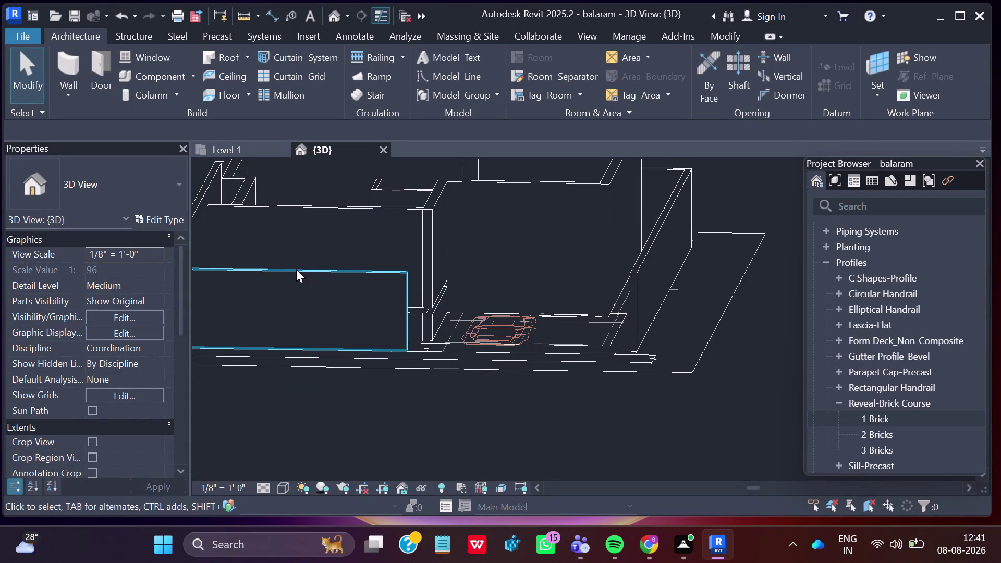
Place a horizontal Wall: Reveal on the back wall behind the car outline.
click(67, 90)
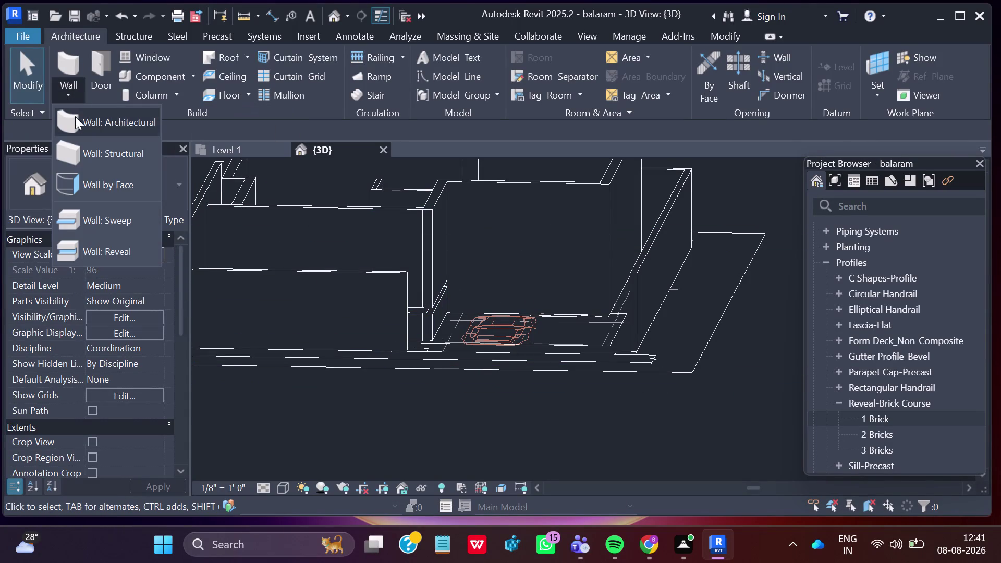
click(102, 252)
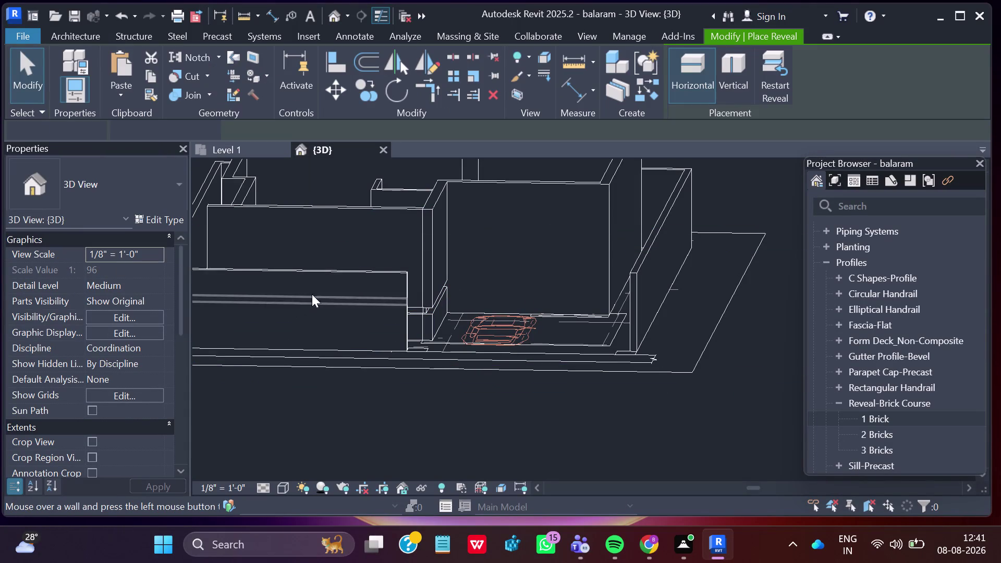
scroll(up, 3)
scroll(up, 3)
scroll(up, 3)
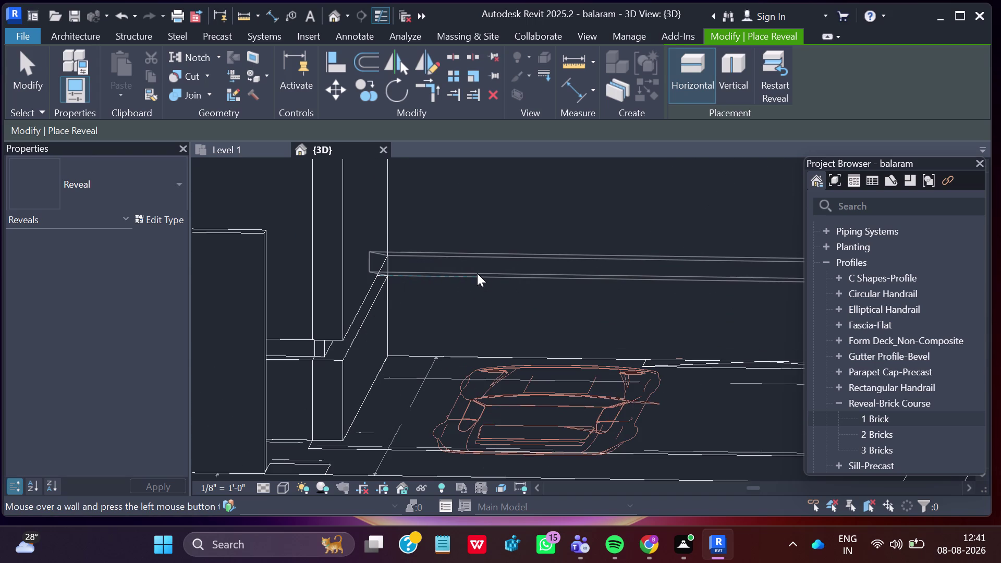
click(480, 281)
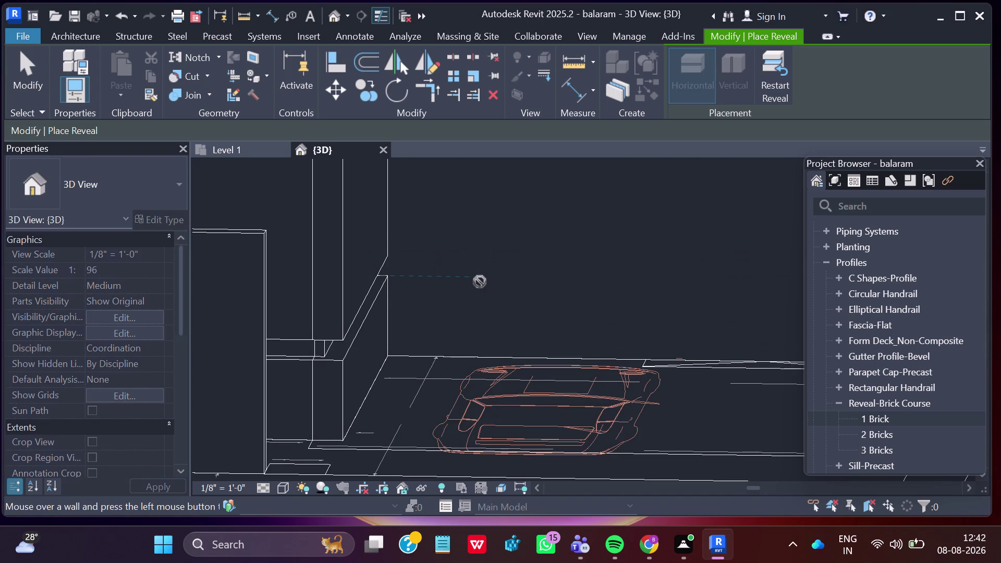
click(480, 282)
scroll(down, 3)
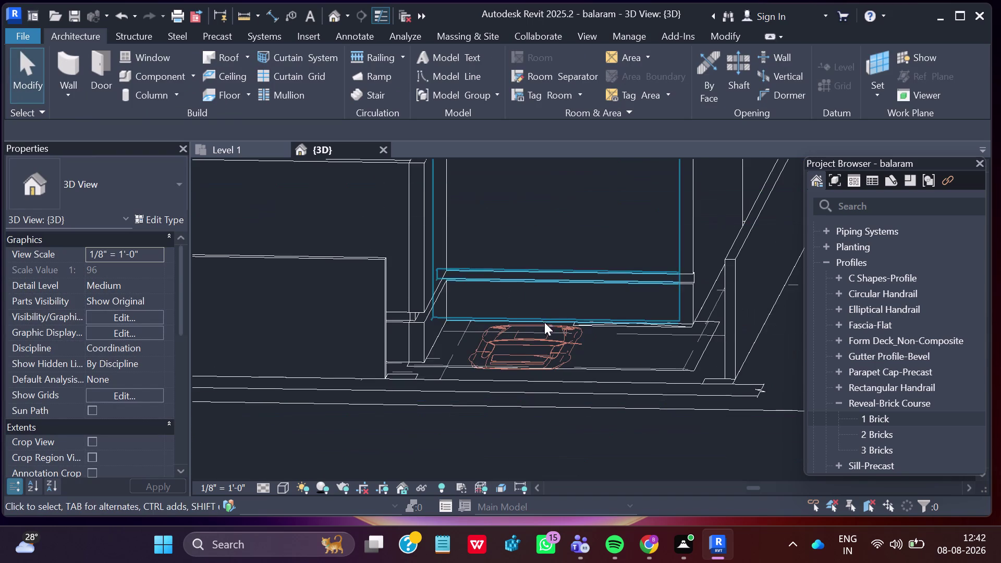
Select the reveal on the back wall.
scroll(down, 3)
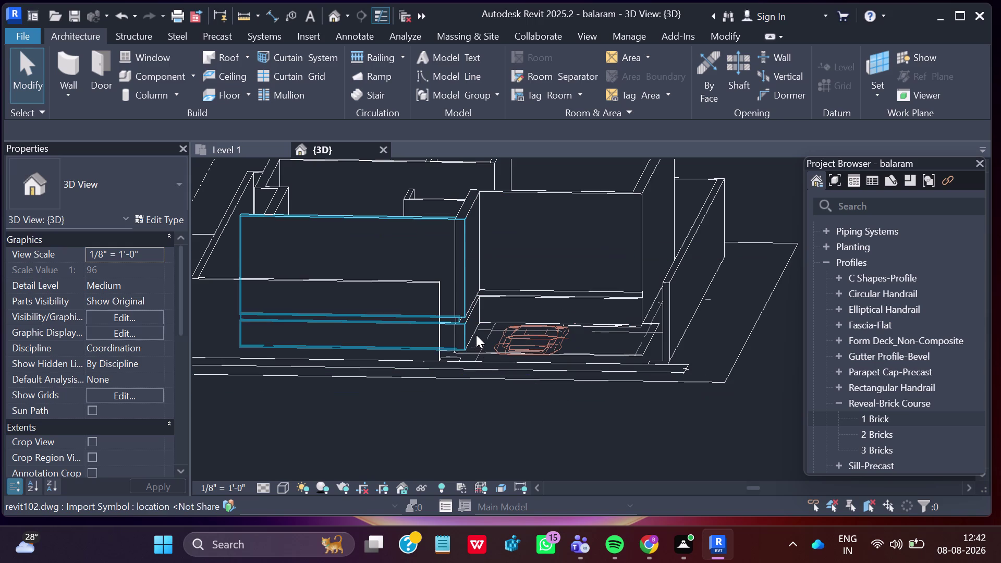
key(Escape)
scroll(down, 3)
scroll(down, 3)
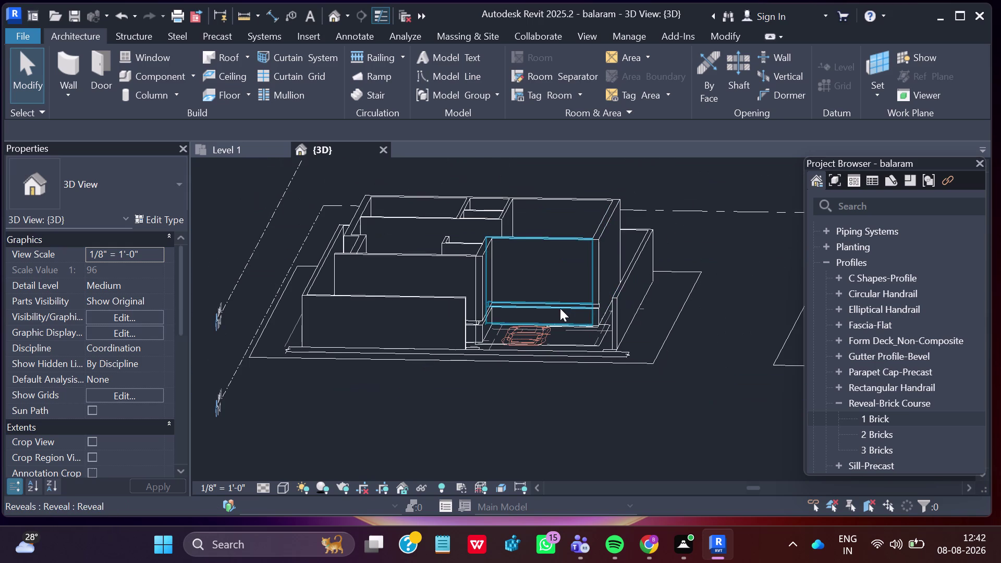
click(523, 304)
scroll(up, 3)
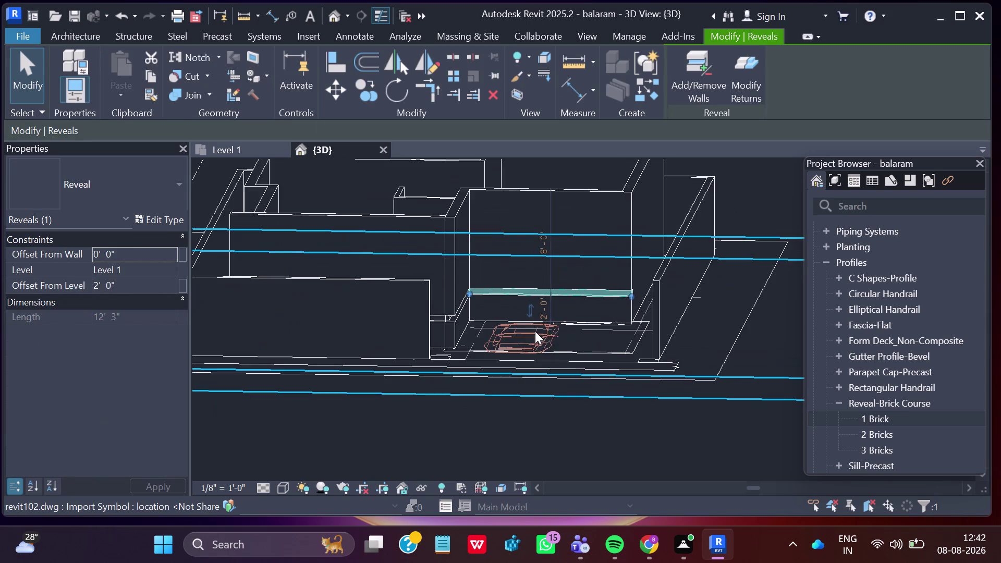
scroll(up, 3)
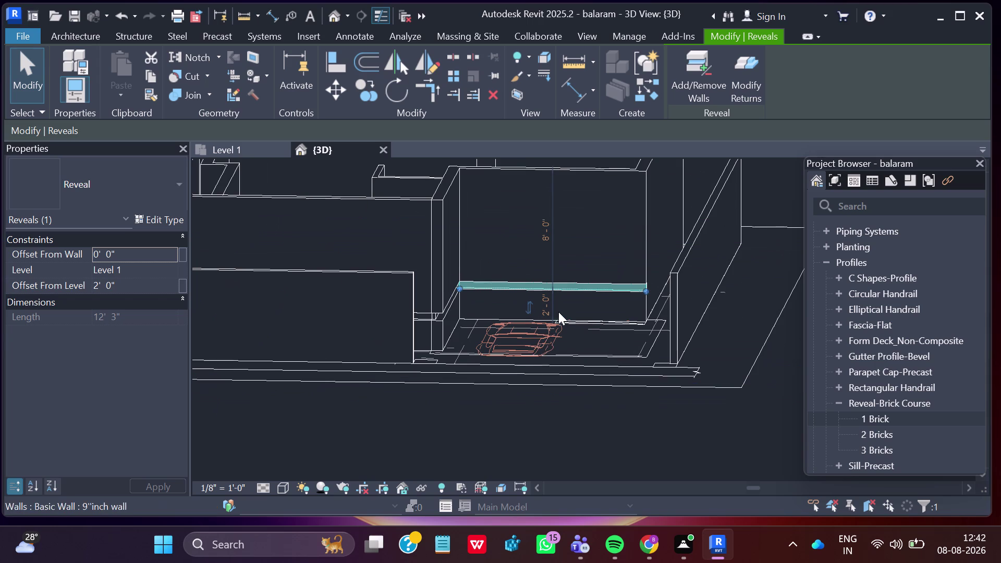
Change the reveal's height from 2'0" to 1'0" above Level 1.
click(547, 313)
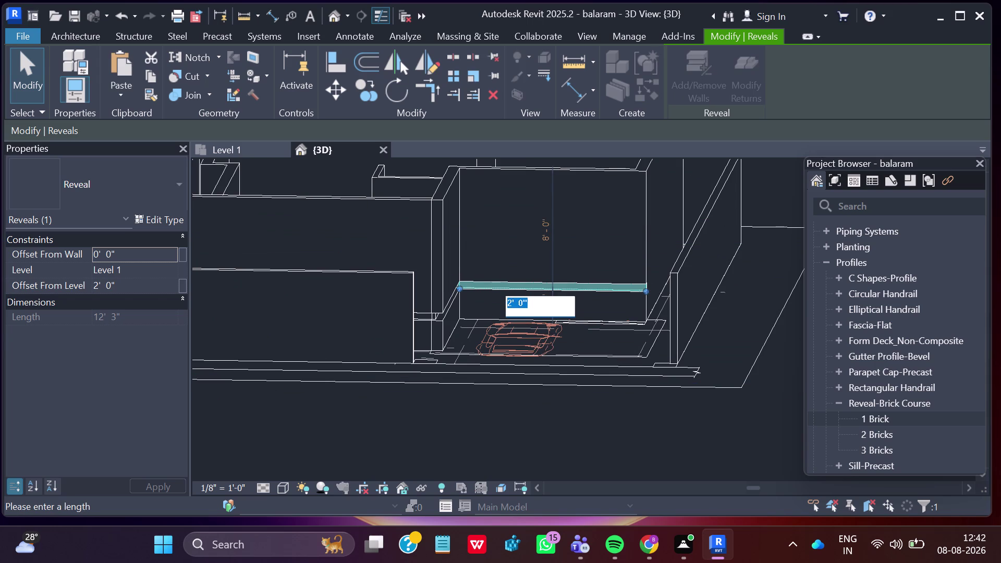
click(511, 304)
key(BackSpace)
key(1)
key(Return)
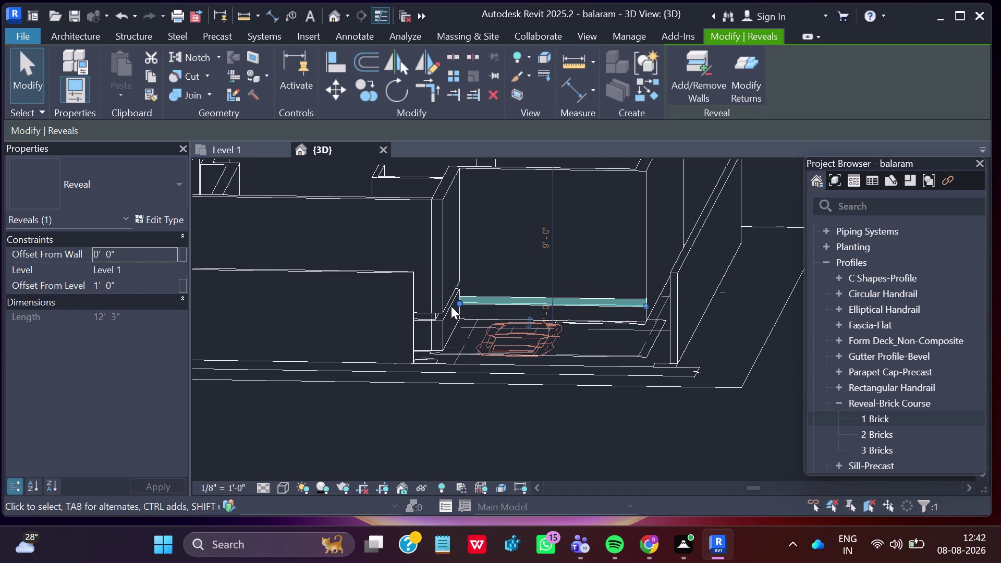
click(447, 303)
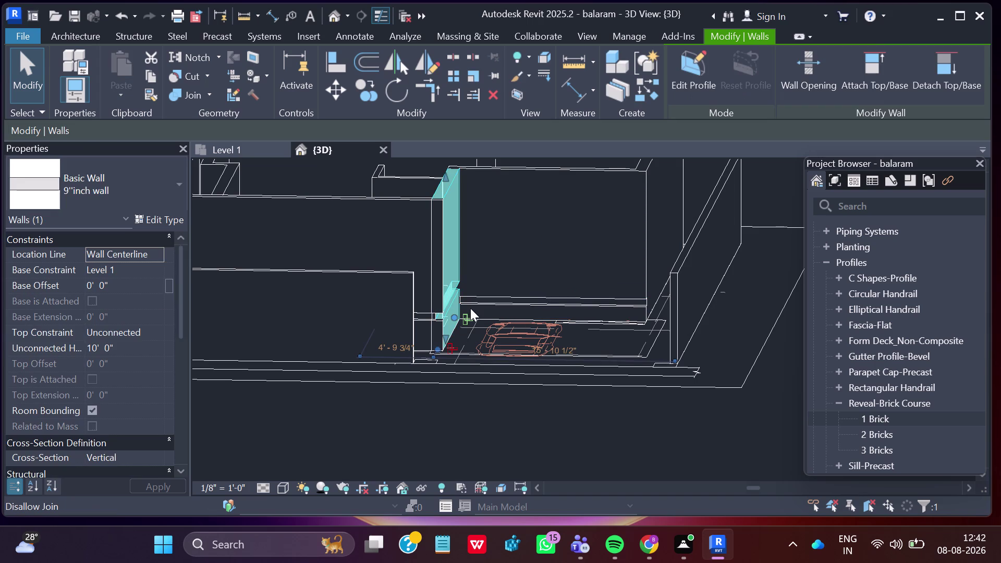
key(Escape)
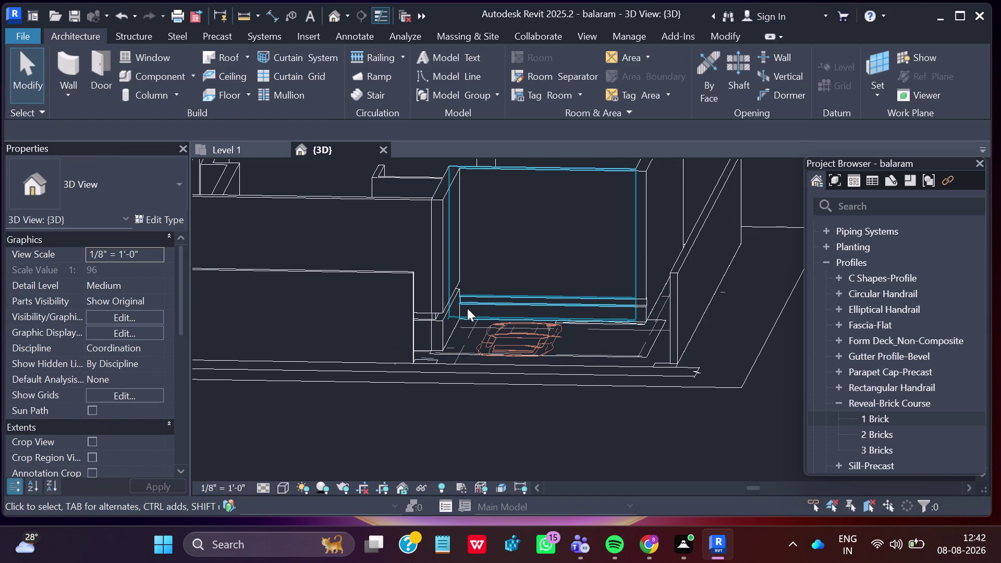
Set the side wall's reveal to 1'0" above Level 1.
scroll(up, 3)
click(432, 296)
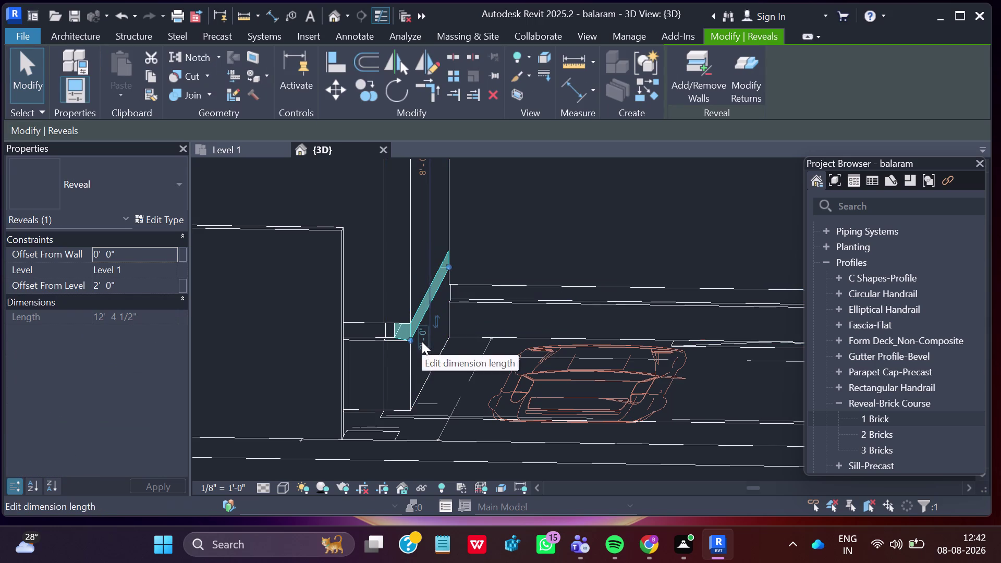
click(421, 341)
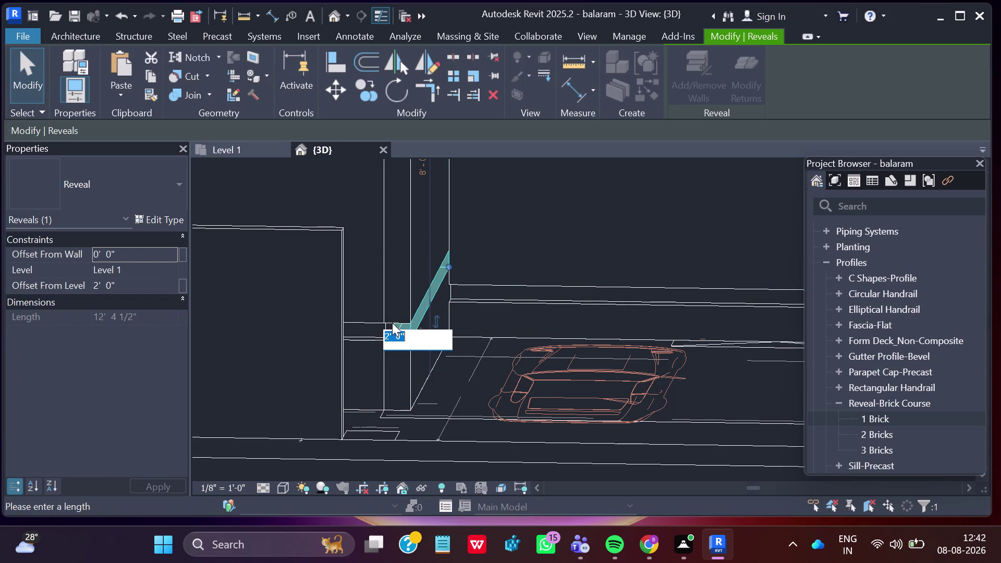
click(390, 333)
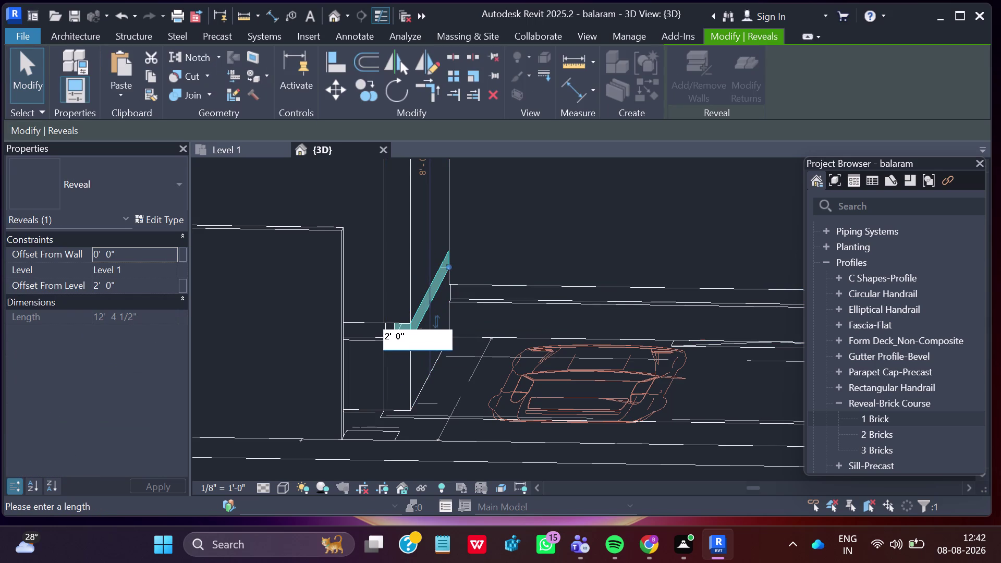
click(389, 334)
key(BackSpace)
key(1)
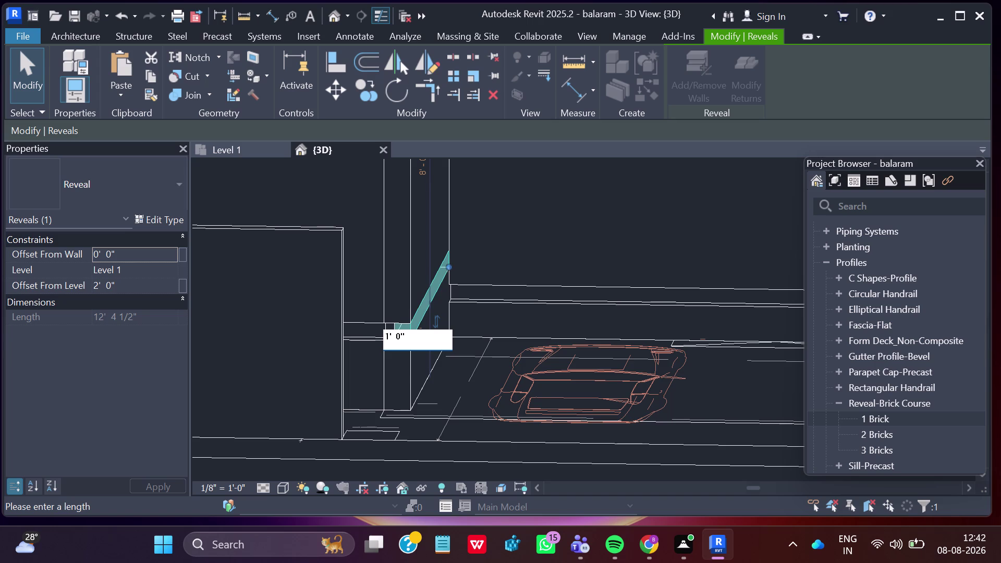
key(Return)
Set the long 17'0" reveal on the left wall to 1'0" above Level 1.
click(390, 333)
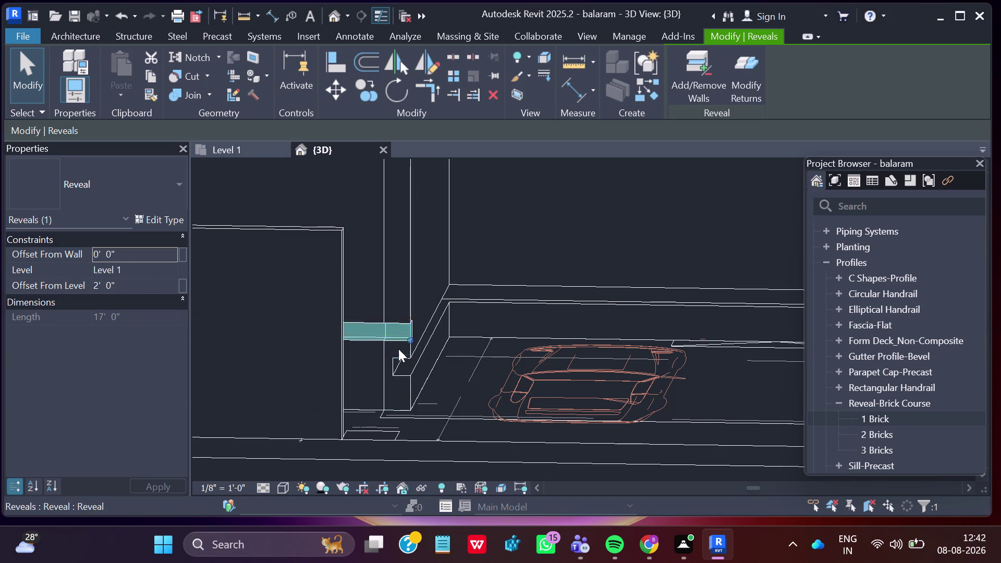
scroll(down, 3)
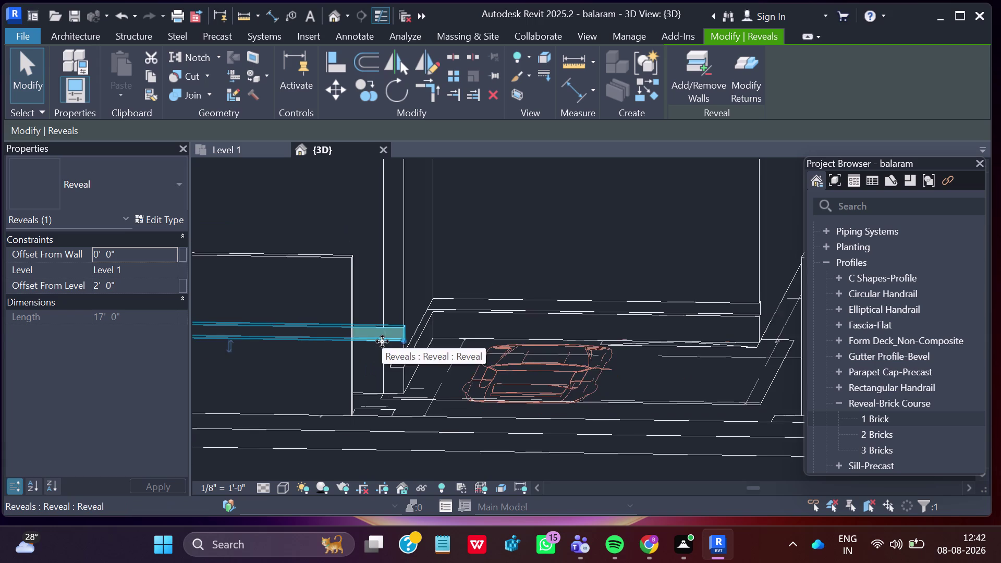
scroll(down, 3)
scroll(down, 3)
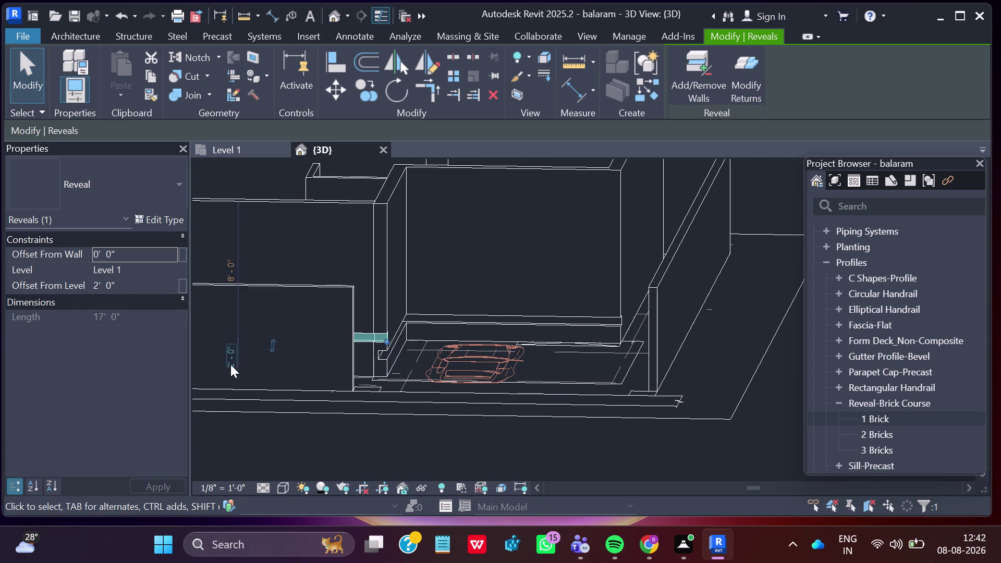
click(235, 361)
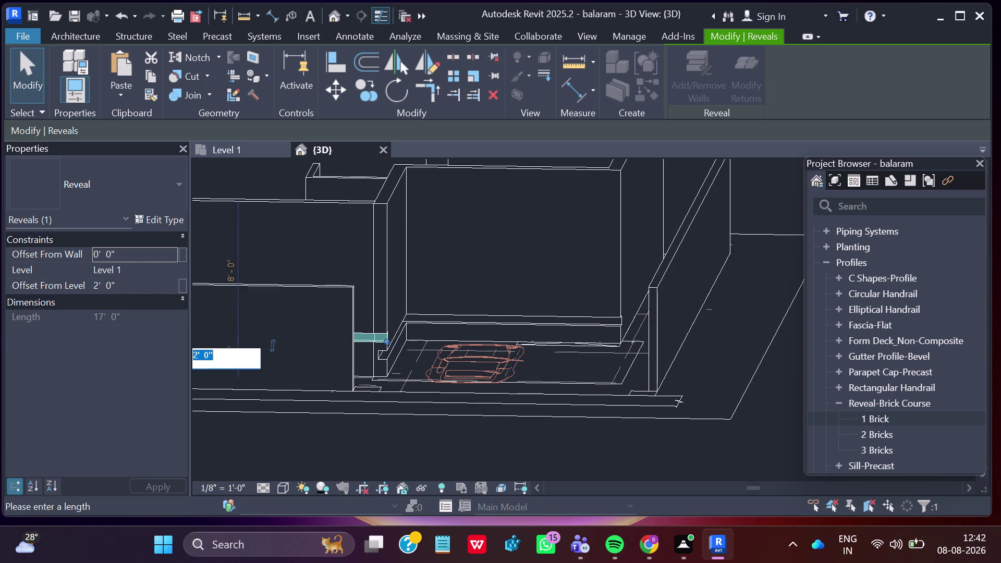
click(195, 352)
key(BackSpace)
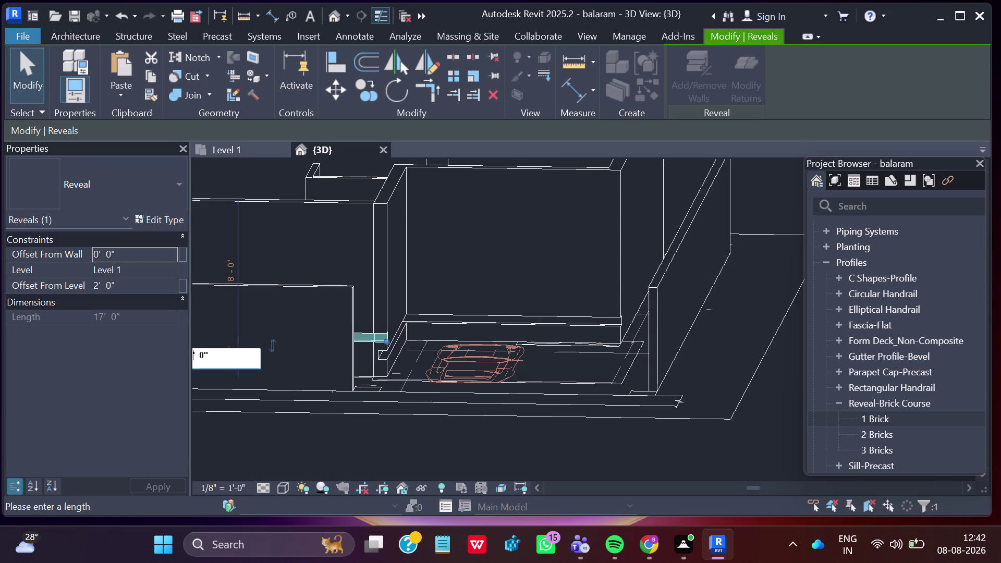
key(1)
key(Return)
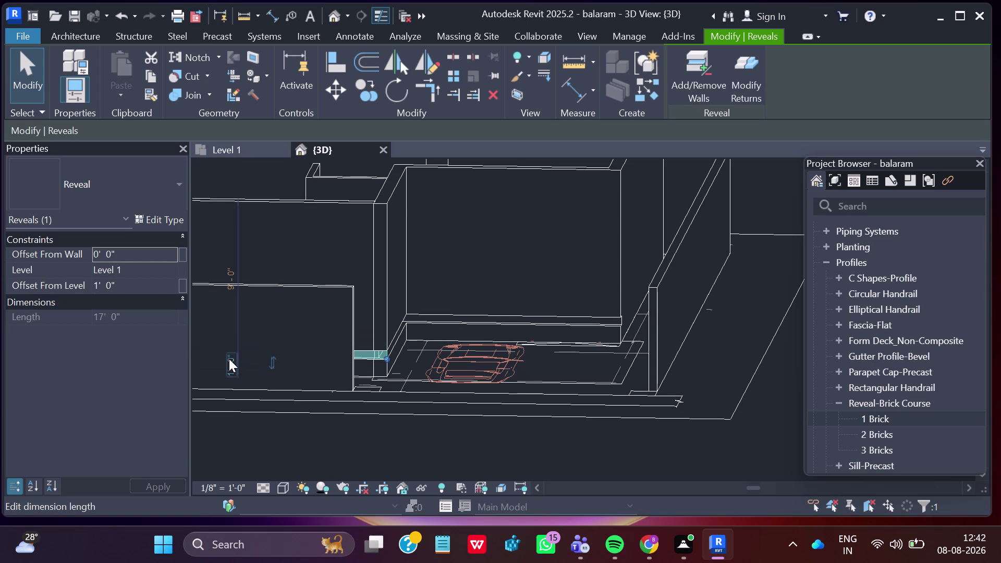
scroll(down, 3)
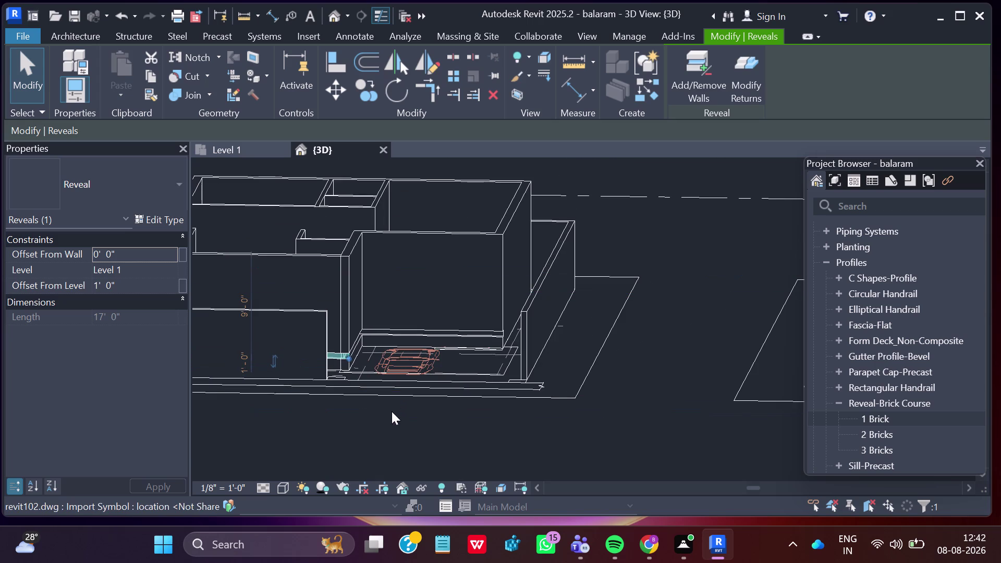
key(Escape)
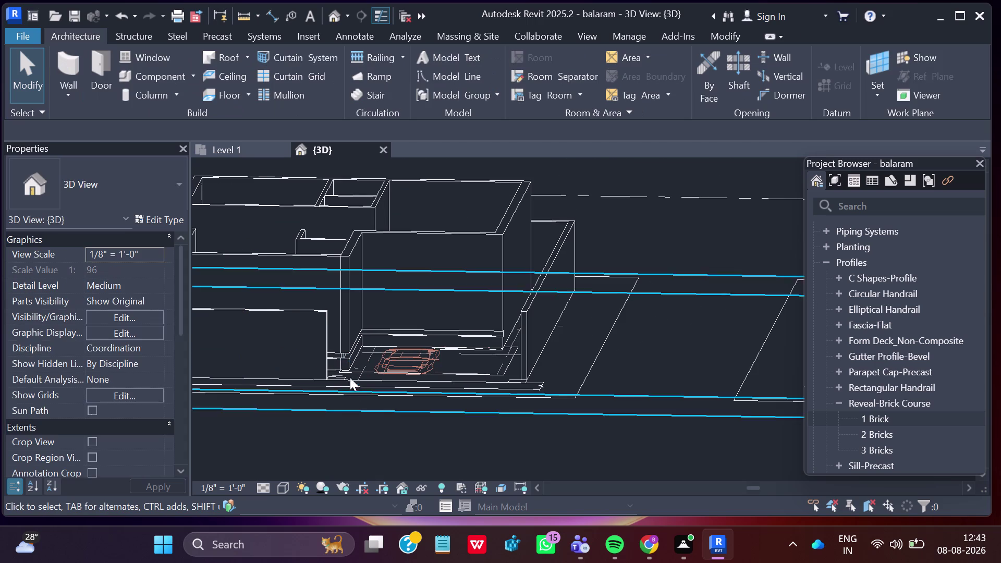
click(62, 97)
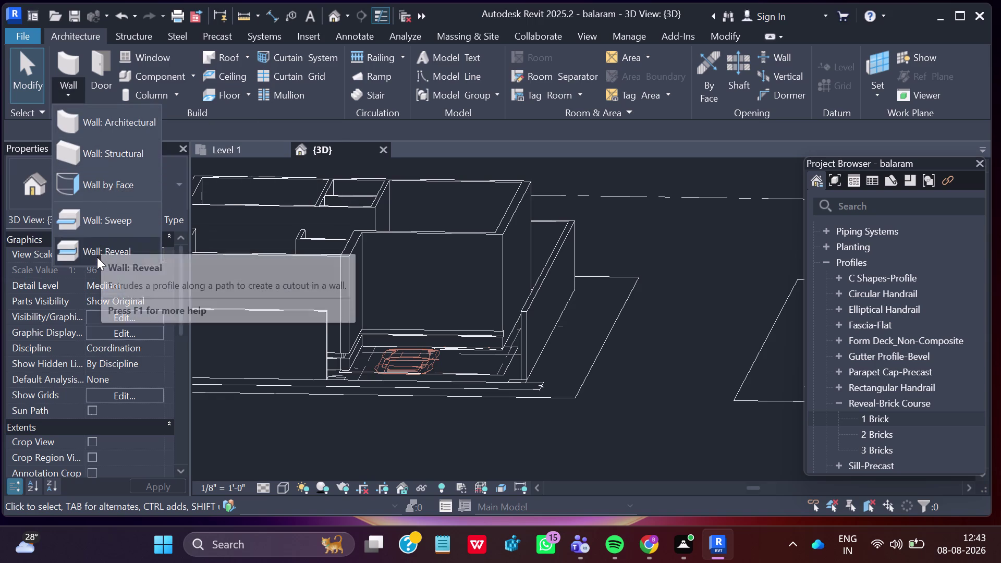
Place a horizontal Wall: Reveal on the short wall next to the car outline.
click(84, 251)
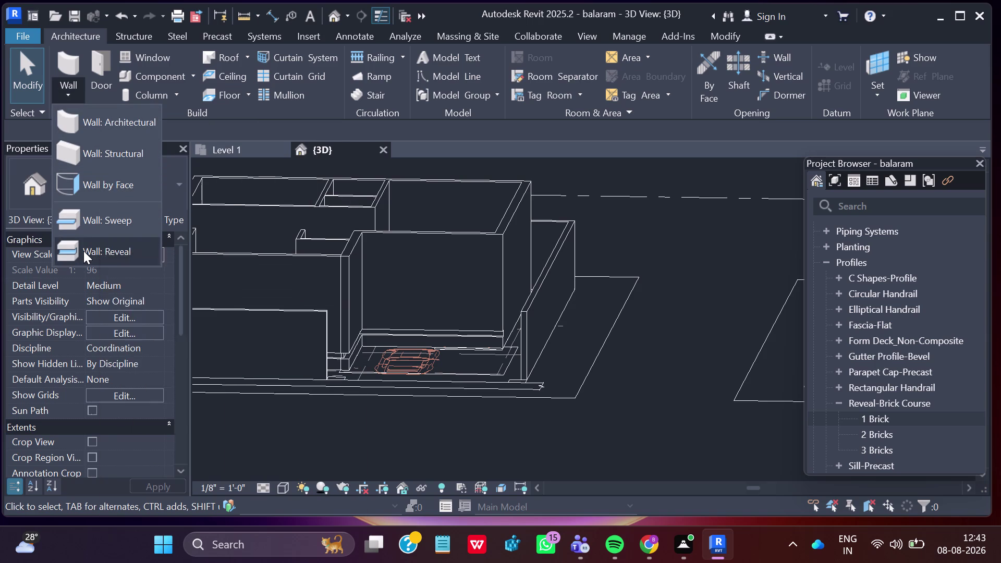
click(345, 335)
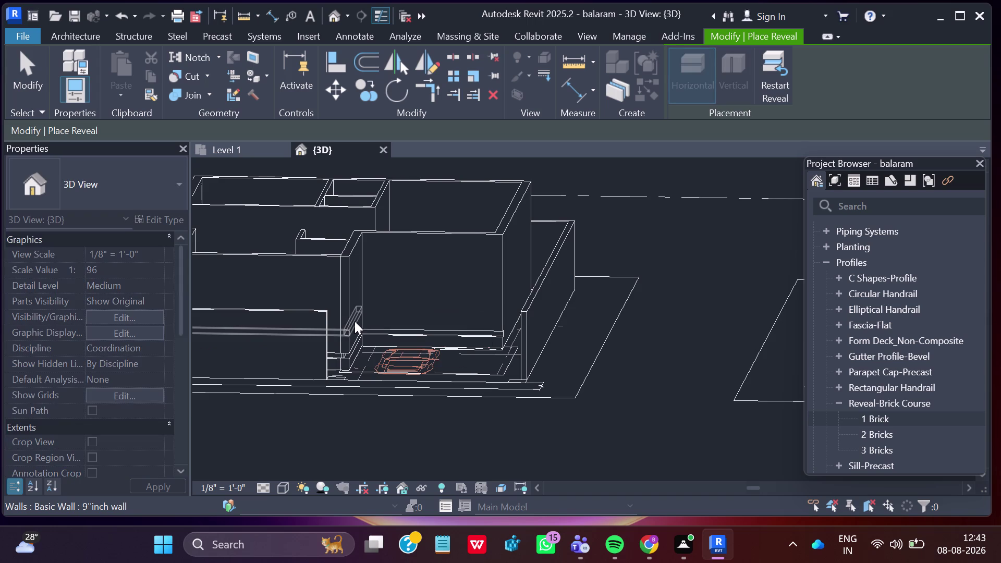
click(353, 323)
click(384, 307)
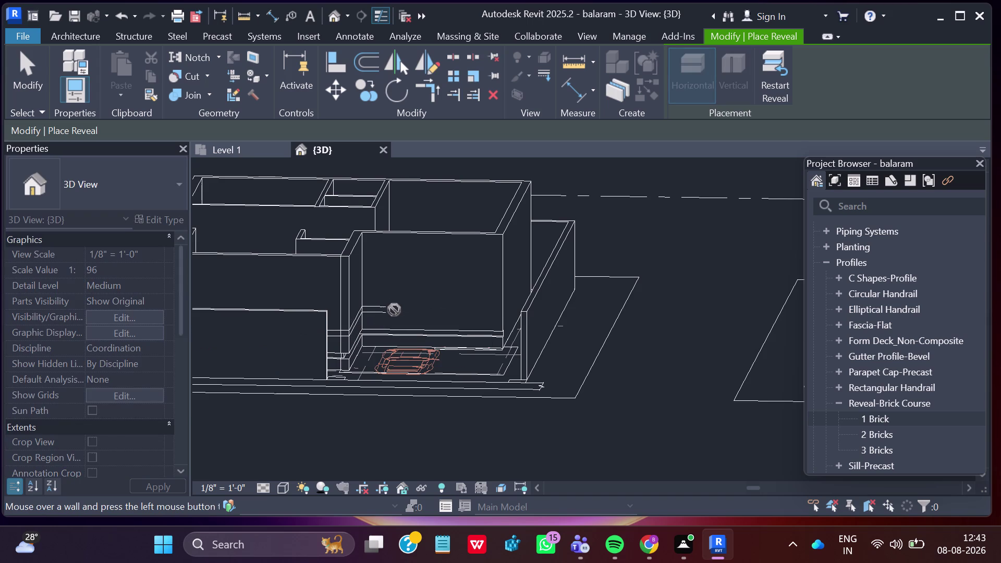
click(400, 312)
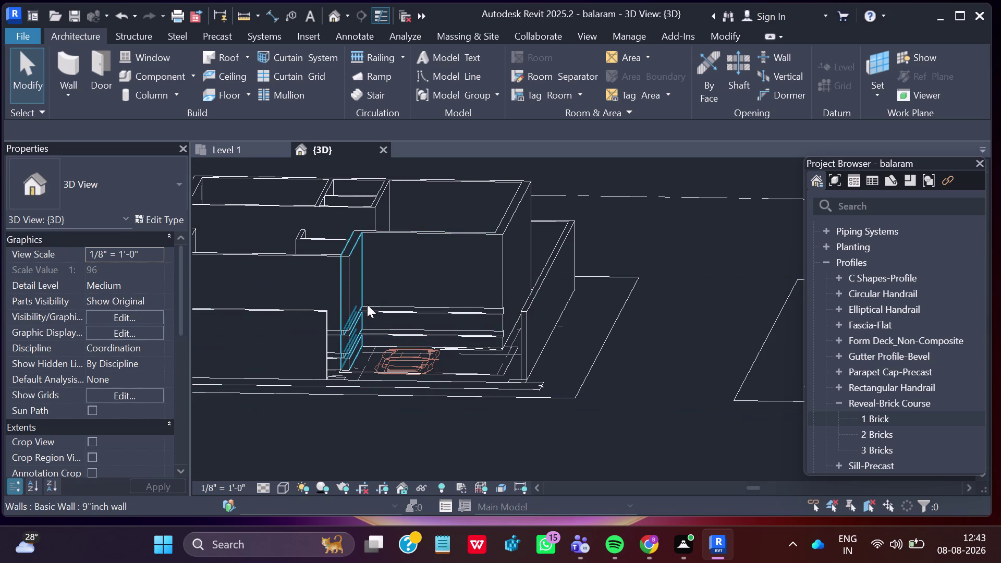
Select the long brick reveal and pan to its height dimension.
scroll(up, 3)
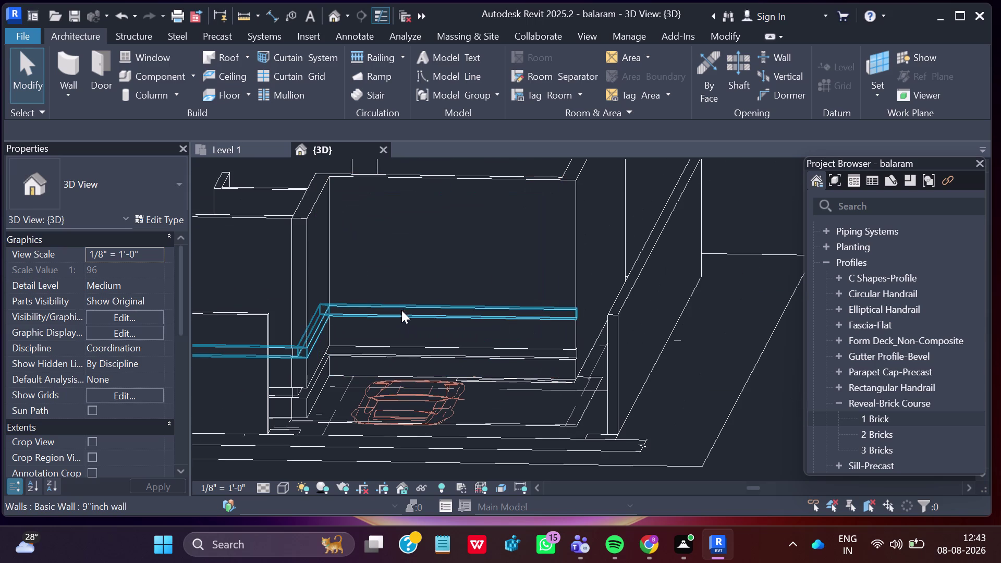
click(393, 310)
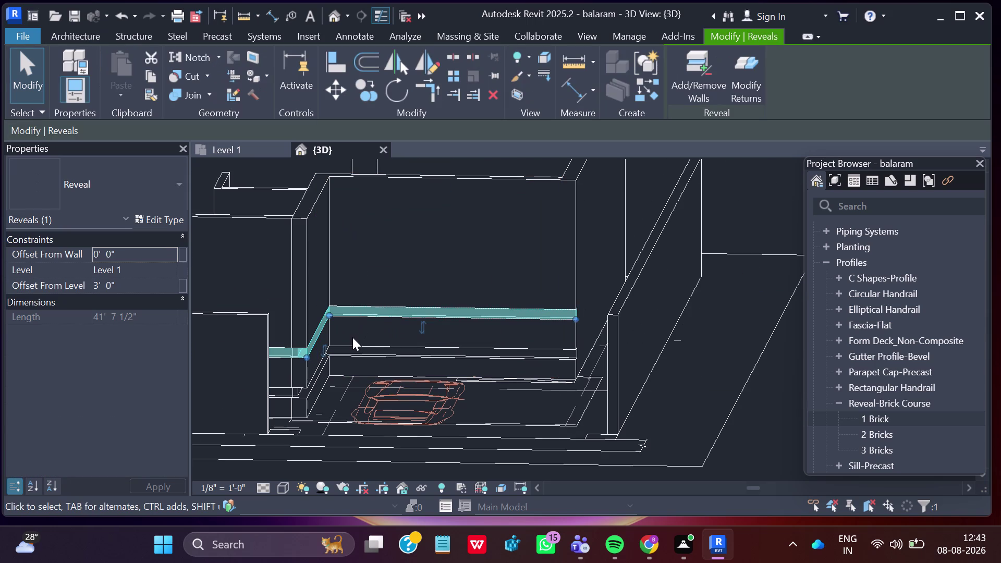
click(421, 327)
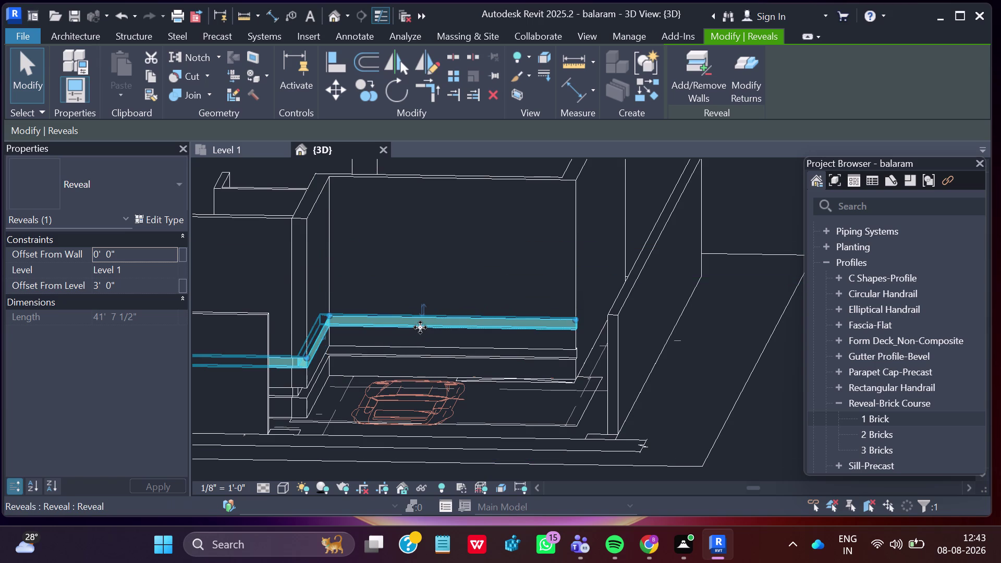
scroll(down, 3)
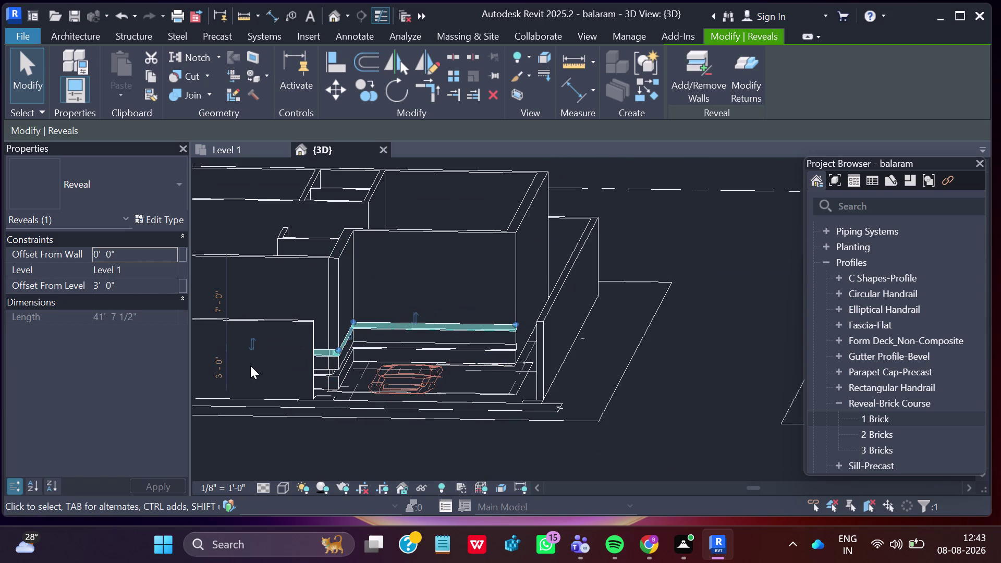
click(223, 372)
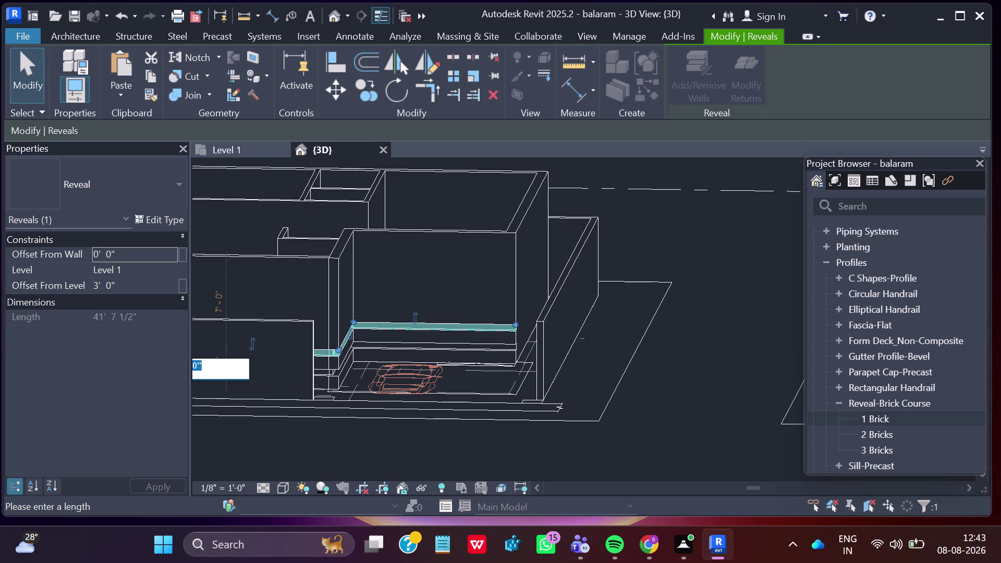
middle_drag(208, 370, 241, 377)
middle_drag(242, 377, 273, 374)
scroll(down, 3)
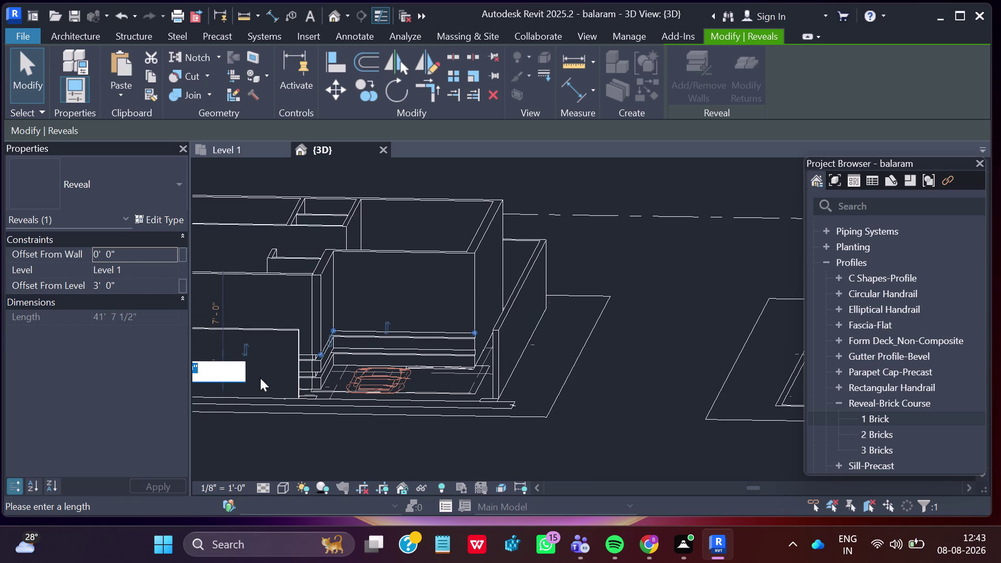
middle_drag(299, 420, 386, 430)
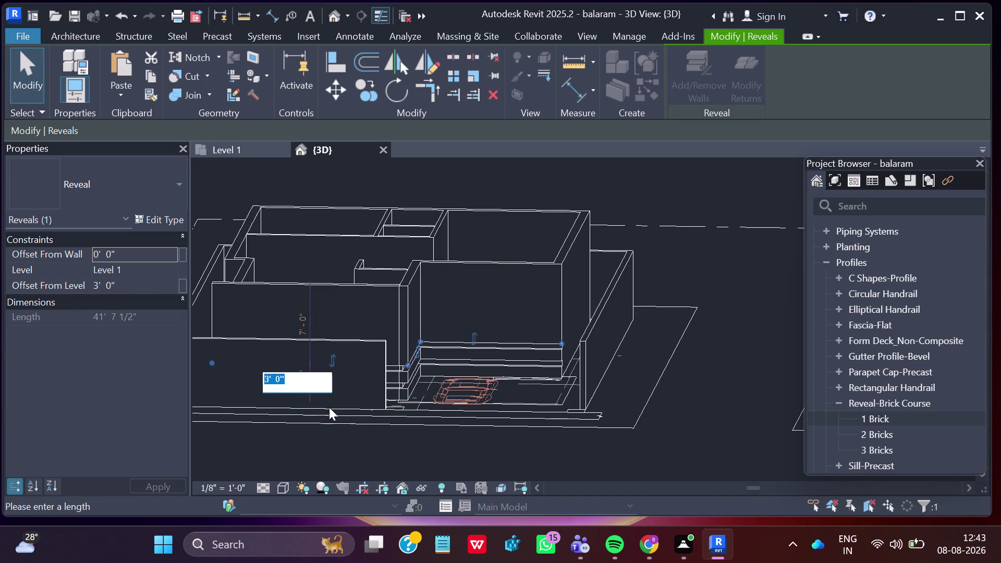
Change the reveal's height to 2'0" above Level 1 and deselect it.
click(269, 376)
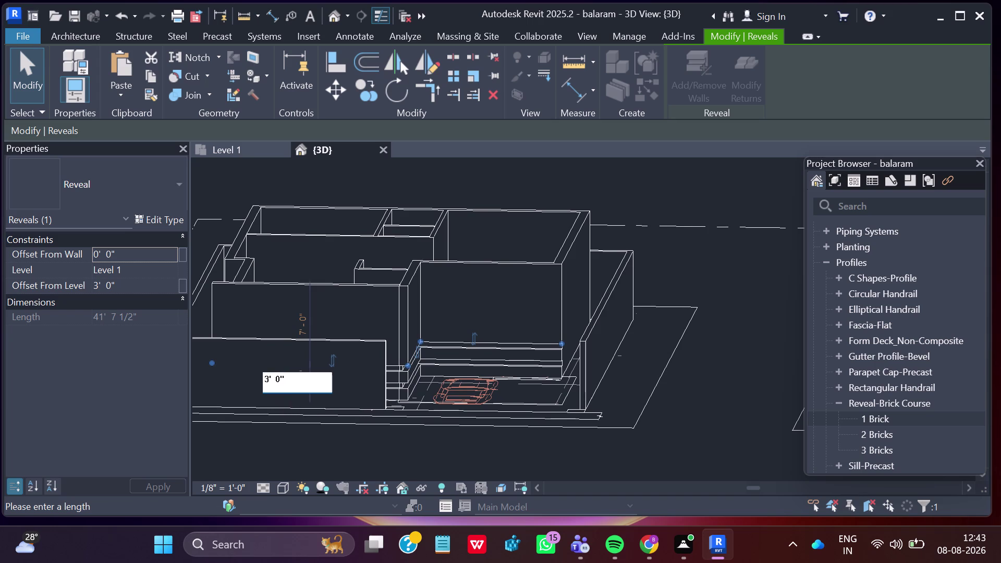
key(BackSpace)
key(2)
key(Return)
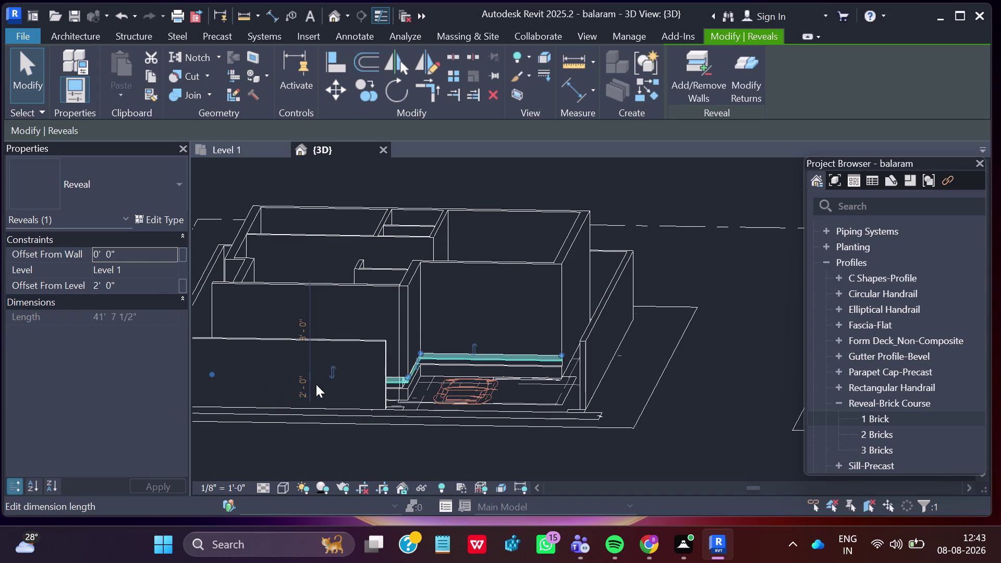
scroll(down, 3)
scroll(down, 3)
scroll(up, 3)
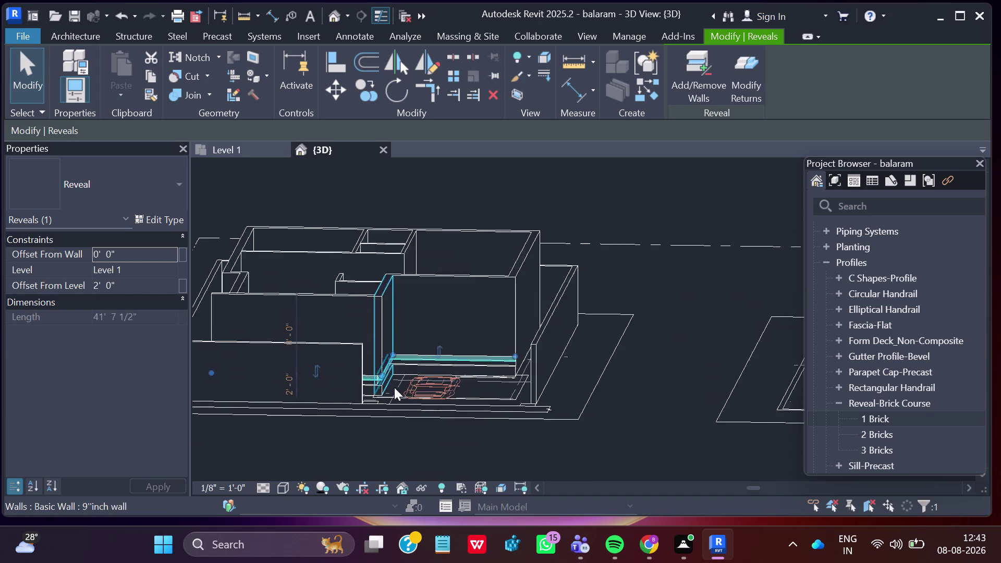
scroll(up, 3)
scroll(up, 3)
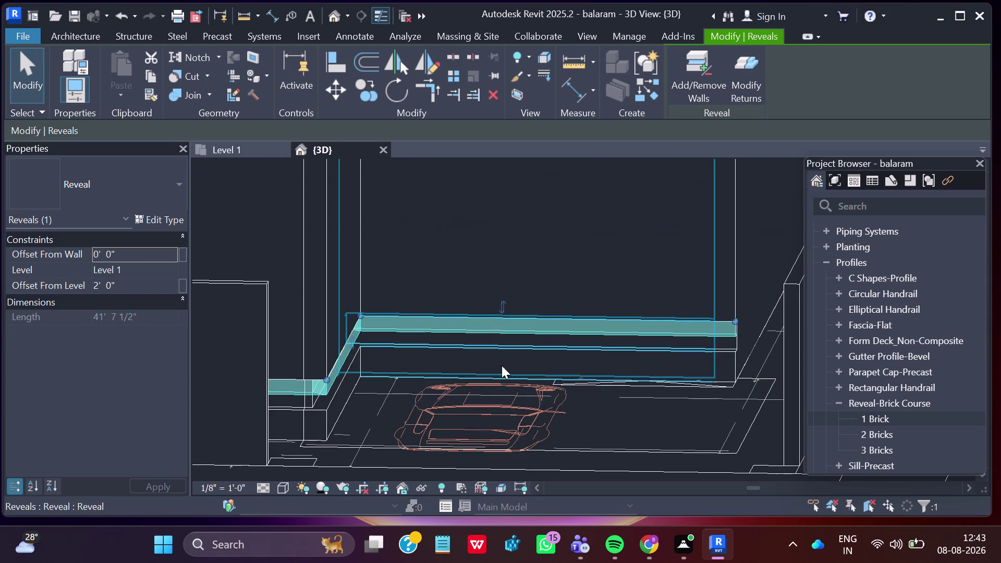
key(Escape)
scroll(down, 3)
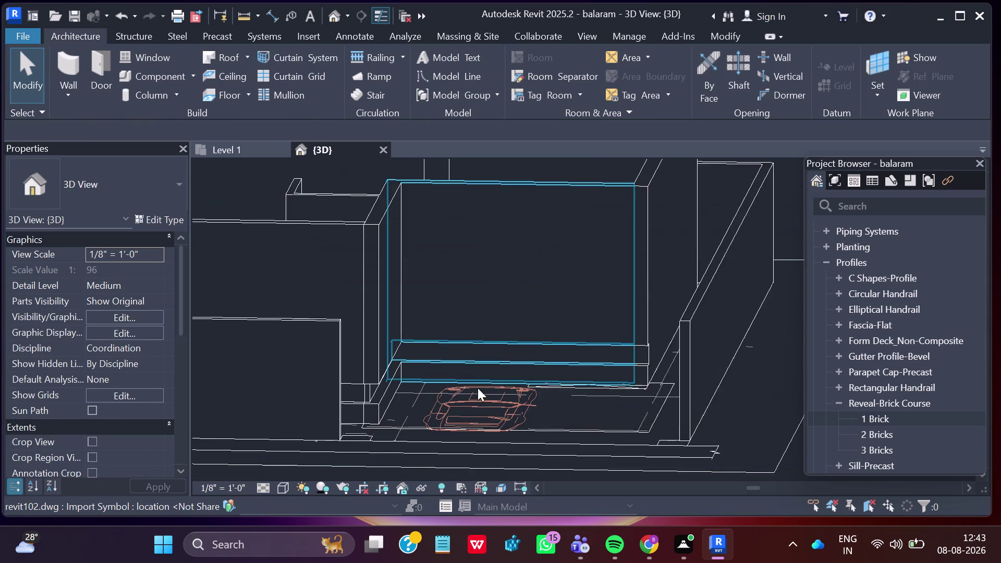
Select and inspect the short brick reveal, then clear the selection.
scroll(down, 3)
scroll(down, 3)
scroll(up, 3)
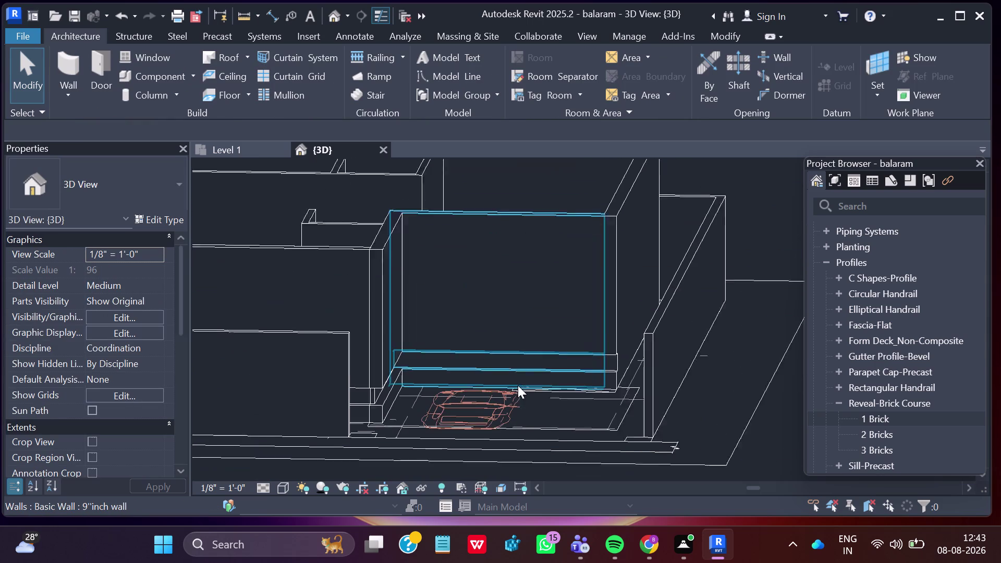
scroll(up, 3)
scroll(down, 3)
click(362, 401)
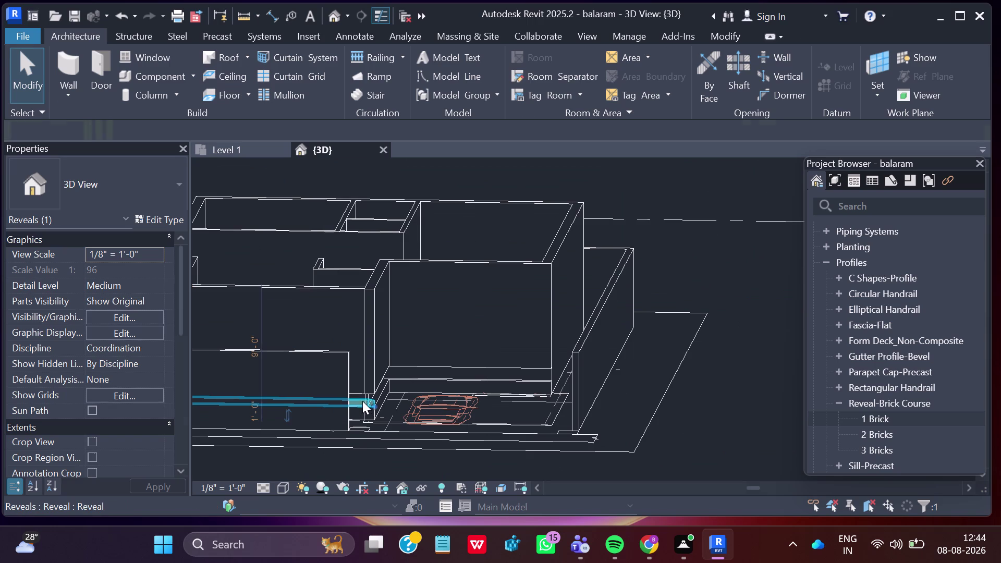
click(381, 392)
double_click(416, 380)
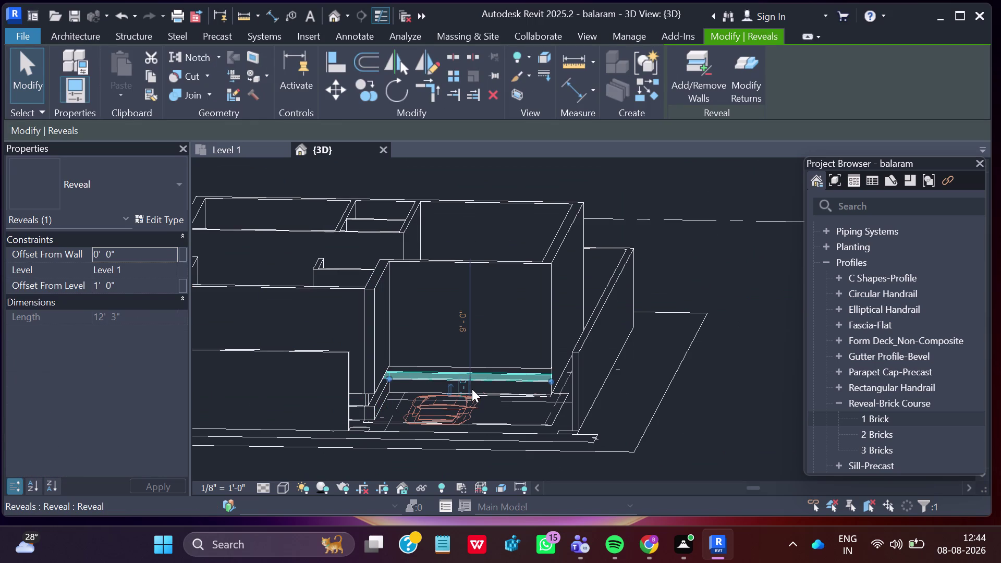
key(Escape)
Set the long brick reveal's height to 3'0" above Level 1.
click(468, 371)
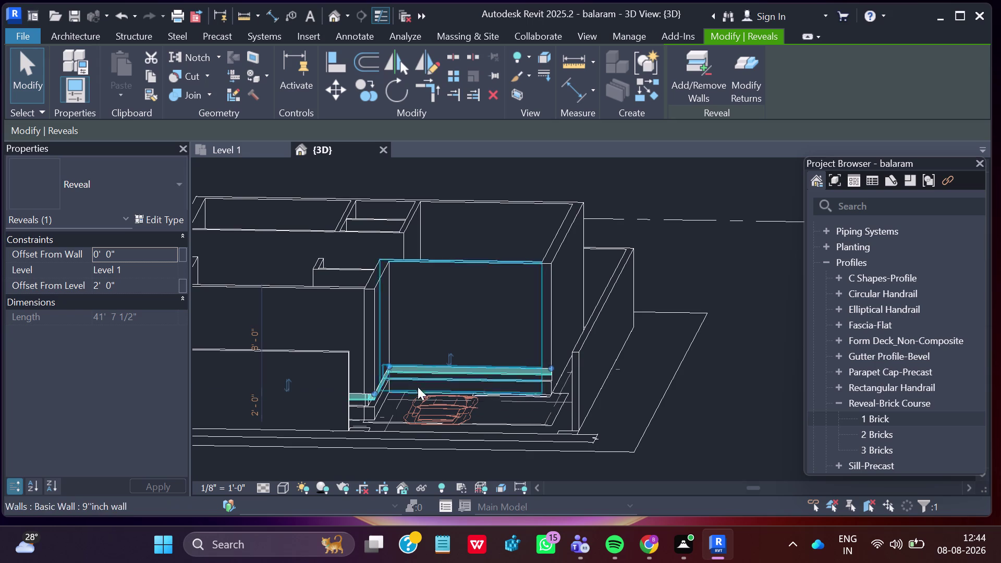
click(254, 409)
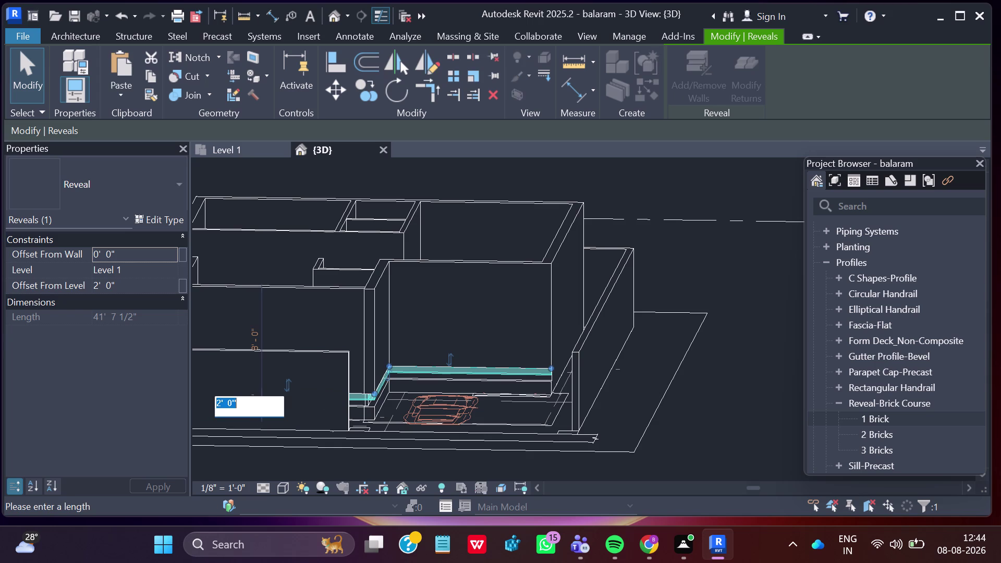
click(220, 403)
key(BackSpace)
key(3)
key(Return)
scroll(down, 3)
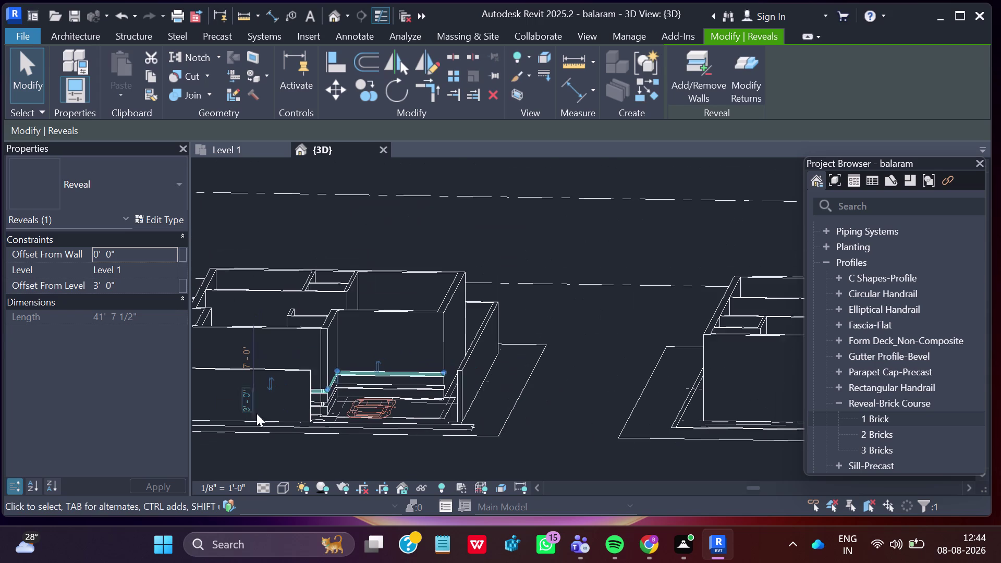
scroll(up, 3)
scroll(up, 3)
scroll(up, 3)
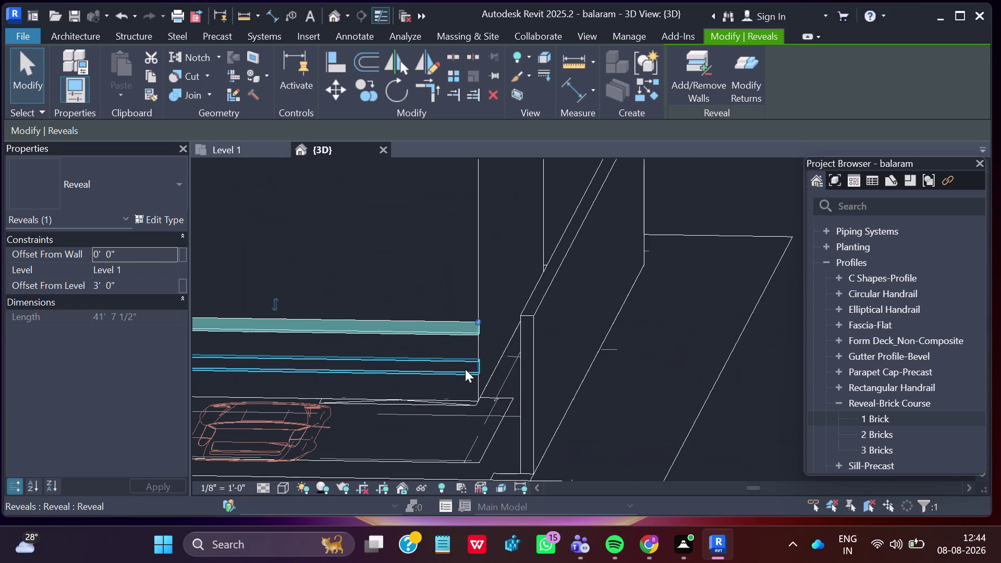
key(Escape)
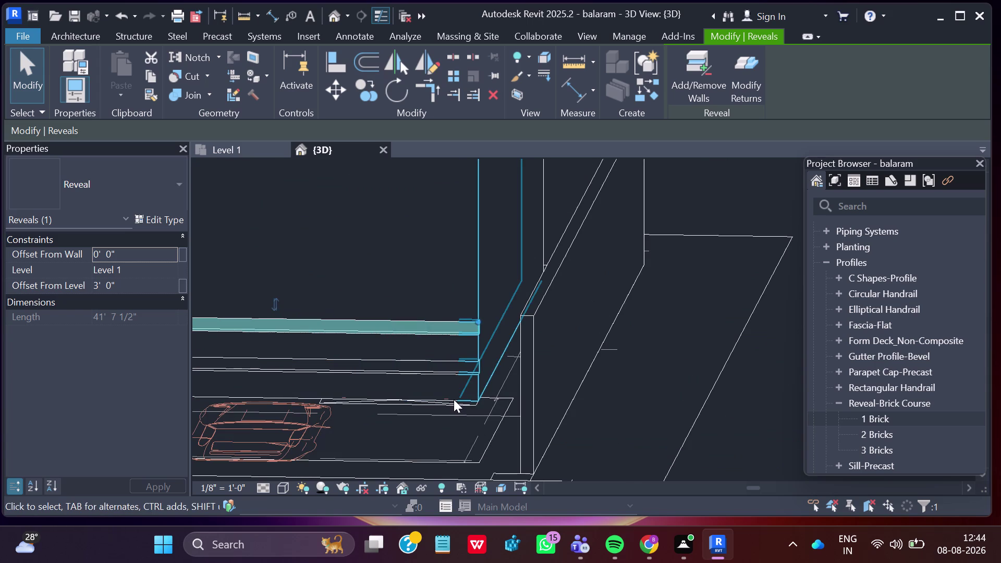
Orbit out to view the whole building.
scroll(down, 3)
scroll(down, 3)
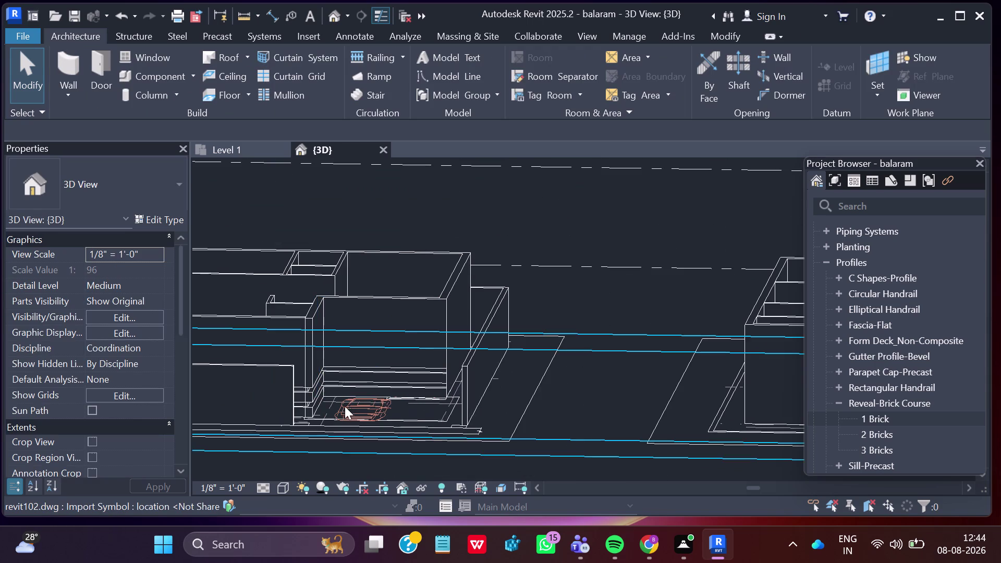
scroll(down, 3)
middle_drag(563, 441, 675, 430)
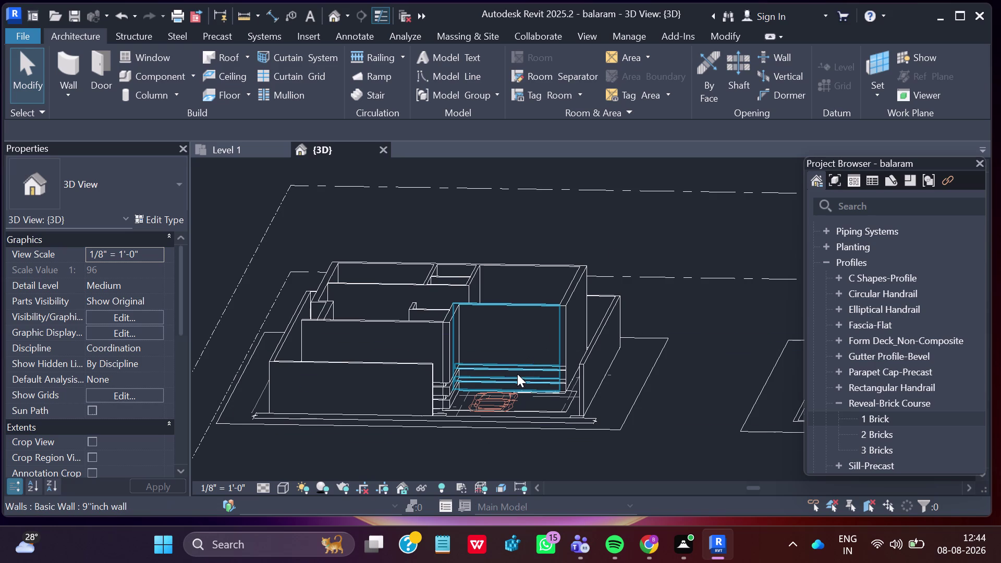
click(71, 97)
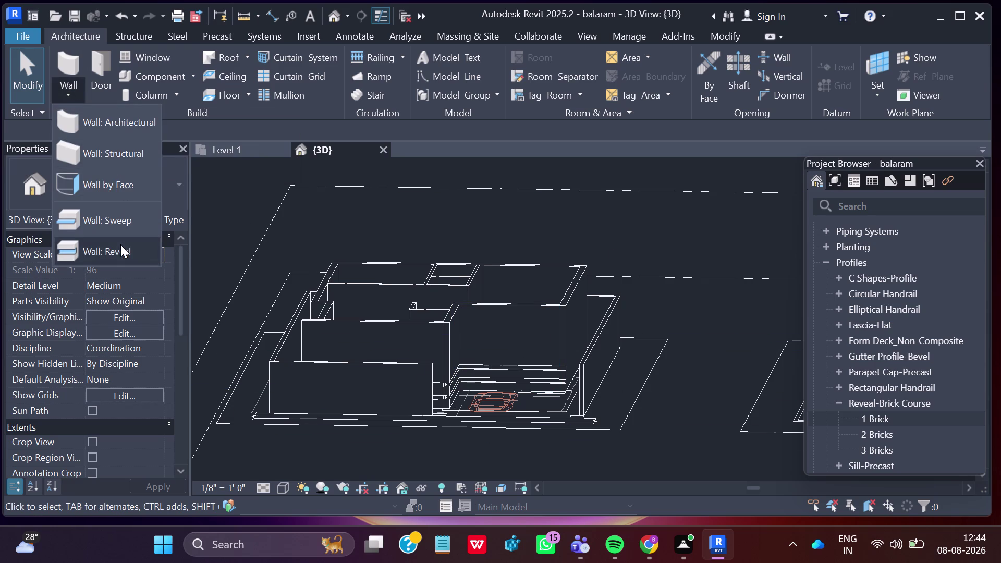
Place a horizontal reveal along the front wall and two adjoining walls.
click(120, 245)
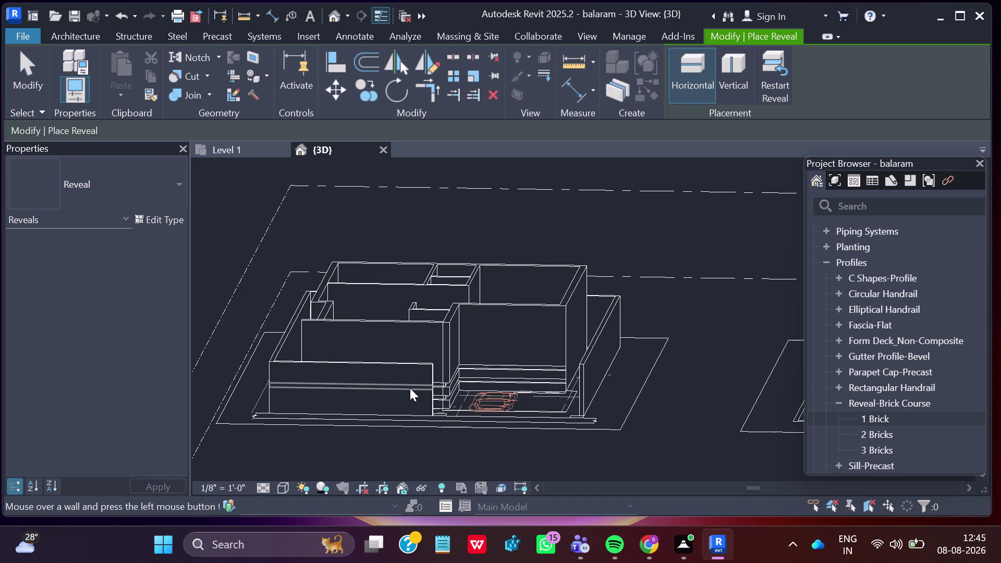
click(446, 370)
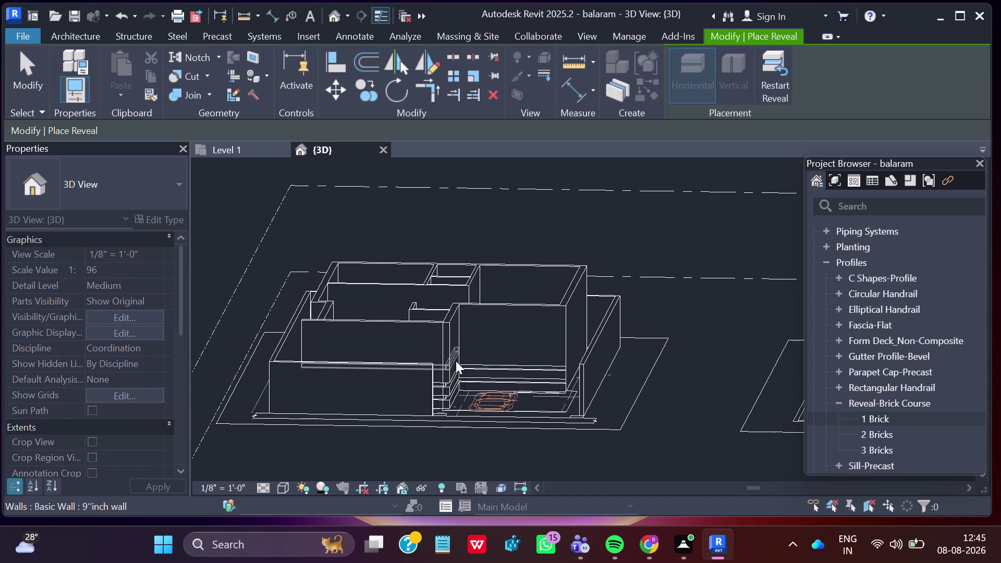
click(456, 359)
click(490, 353)
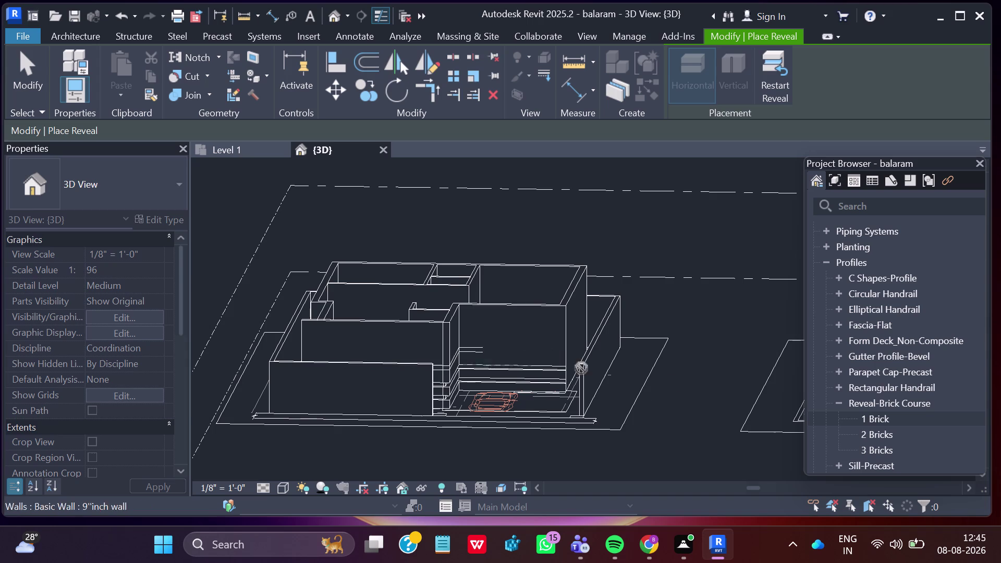
key(Escape)
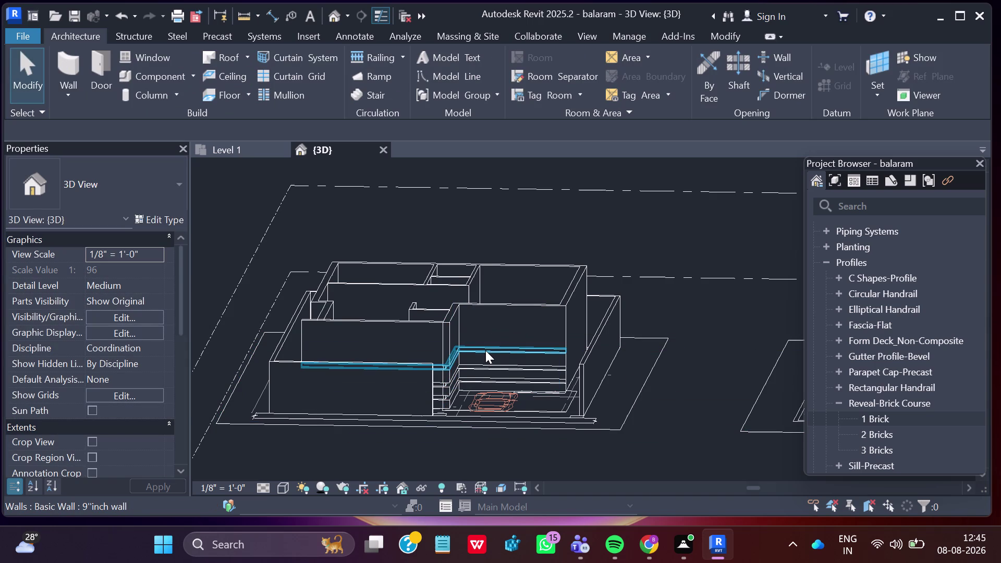
Set the new reveal's height to 4'0" above Level 1, fixing an invalid entry.
click(482, 348)
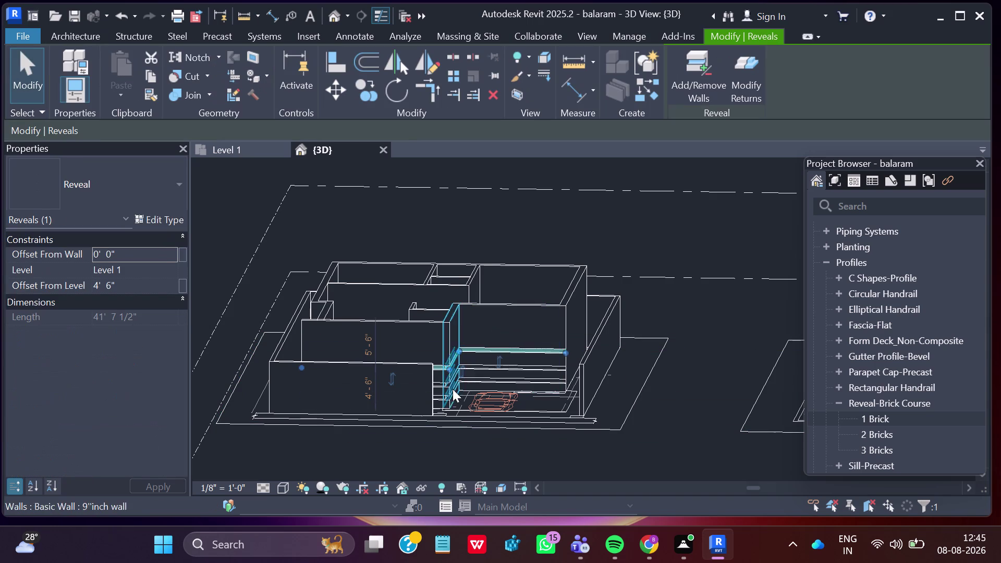
click(370, 379)
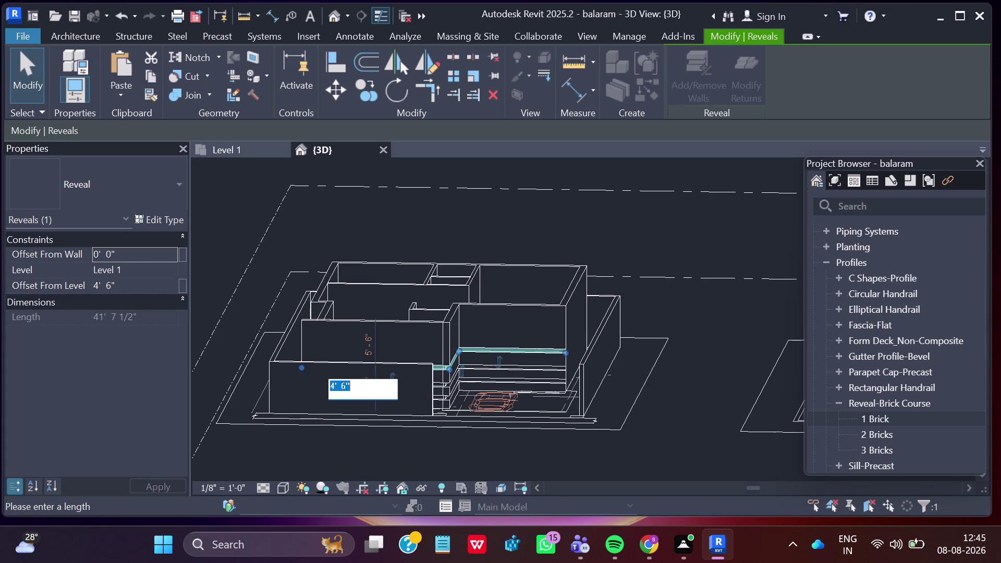
click(346, 388)
key(BackSpace)
key(Return)
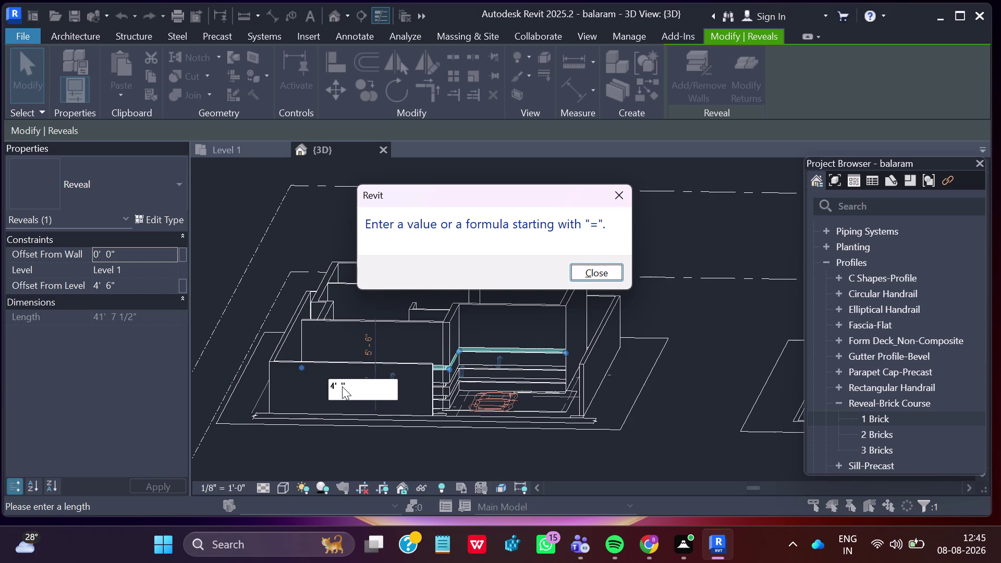
click(587, 271)
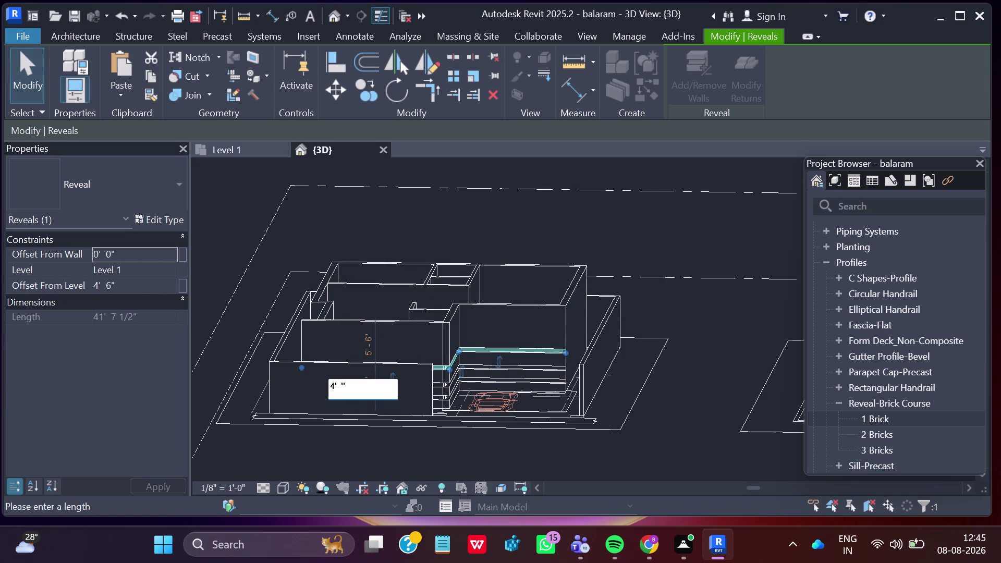
key(0)
key(Return)
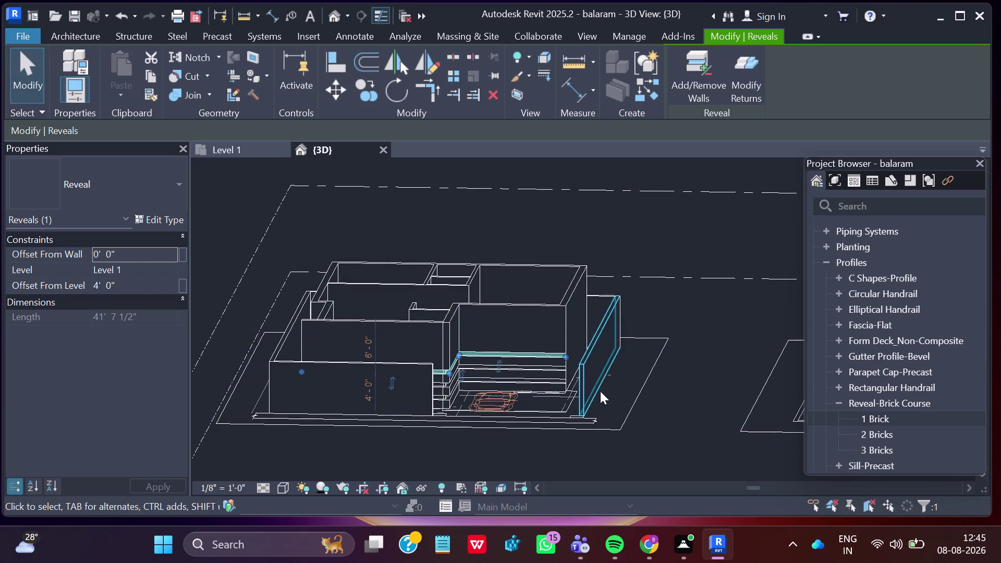
key(Escape)
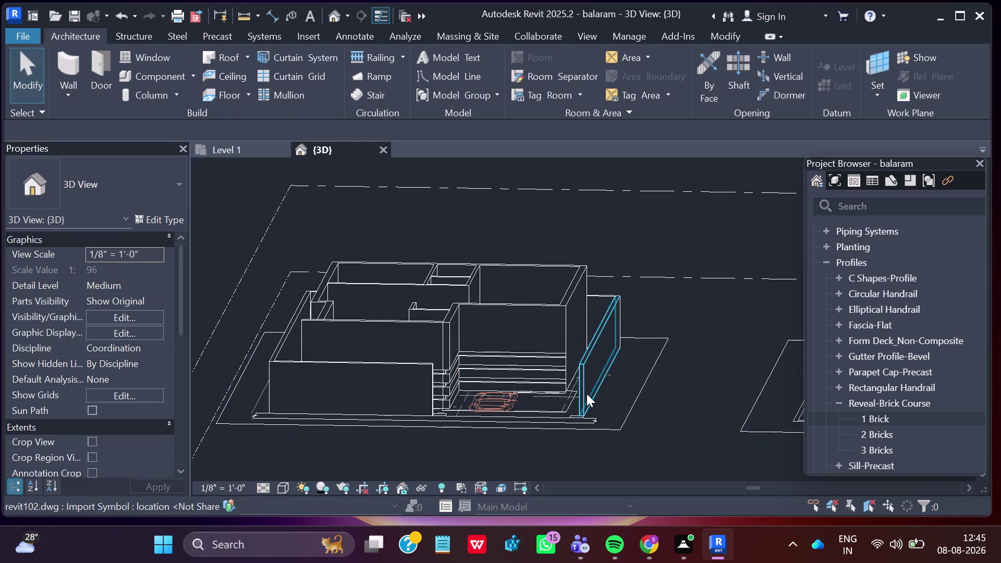
Place another horizontal reveal along two front walls.
scroll(down, 3)
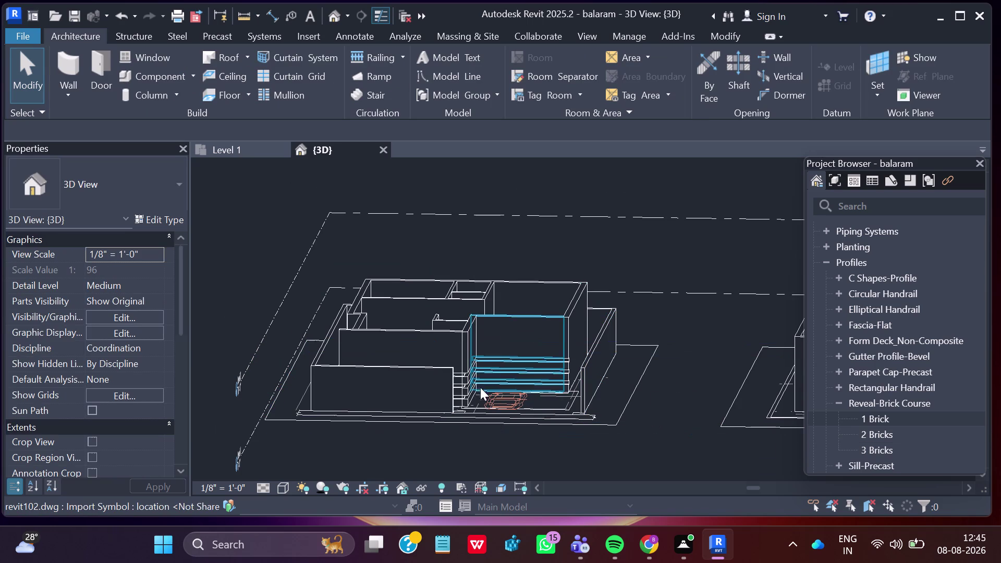
key(Escape)
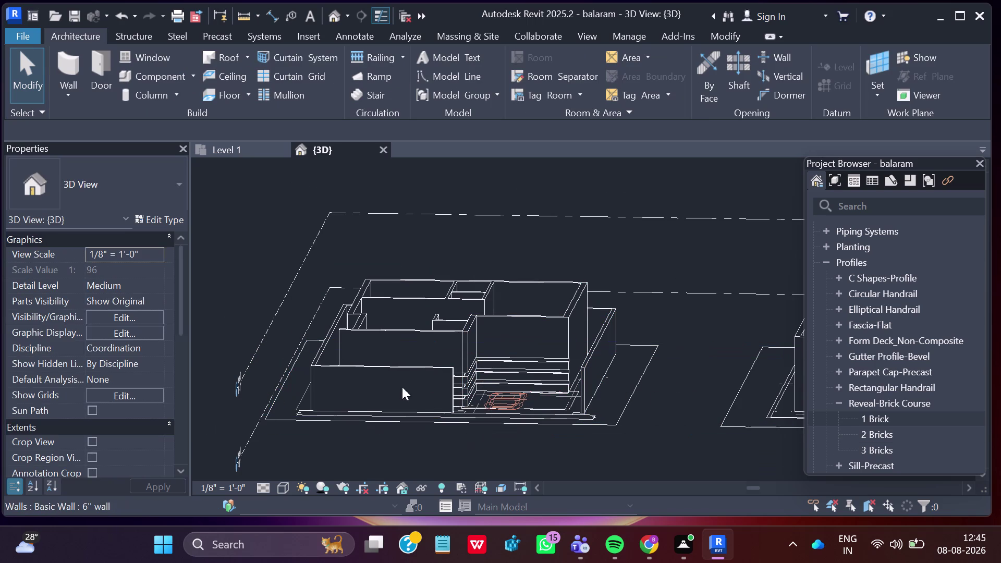
click(61, 91)
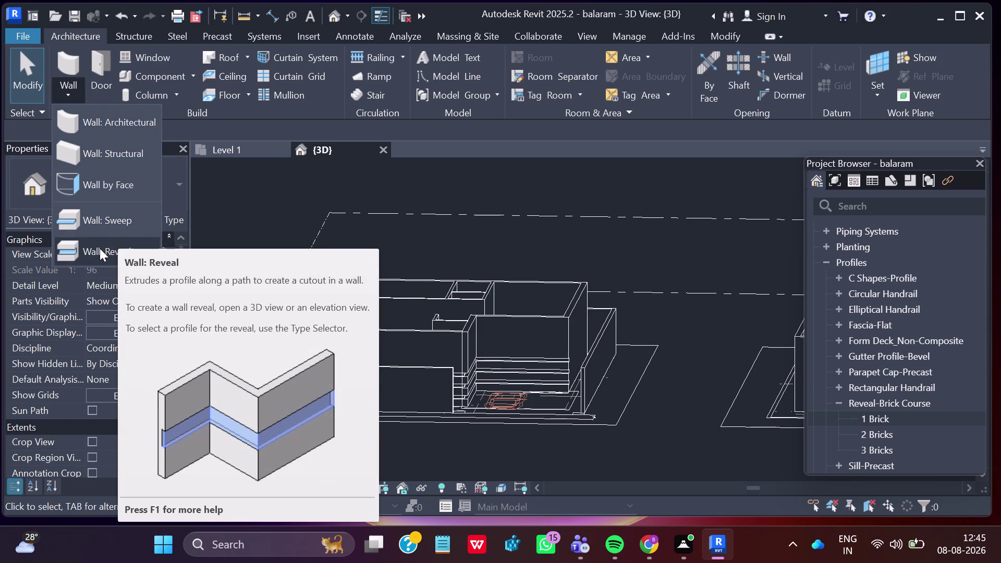
click(99, 248)
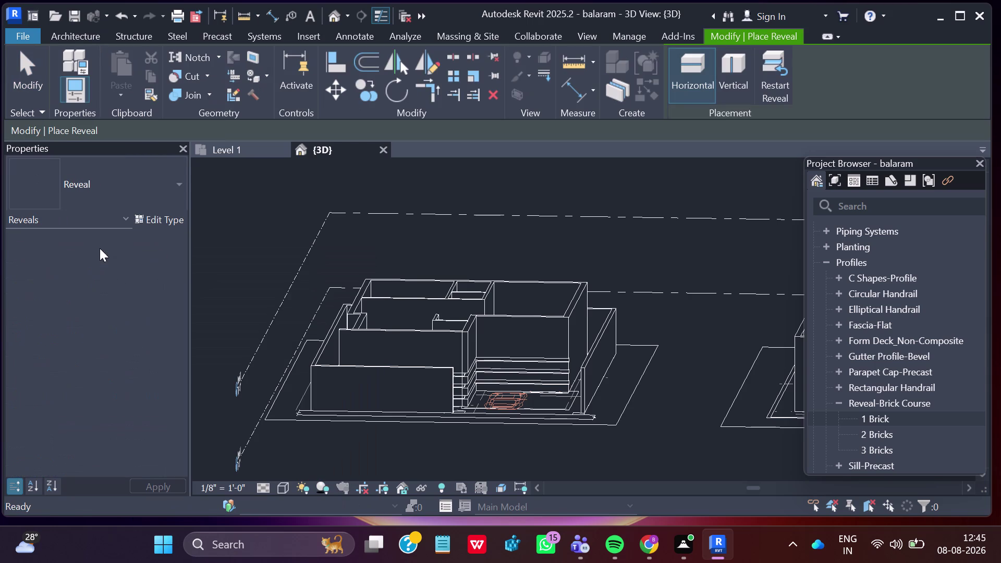
click(458, 363)
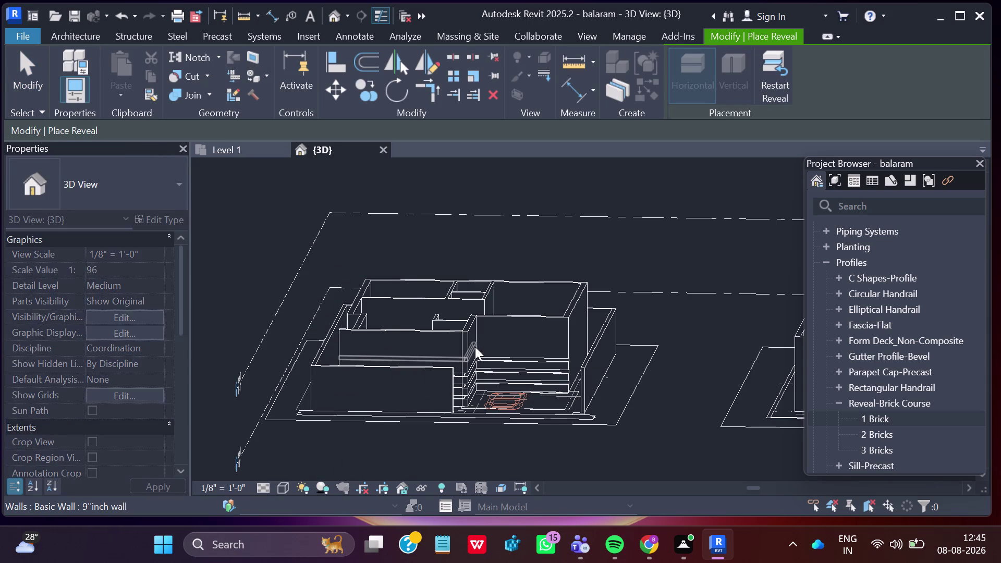
click(475, 347)
click(495, 348)
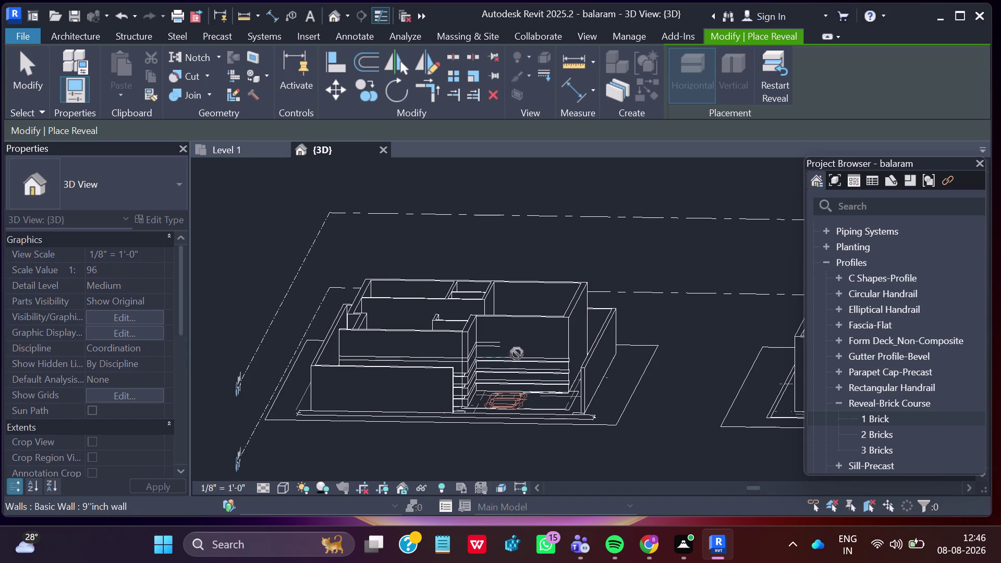
key(Escape)
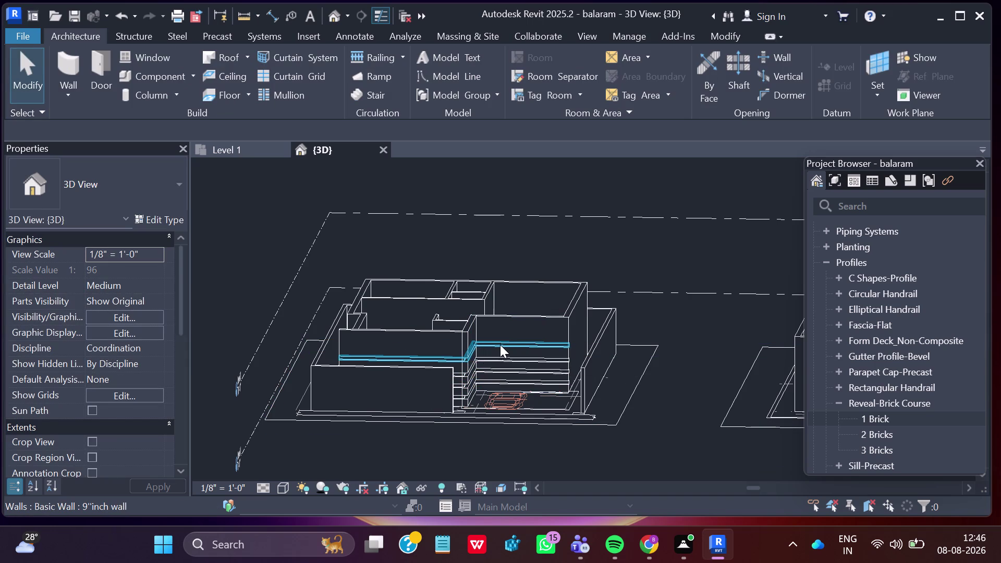
Set the new reveal's height to 5'0" above Level 1 and deselect it.
click(501, 344)
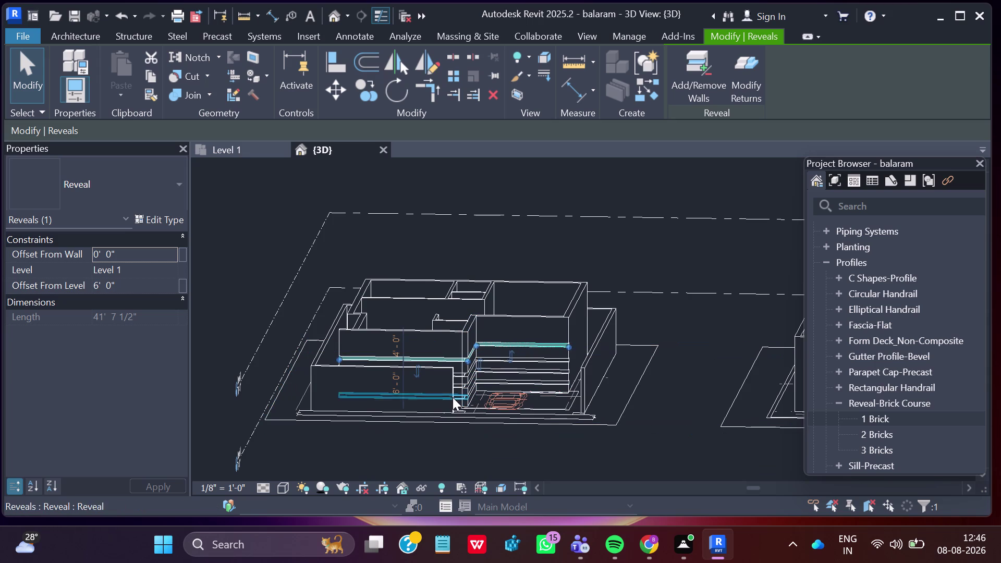
click(397, 389)
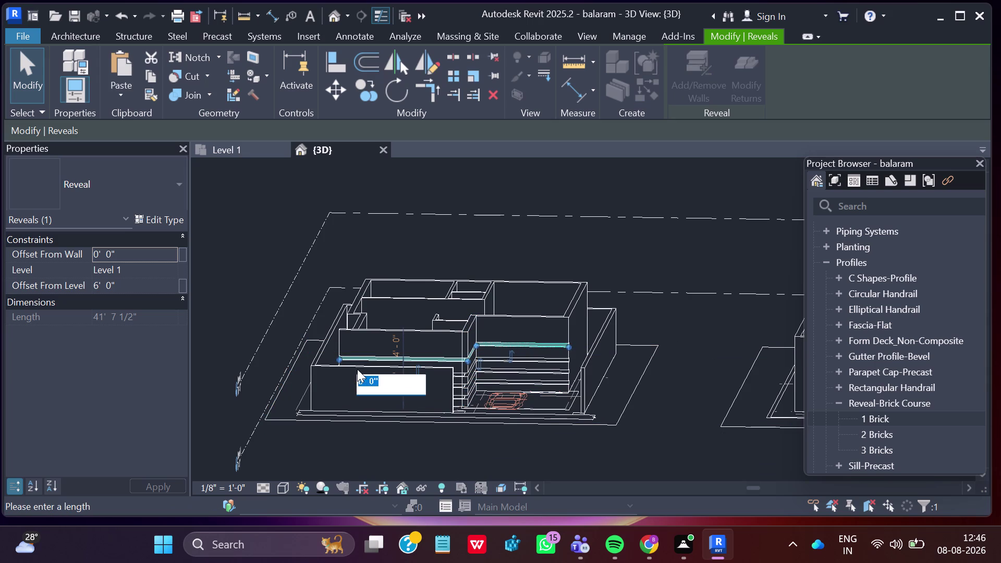
click(361, 375)
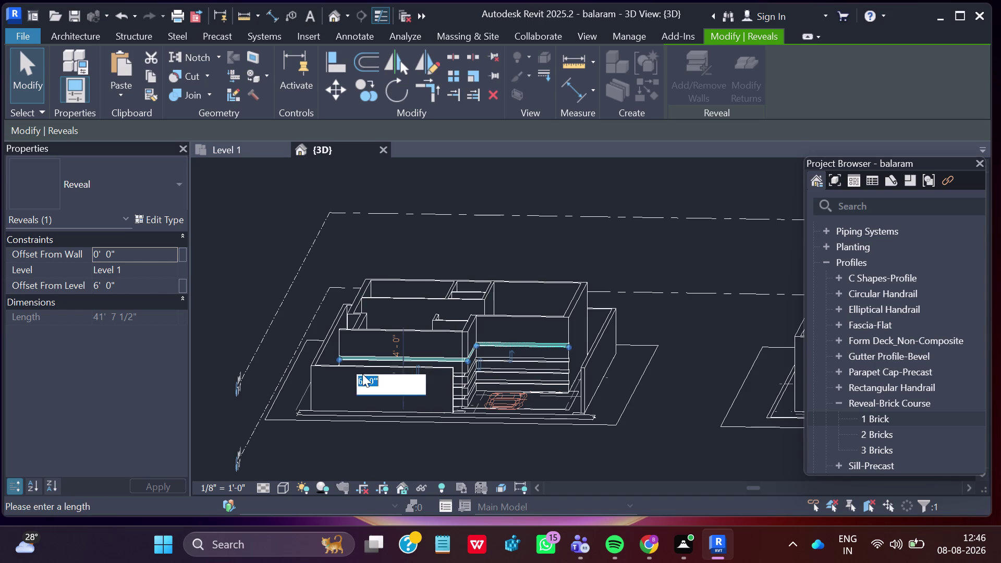
click(364, 374)
click(404, 391)
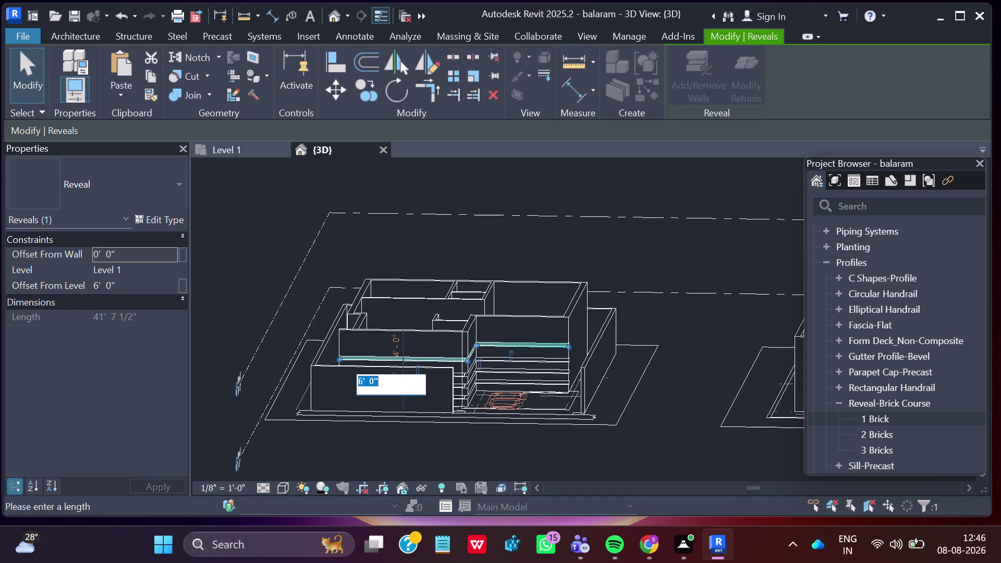
click(361, 379)
key(BackSpace)
key(5)
key(Return)
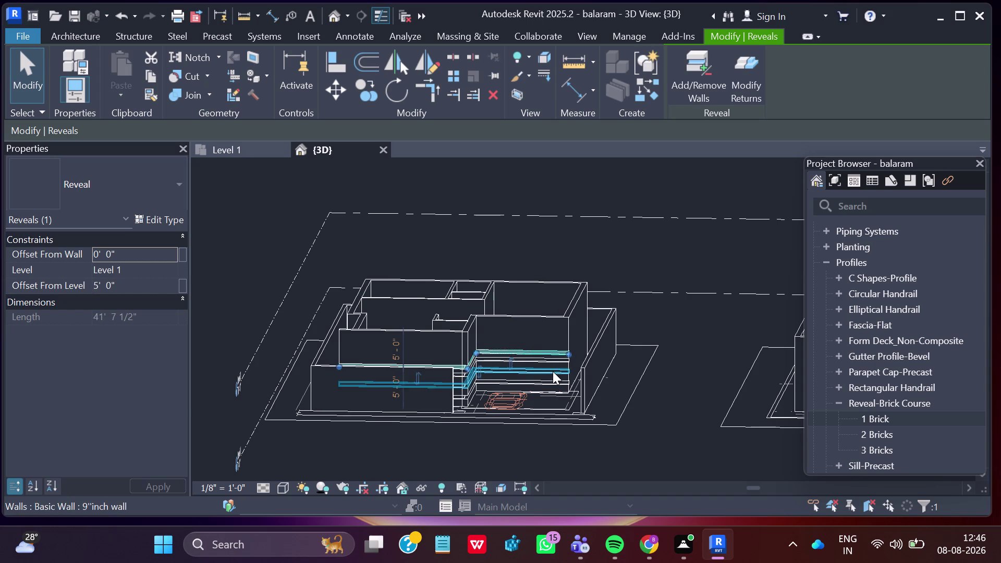
key(Escape)
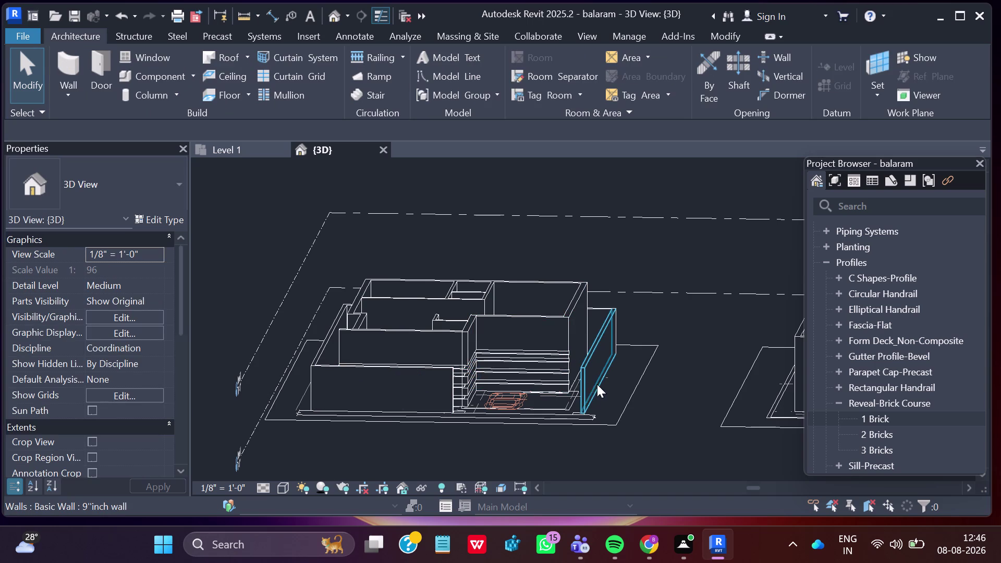
Zoom in on the walls and activate Measure Between Two References.
scroll(up, 3)
scroll(up, 3)
scroll(up, 3)
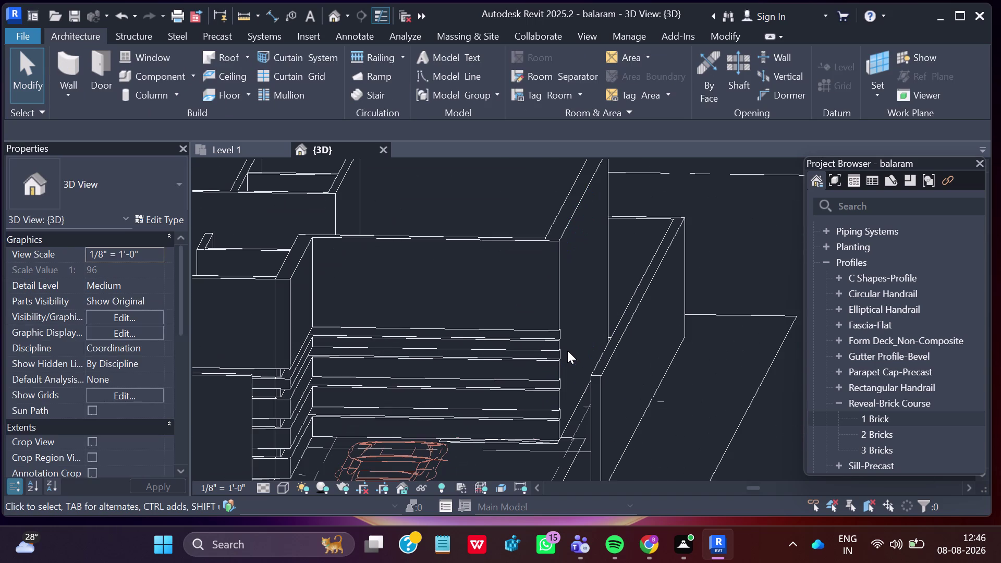
scroll(down, 3)
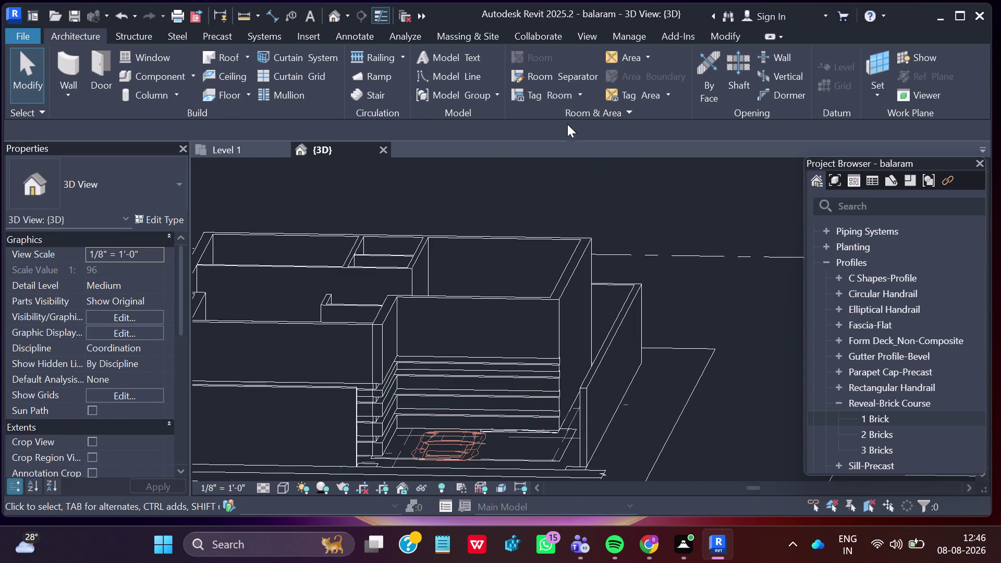
click(720, 36)
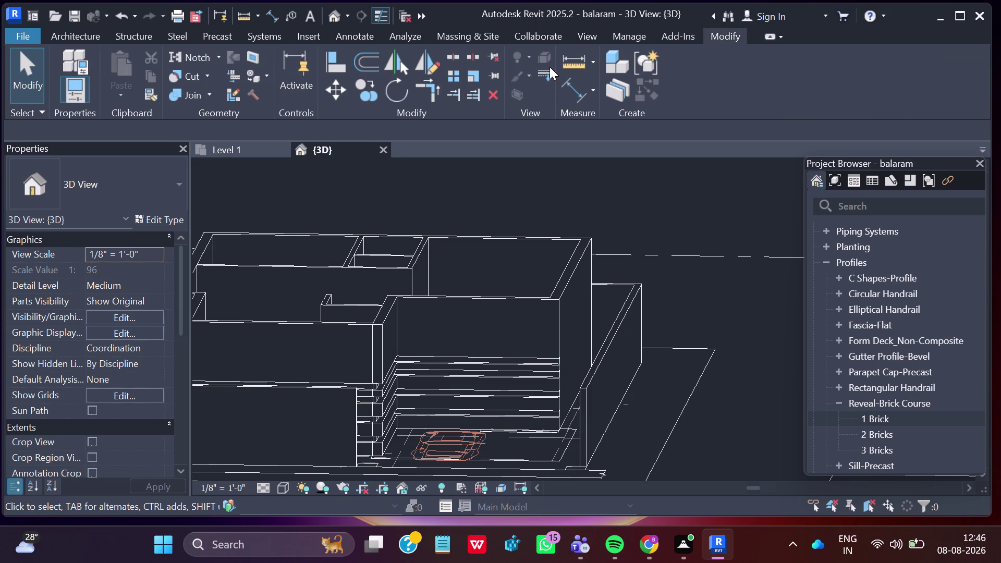
click(572, 70)
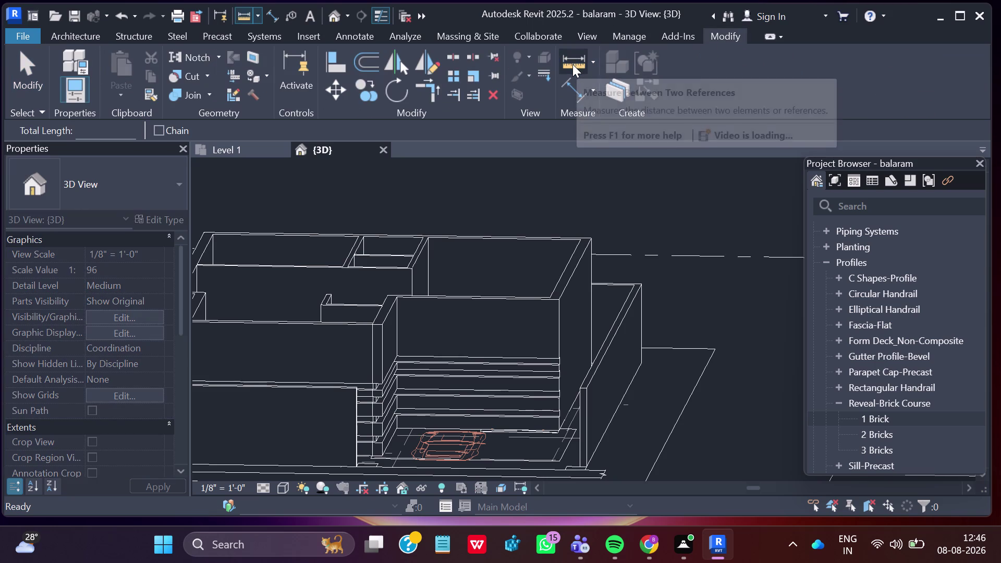
click(572, 62)
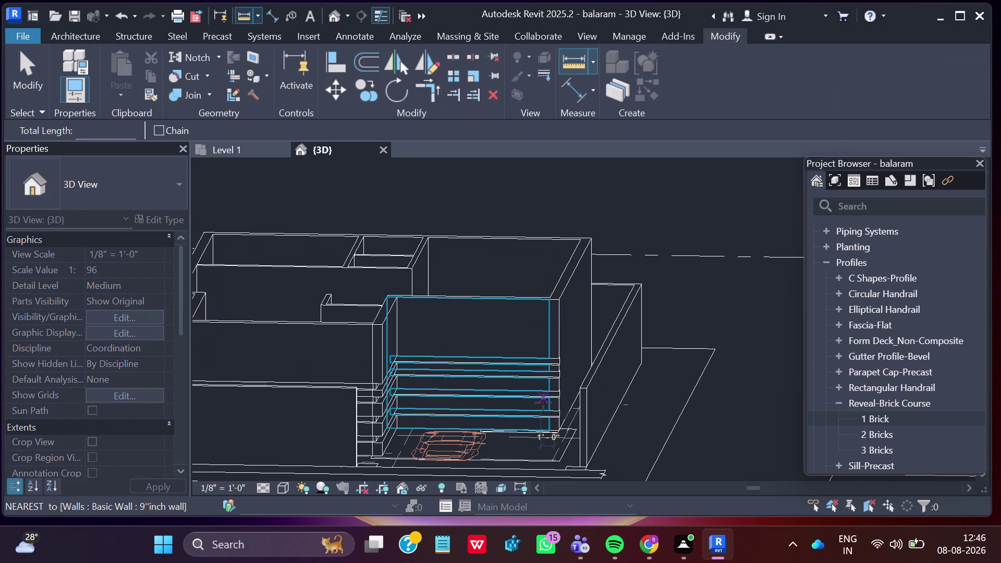
scroll(up, 3)
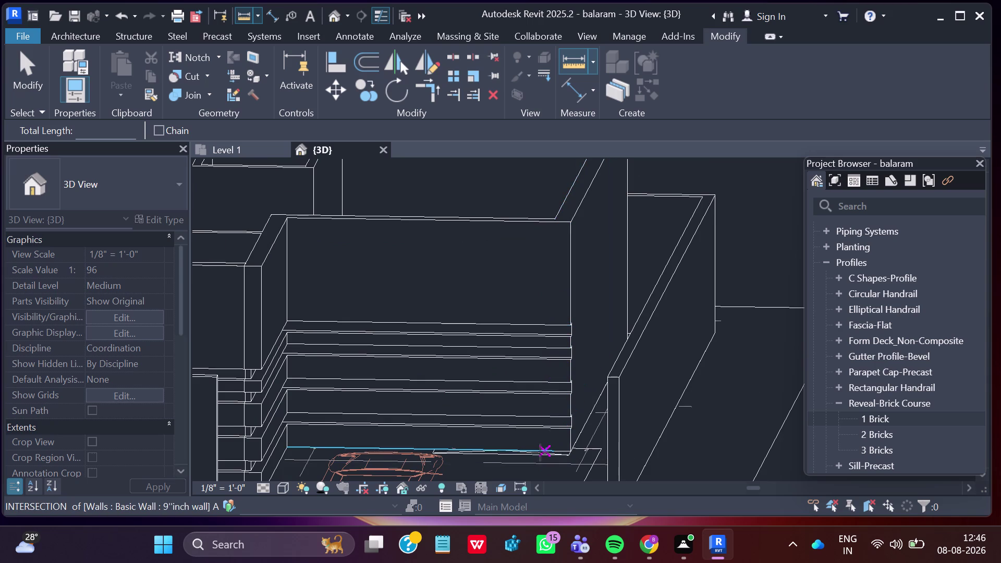
scroll(up, 3)
scroll(up, 3)
scroll(up, 3)
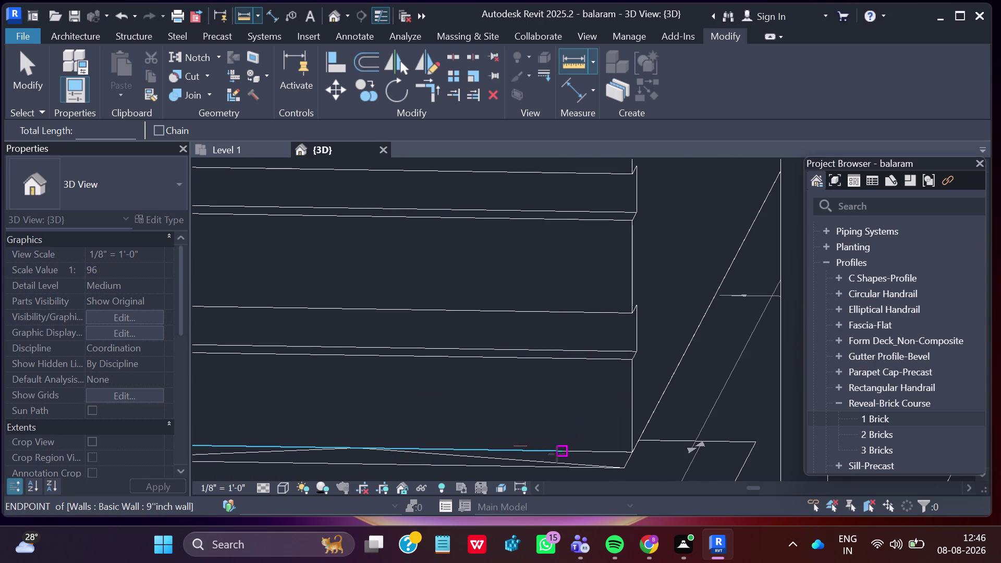
click(561, 448)
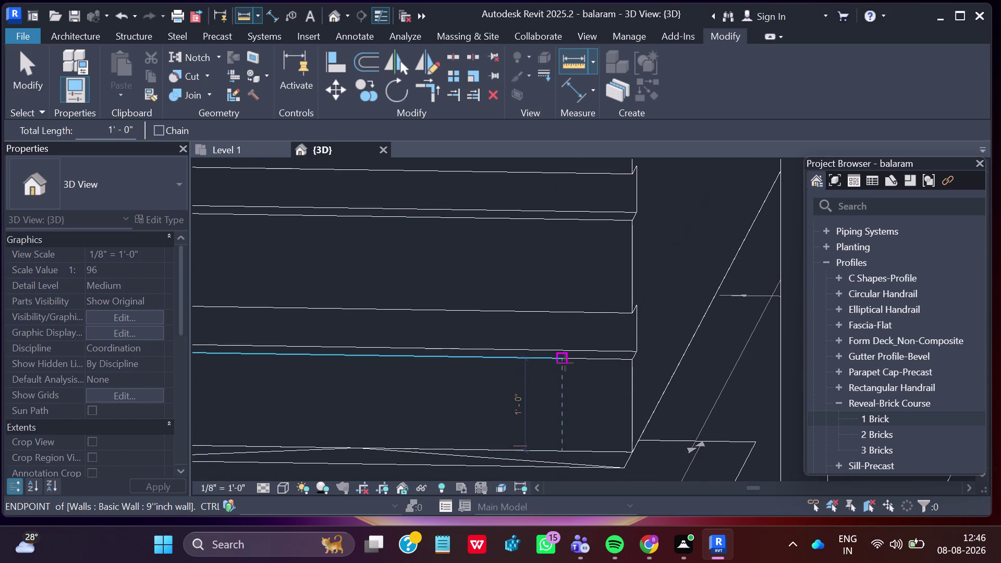
click(566, 363)
key(Escape)
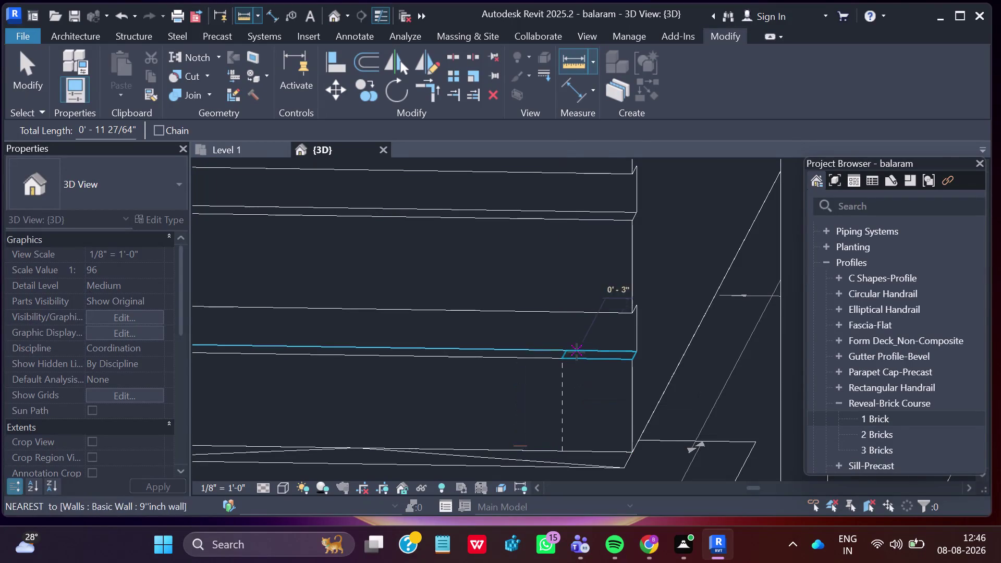
key(Escape)
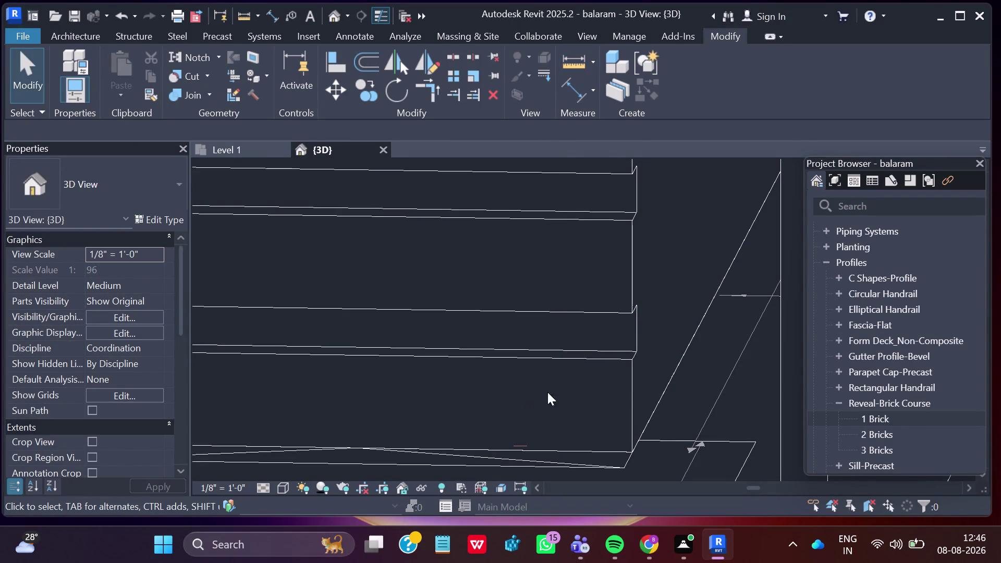
key(Return)
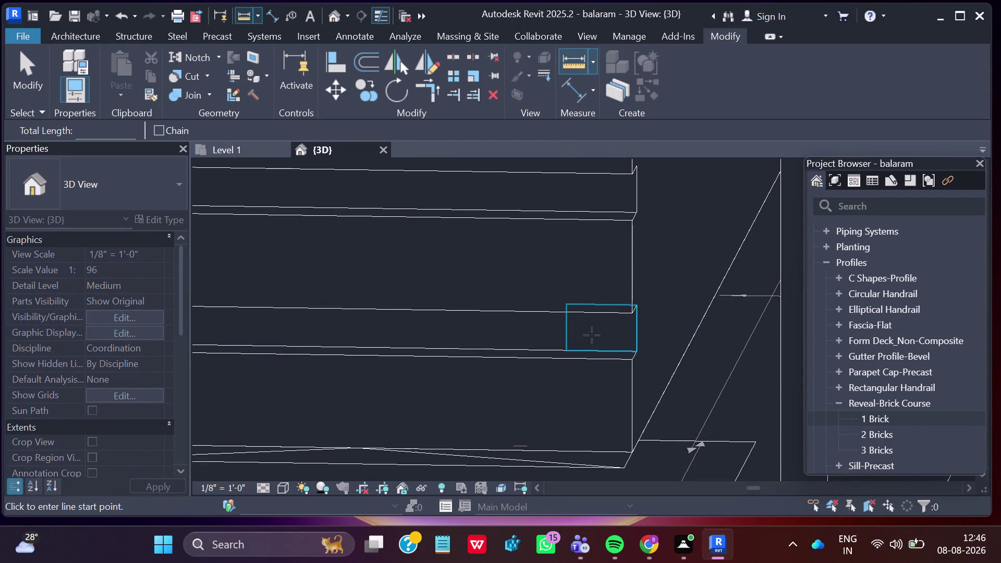
click(547, 312)
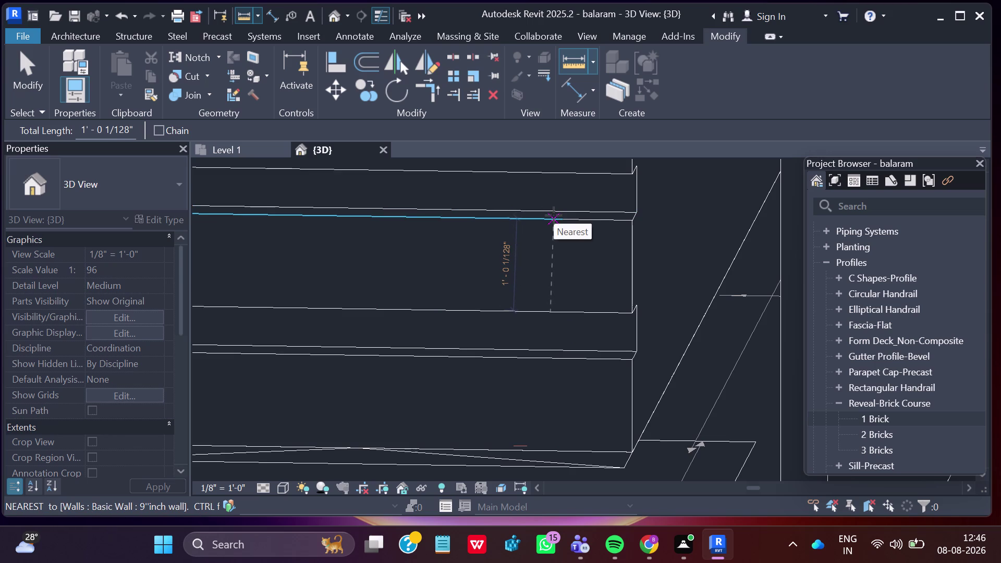
scroll(down, 3)
scroll(down, 3)
scroll(down, 3)
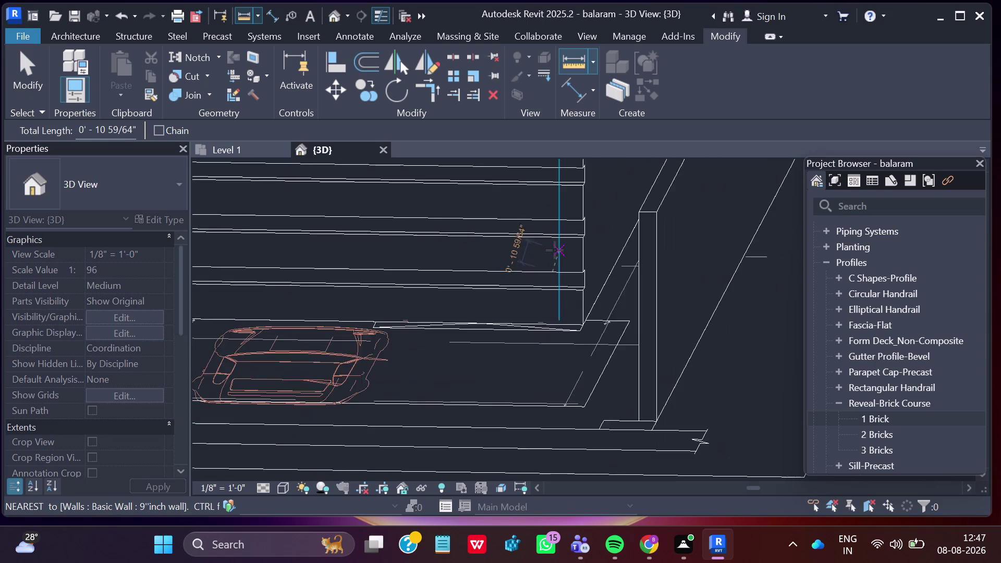
scroll(down, 3)
key(Escape)
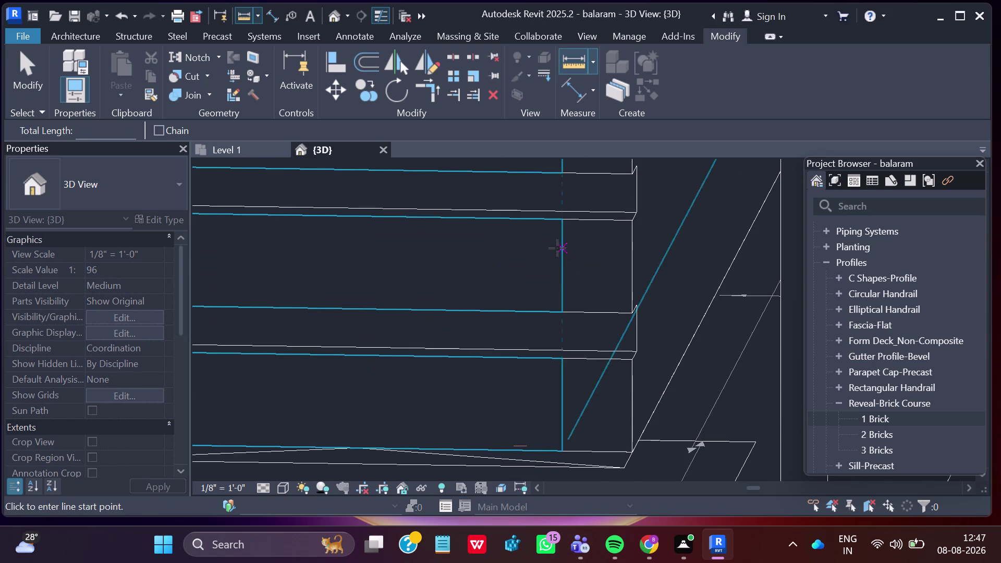
scroll(down, 3)
scroll(down, 3)
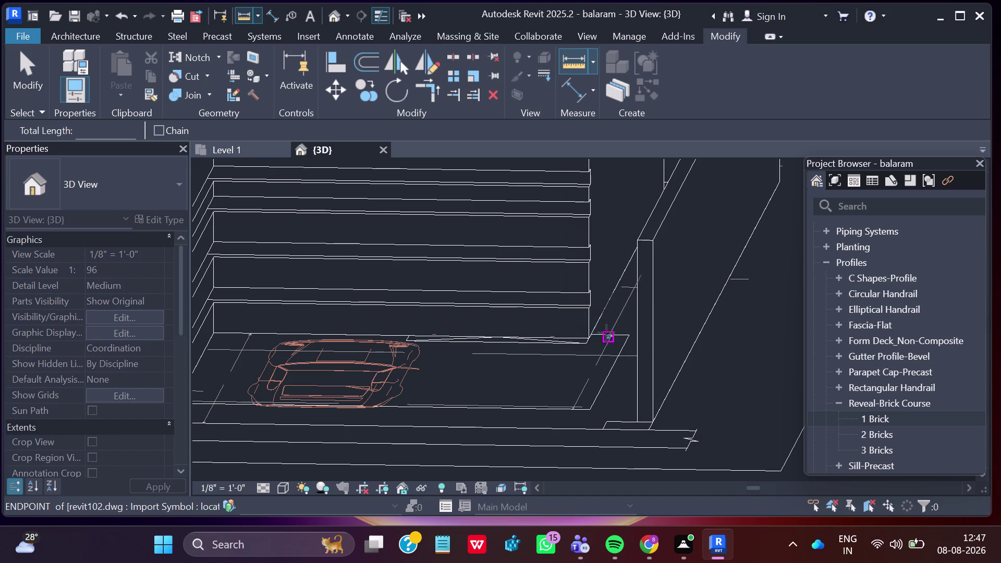
scroll(down, 3)
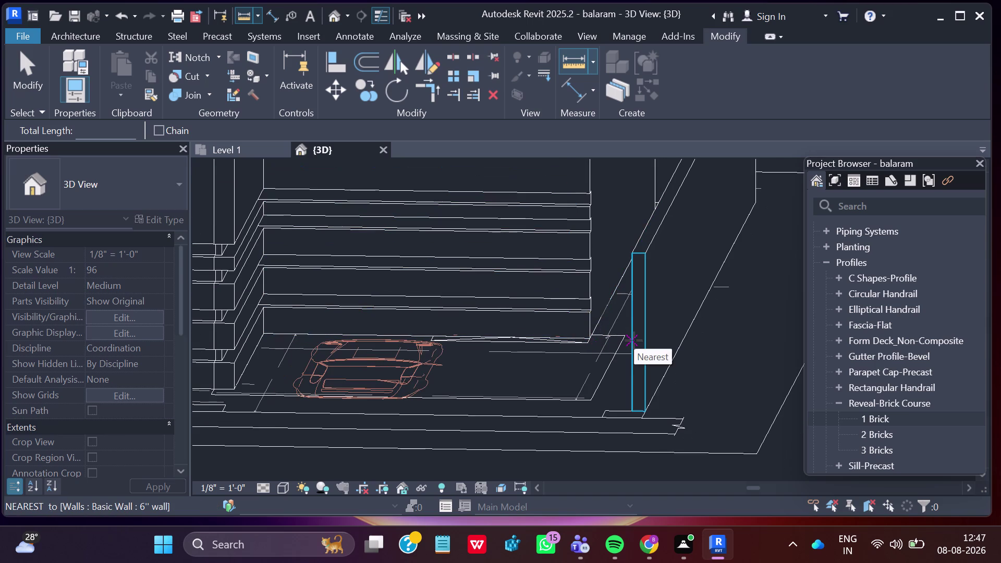
key(Escape)
scroll(up, 3)
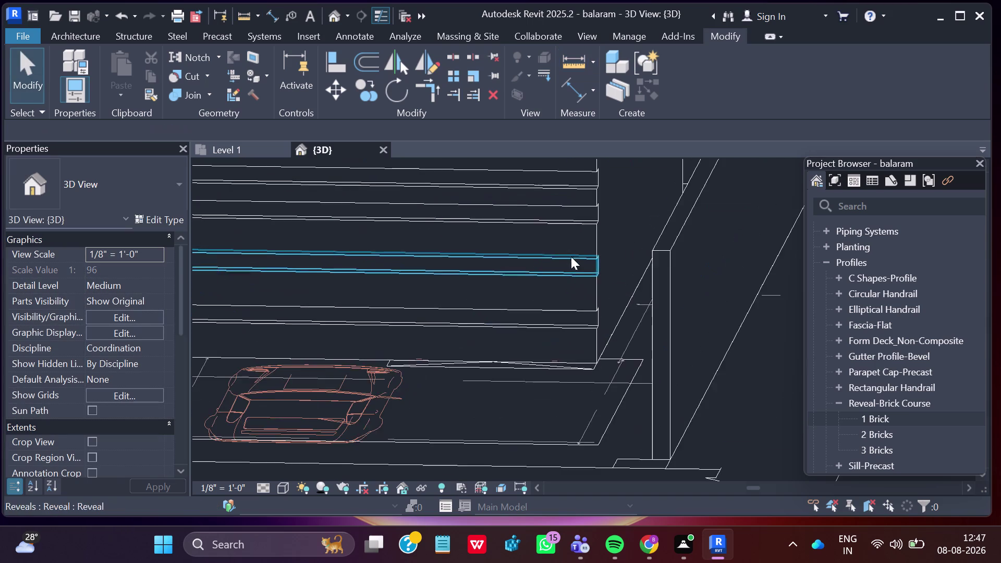
scroll(up, 3)
middle_drag(574, 214, 566, 400)
scroll(up, 3)
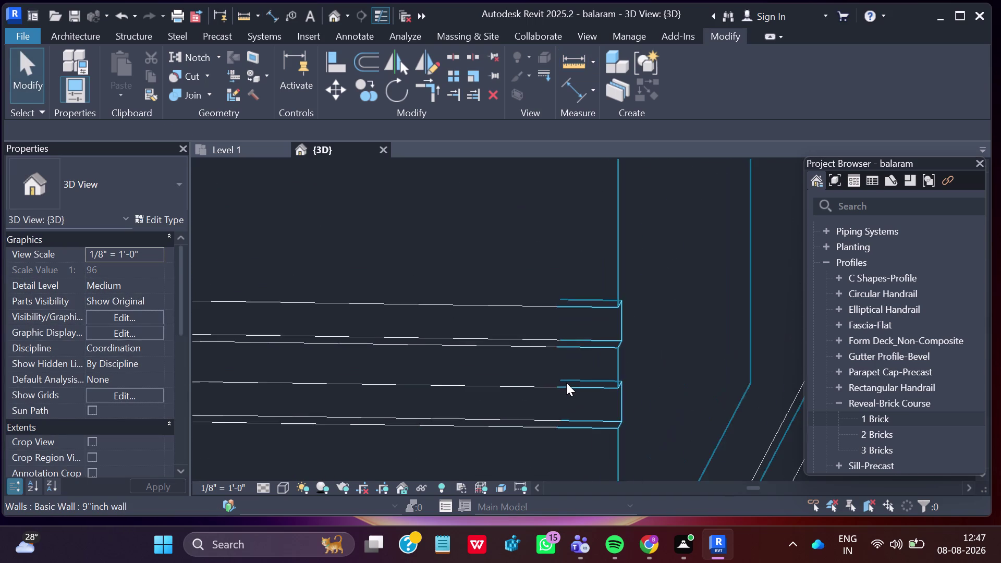
scroll(up, 3)
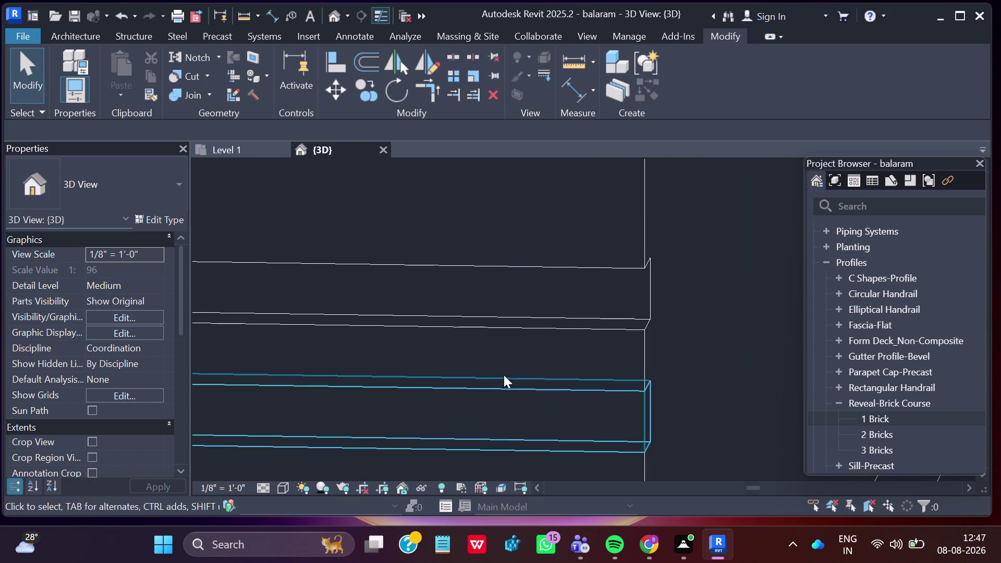
click(572, 64)
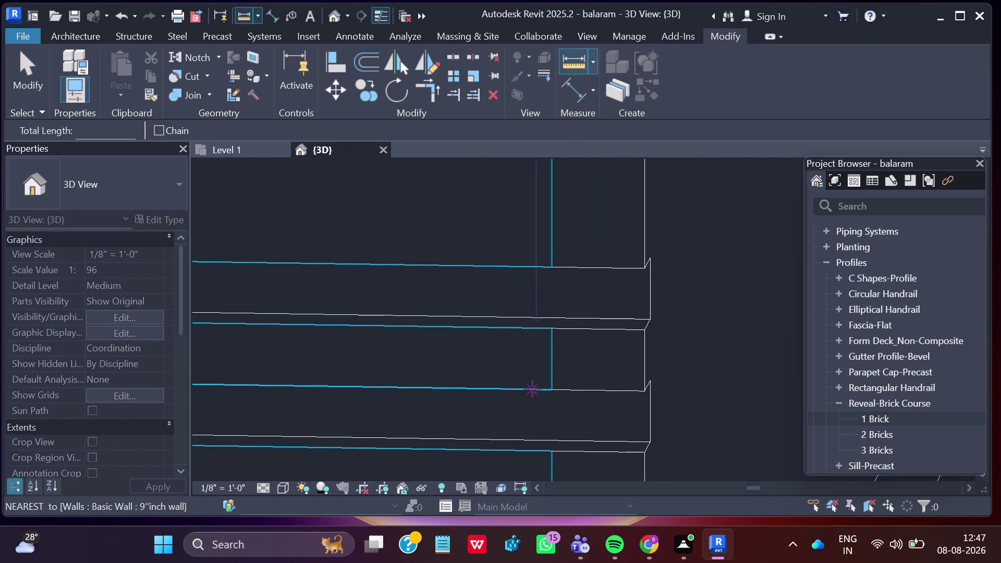
click(535, 389)
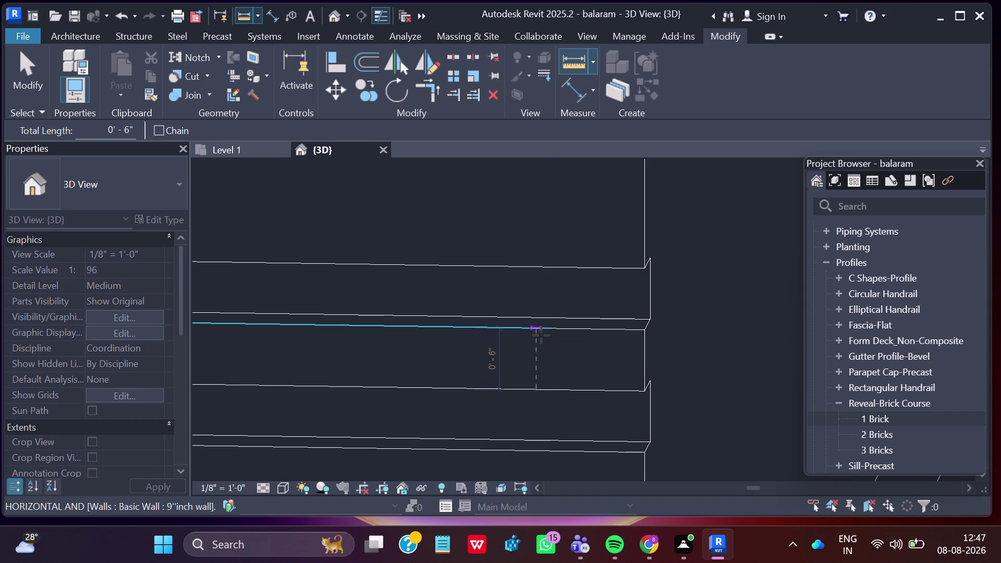
key(Escape)
click(578, 311)
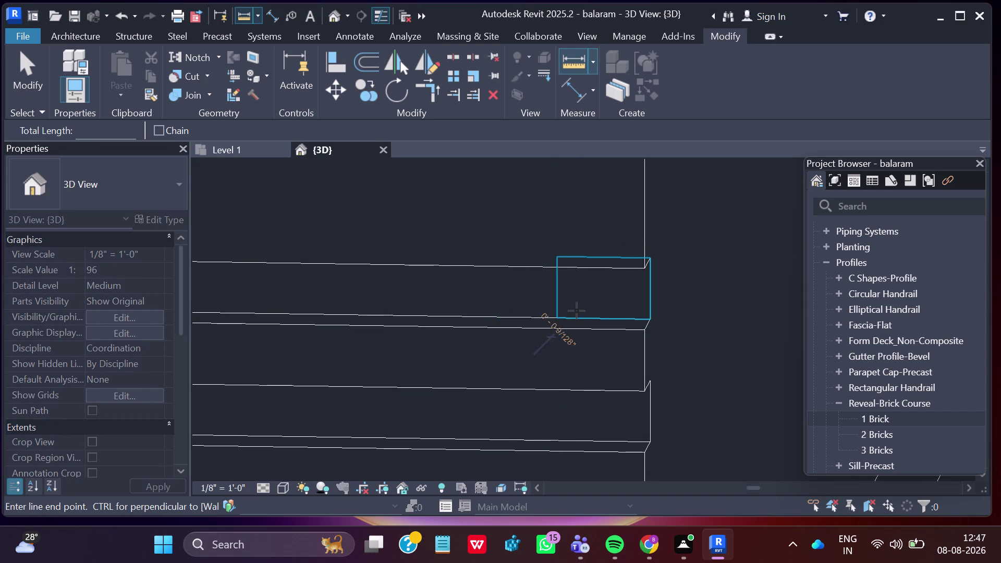
key(Escape)
key(Escape)
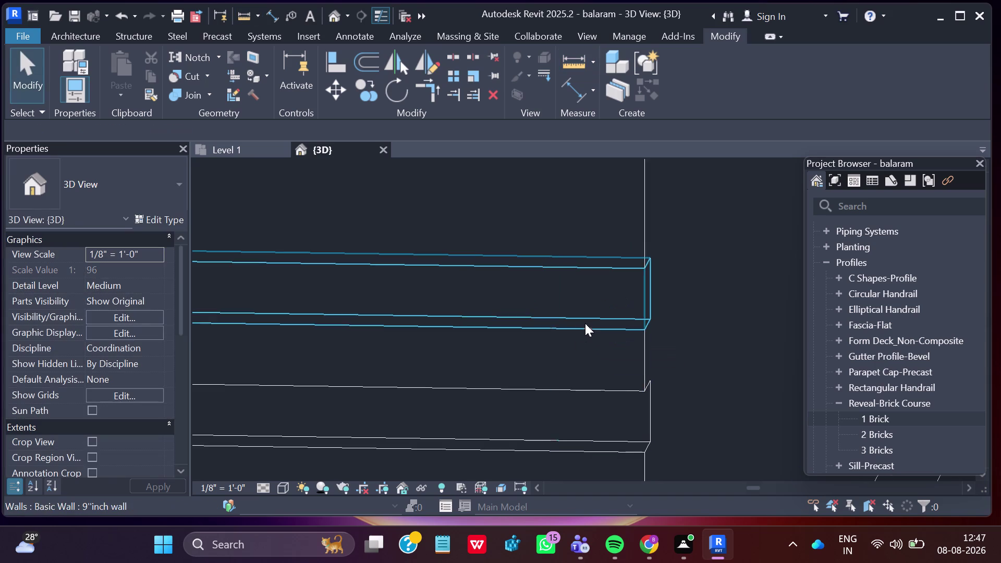
click(590, 316)
scroll(down, 3)
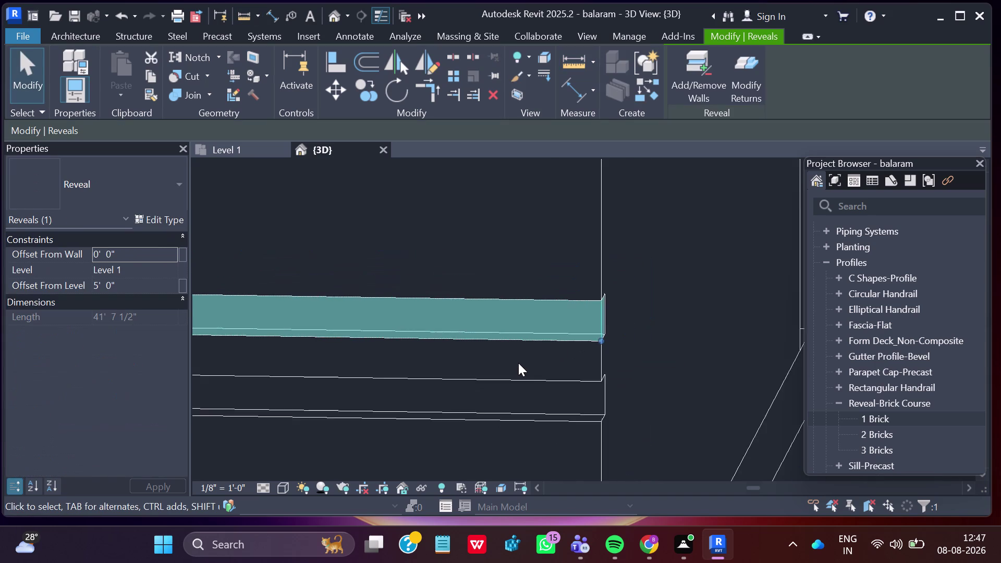
scroll(down, 3)
middle_drag(522, 365, 680, 255)
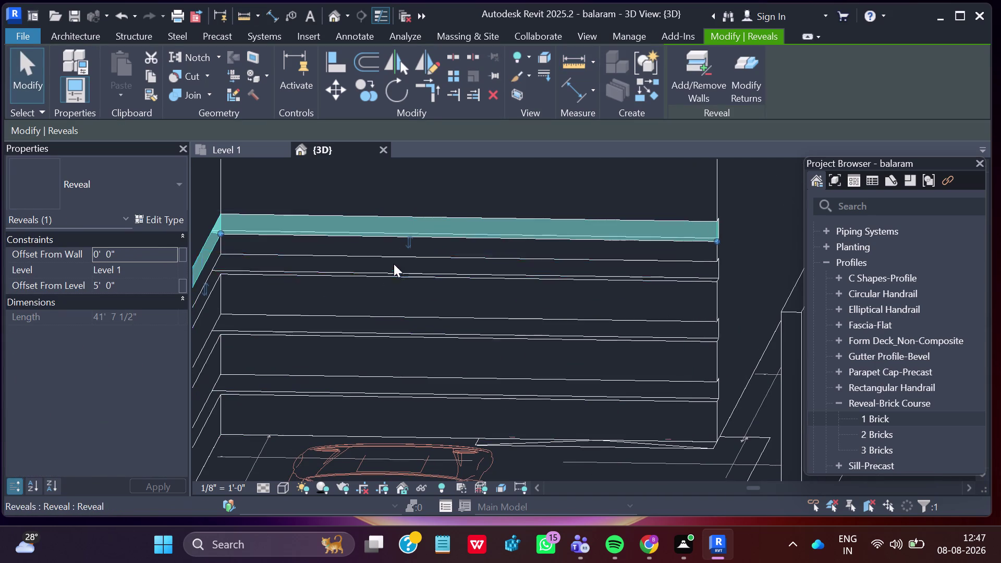
click(406, 244)
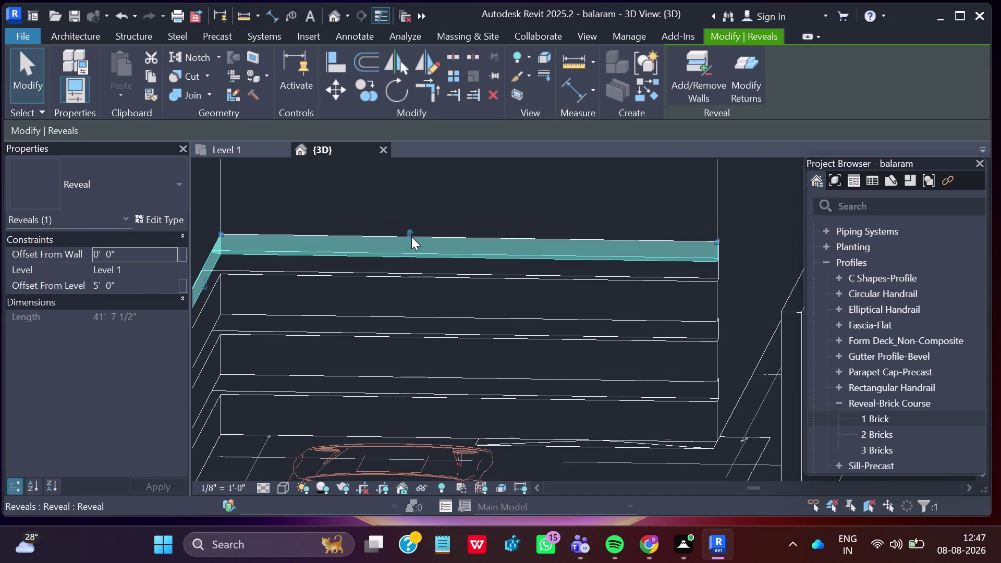
click(407, 230)
scroll(down, 3)
scroll(down, 3)
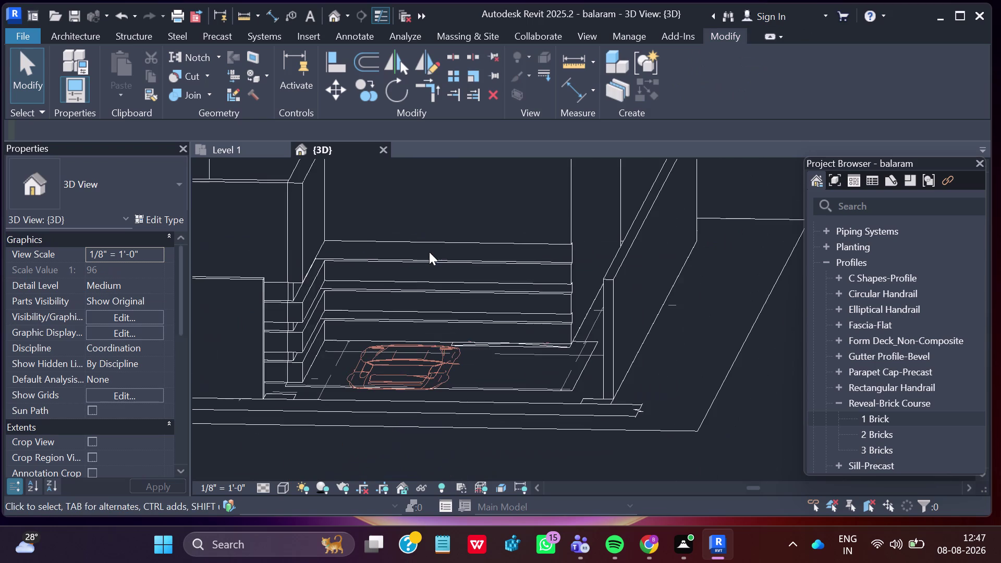
click(514, 244)
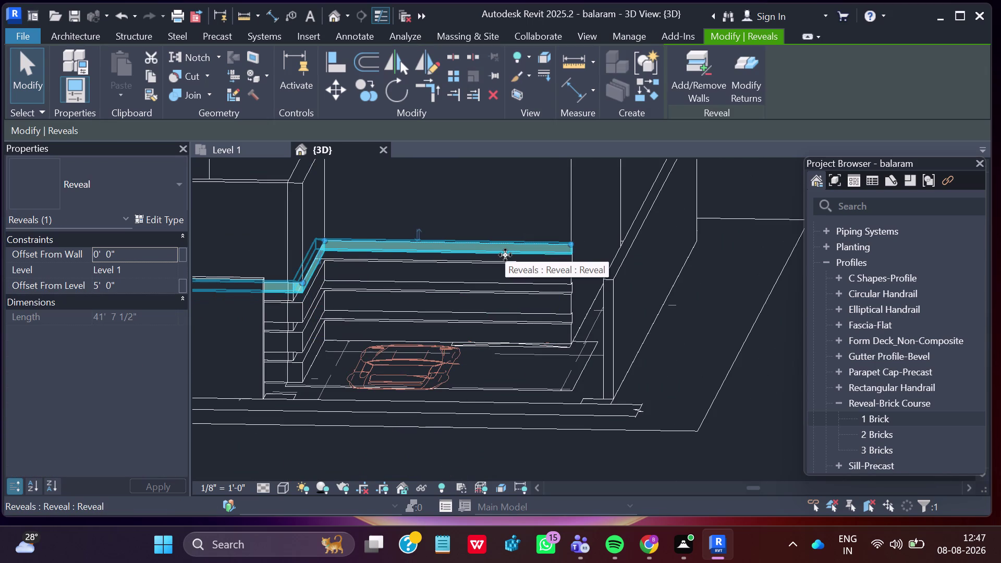
key(Delete)
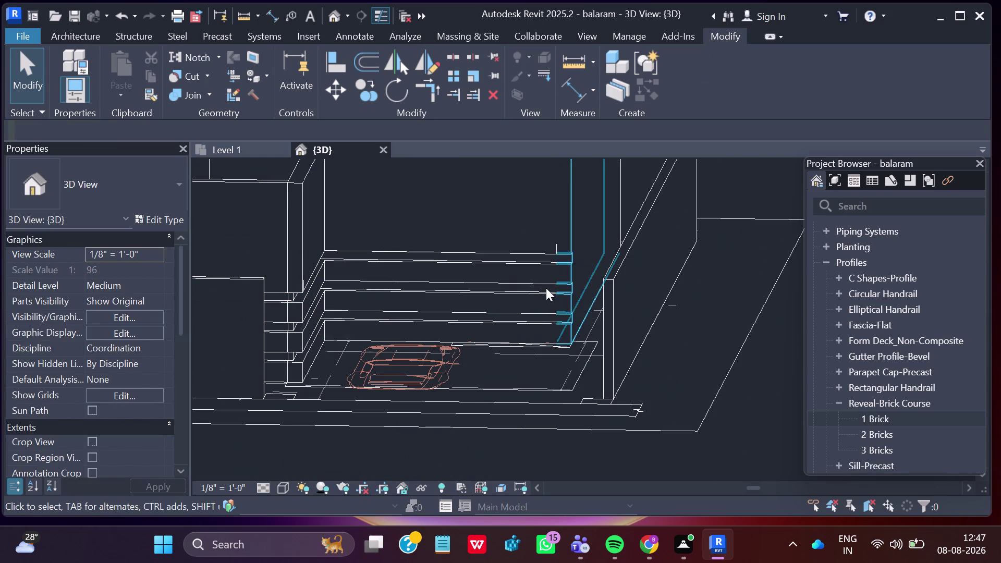
scroll(up, 3)
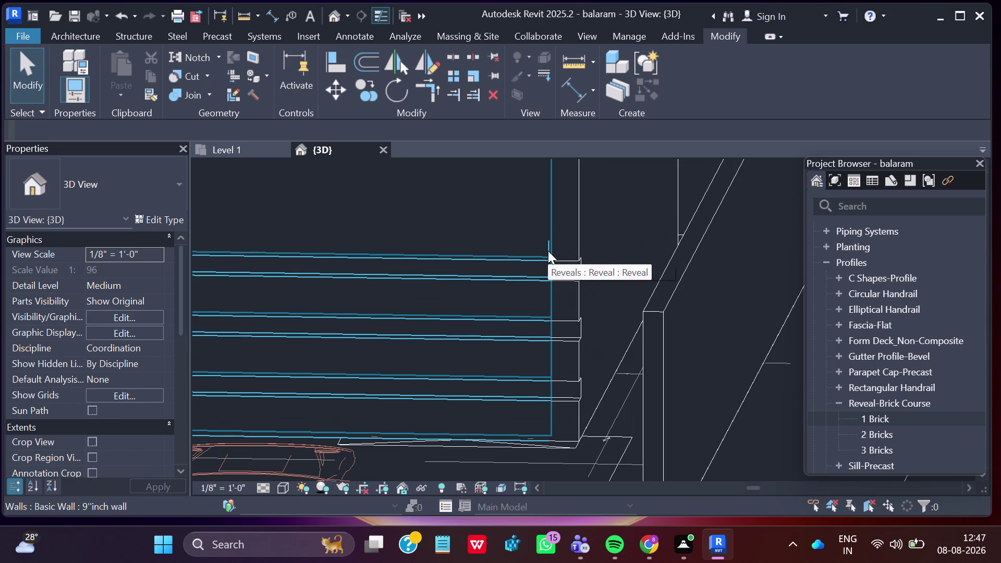
click(548, 251)
key(Escape)
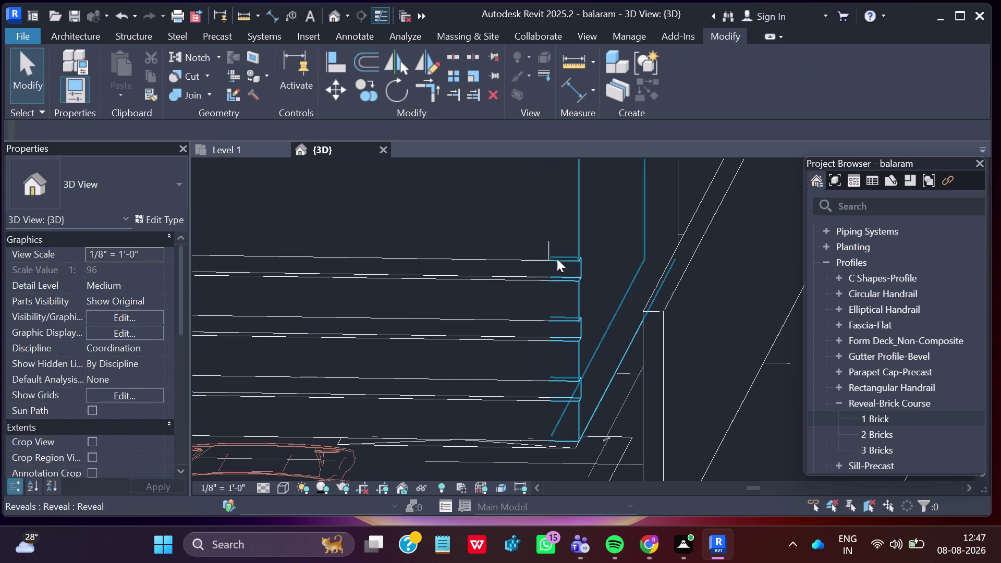
scroll(up, 3)
scroll(up, 3)
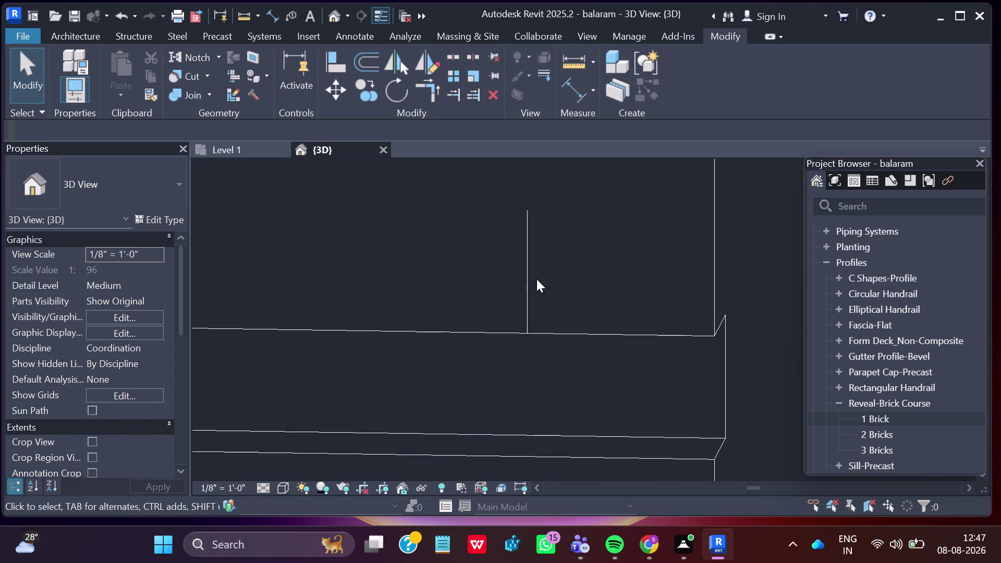
click(524, 282)
scroll(down, 3)
scroll(down, 3)
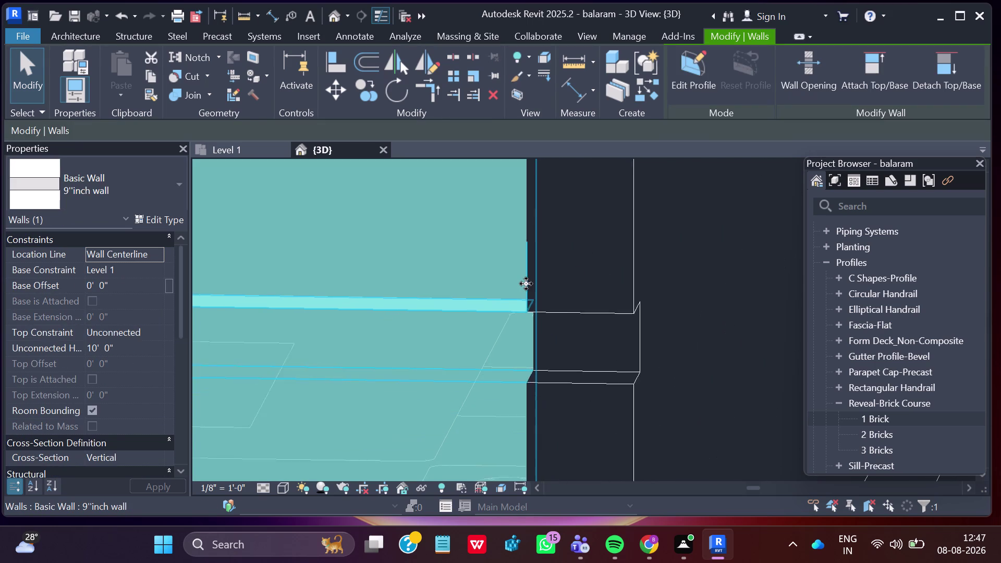
scroll(down, 3)
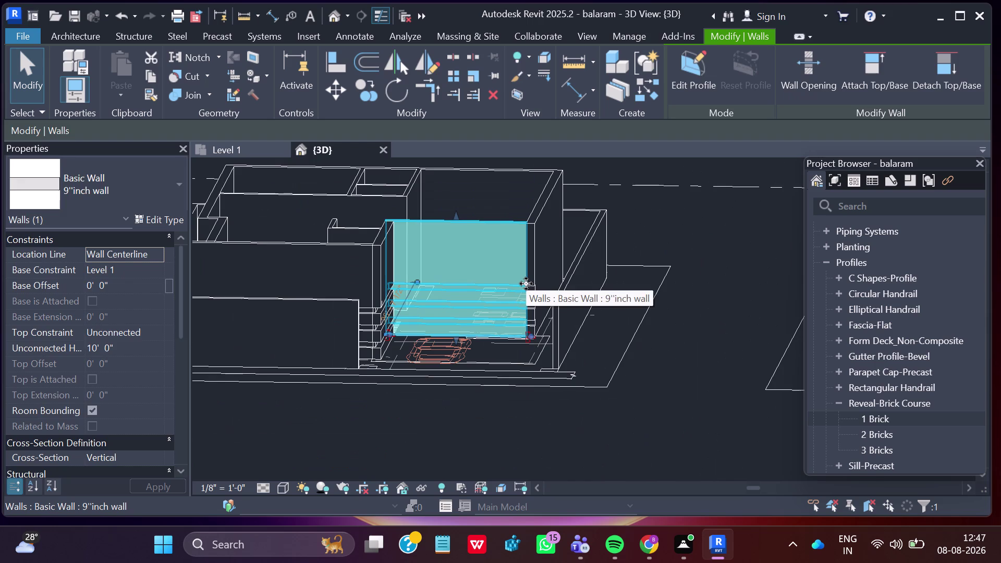
key(Escape)
scroll(down, 3)
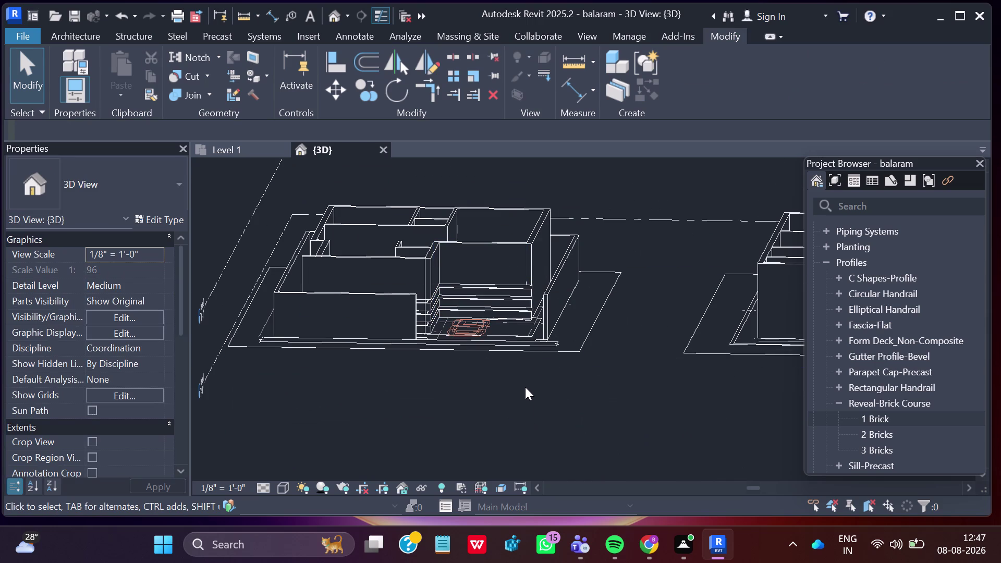
scroll(up, 3)
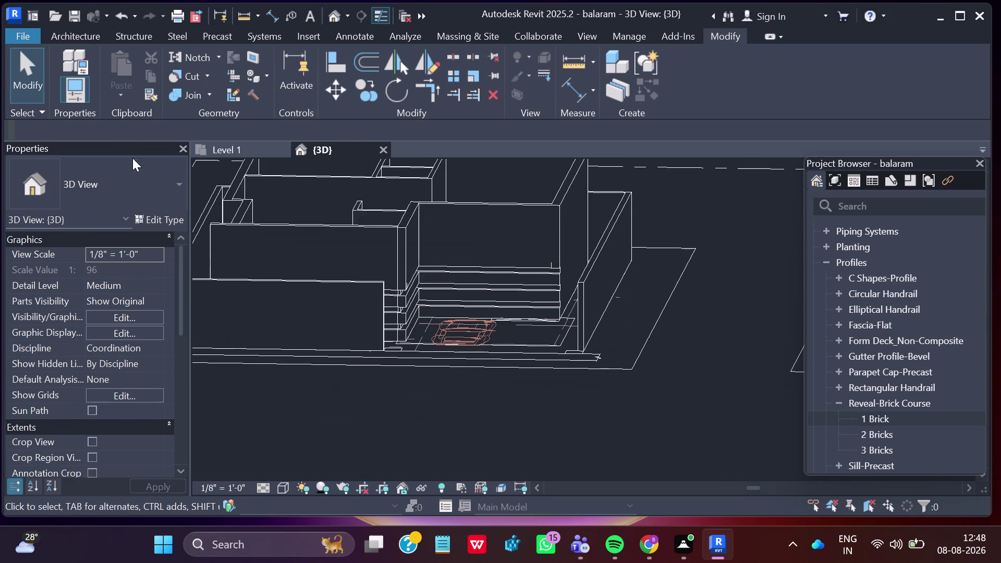
click(73, 35)
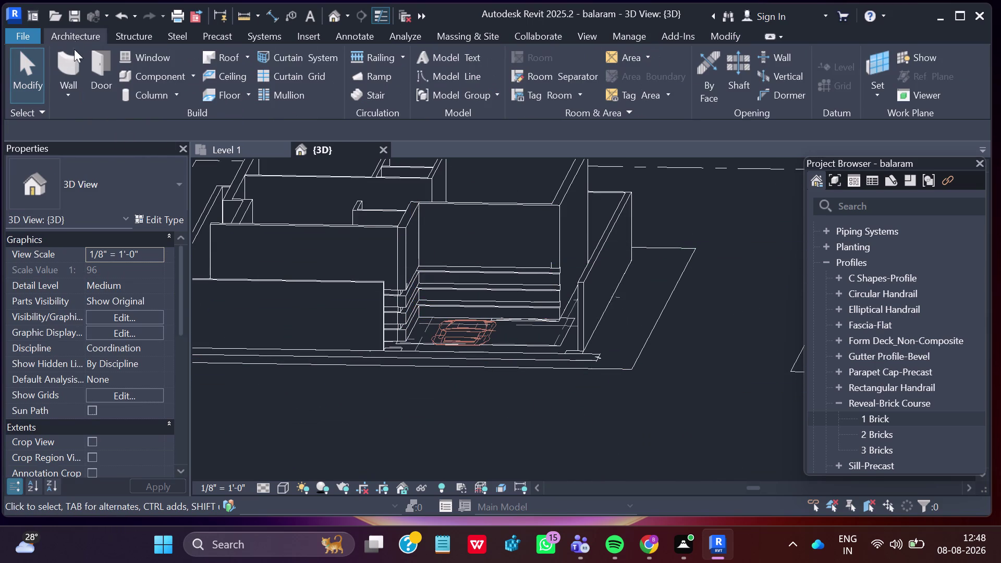
Place a horizontal reveal across the front left walls and select it.
click(69, 98)
click(99, 250)
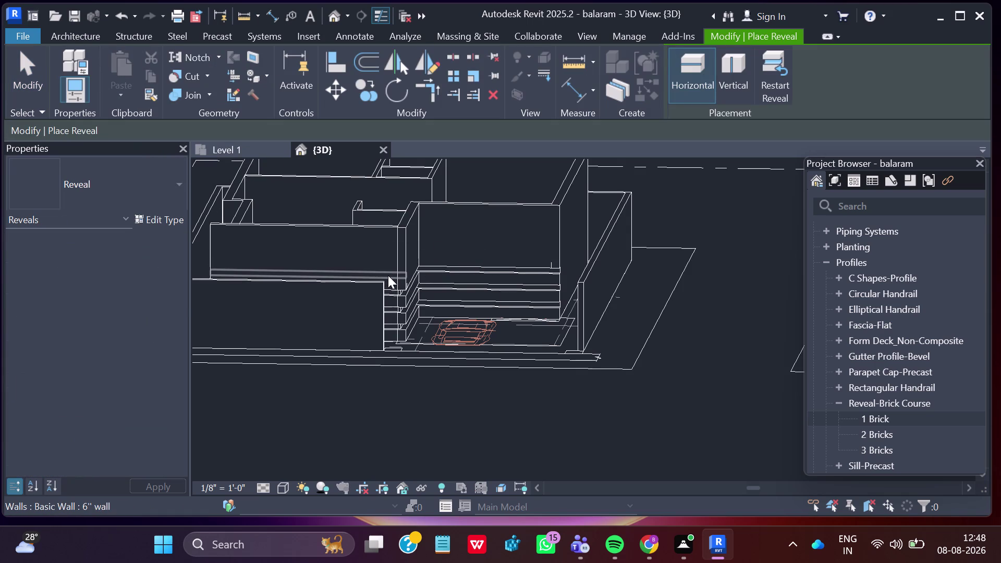
click(388, 274)
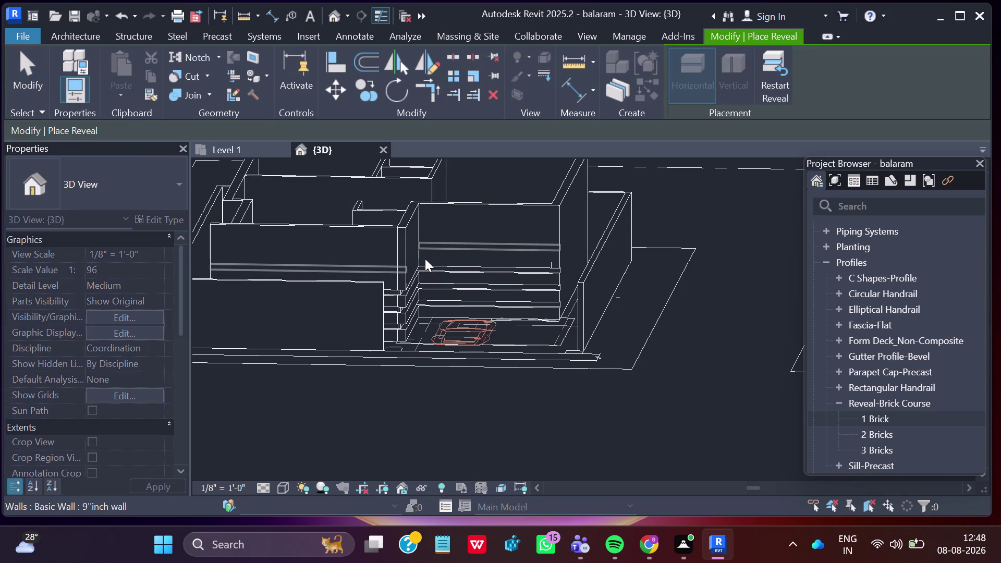
click(415, 263)
click(454, 248)
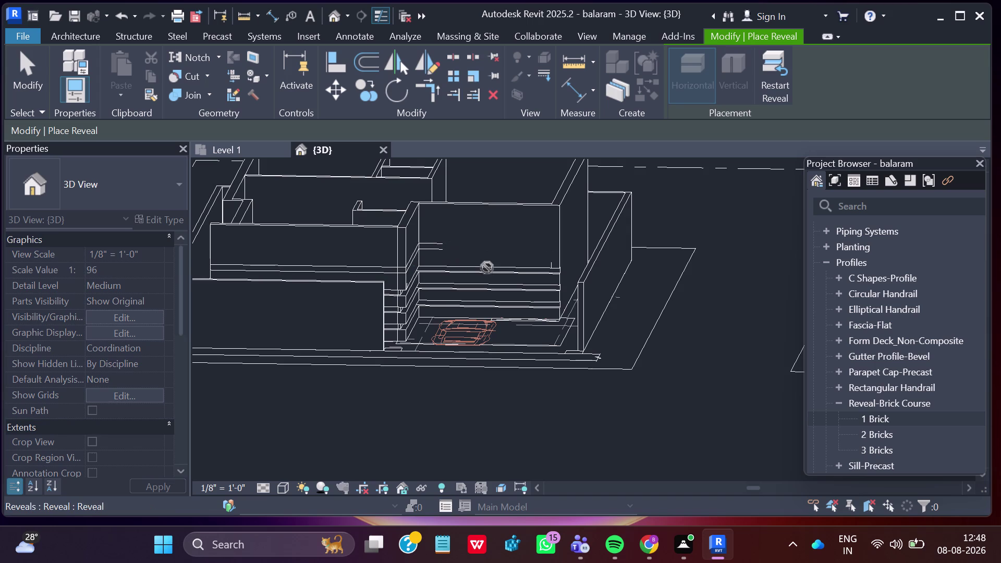
key(Escape)
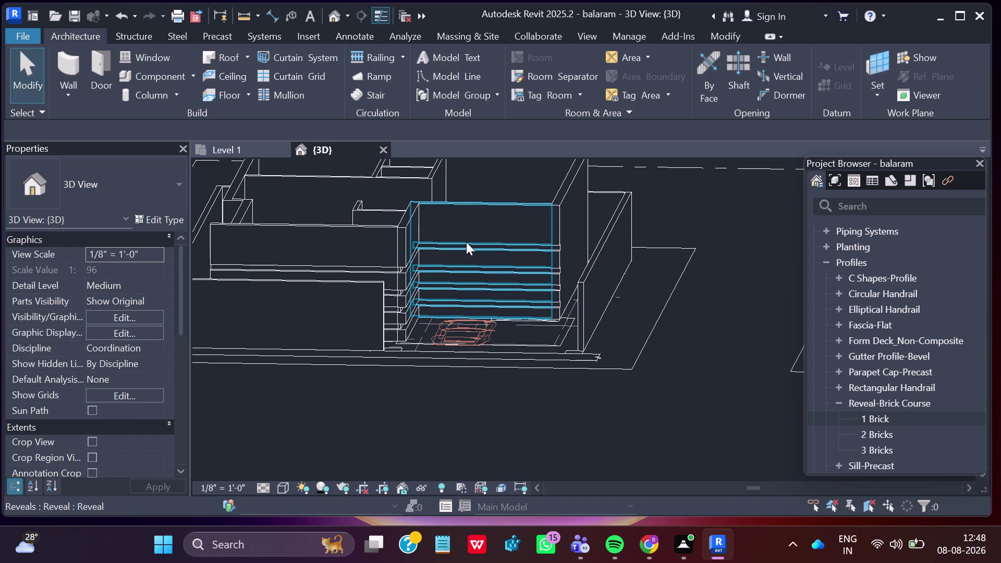
click(494, 245)
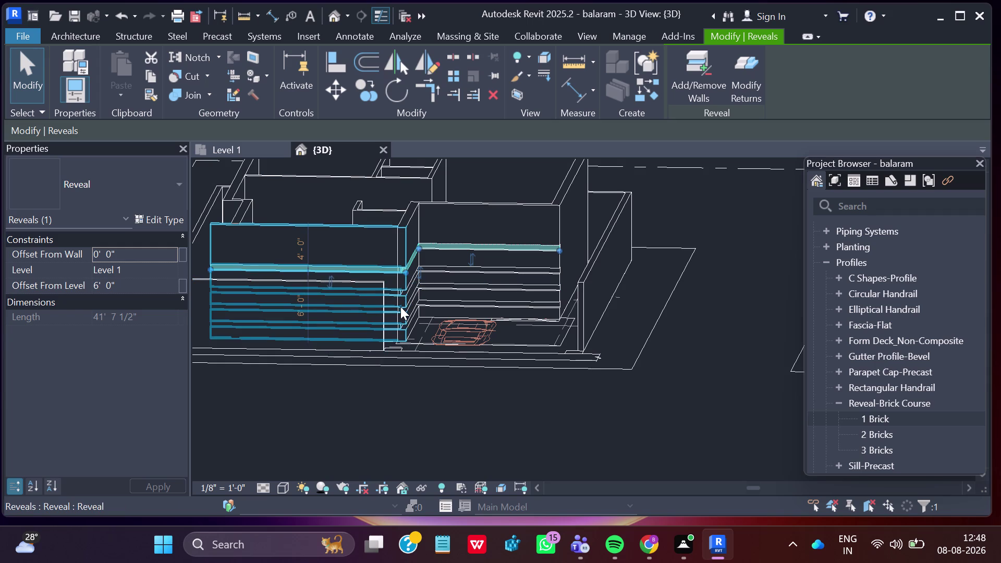
key(Escape)
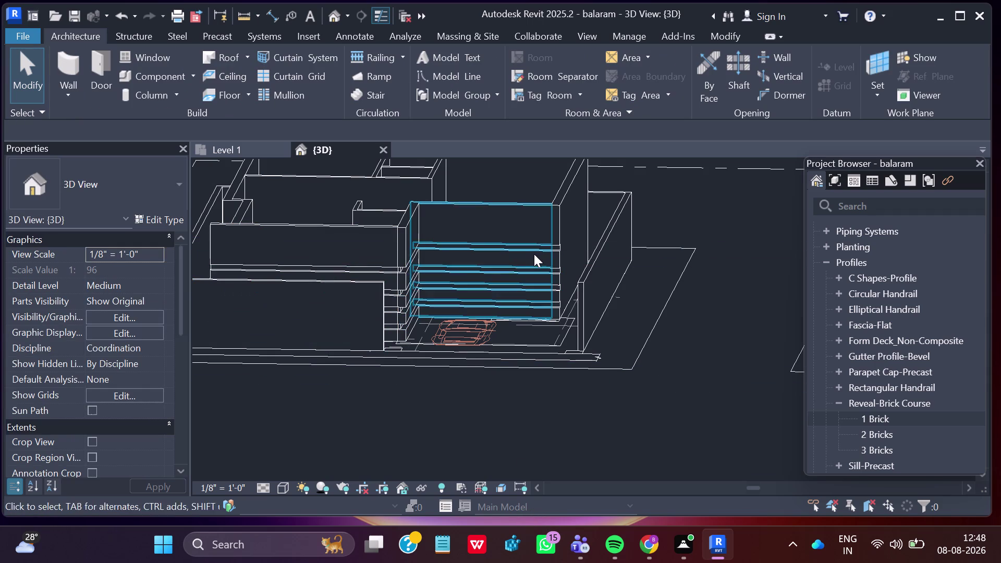
click(399, 268)
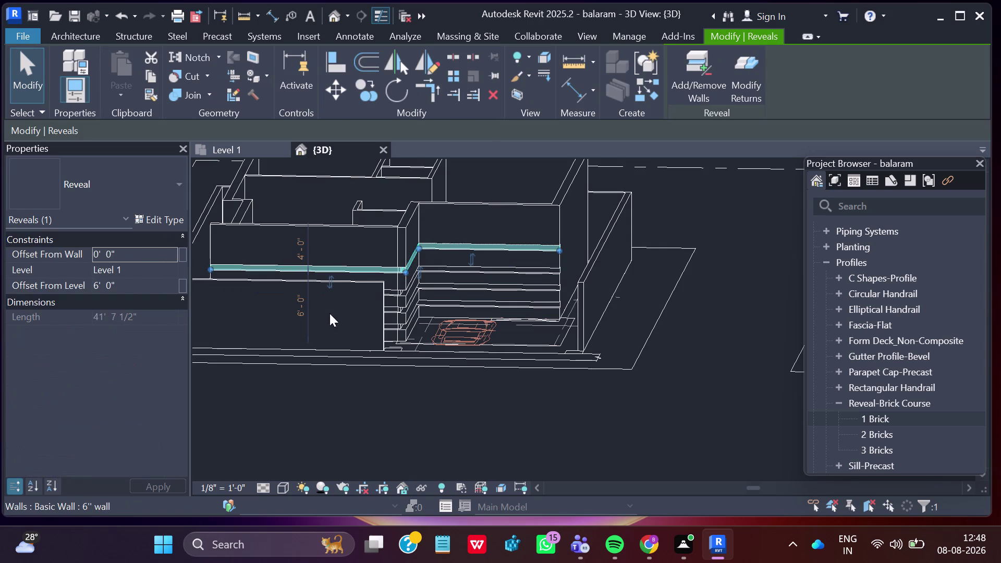
click(304, 313)
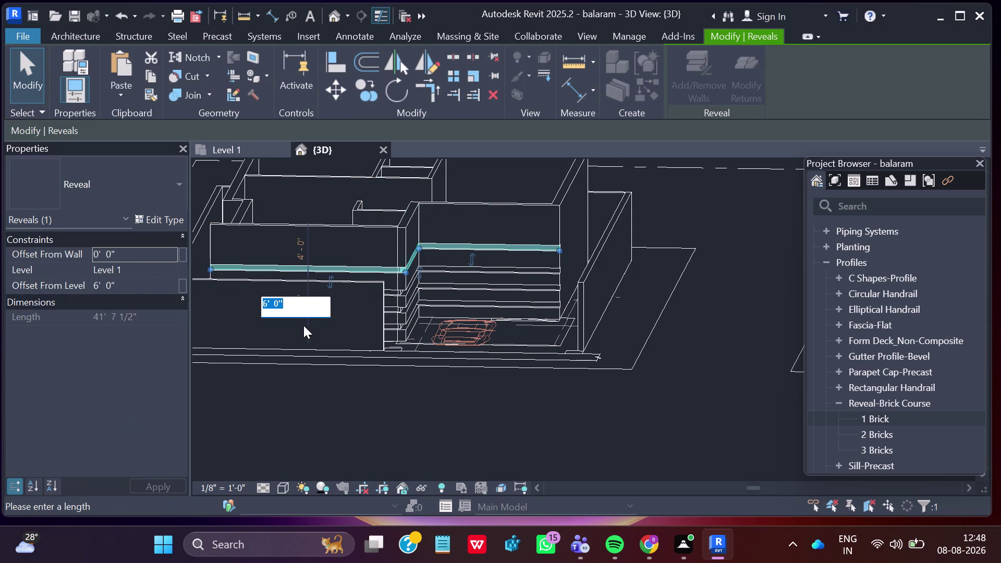
click(267, 304)
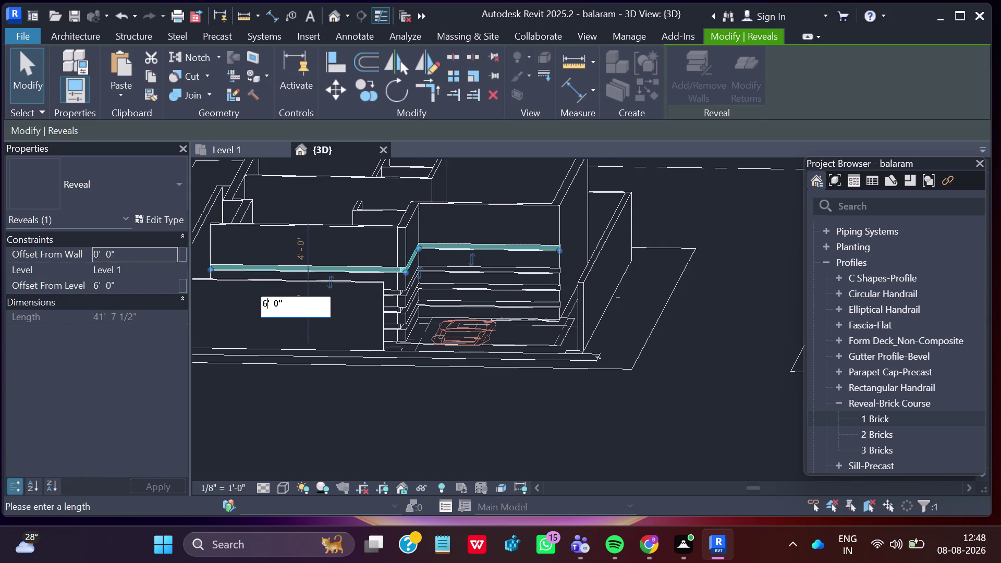
key(BackSpace)
key(5)
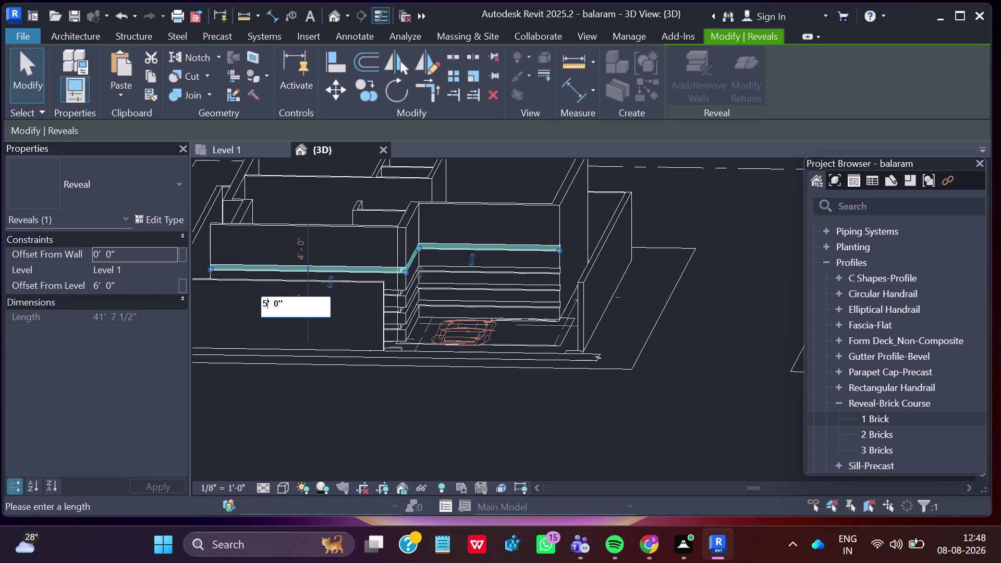
key(Return)
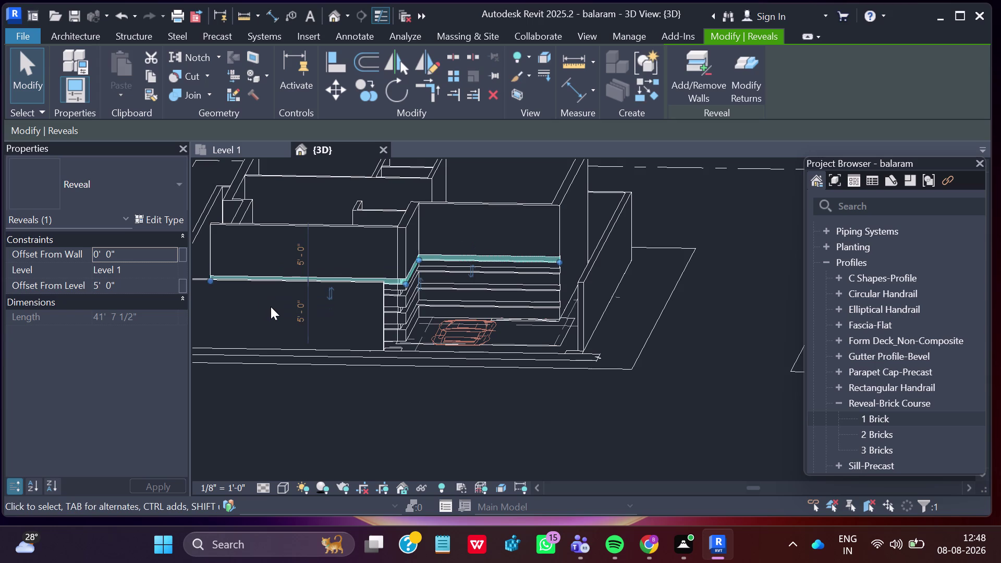
key(Escape)
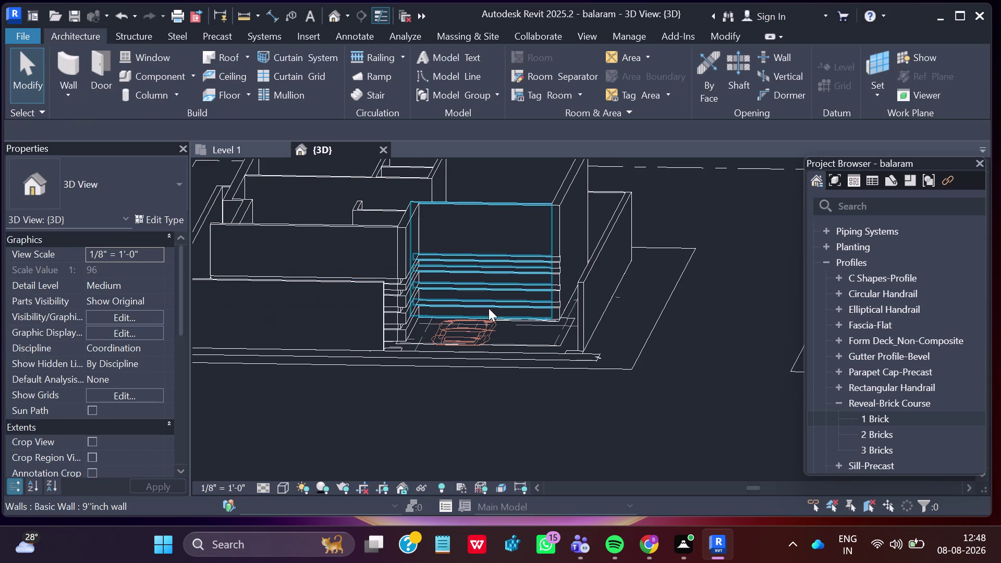
Select the top reveal to confirm its 5' 0" offset from Level 1, then bring up the View tools.
scroll(up, 3)
scroll(up, 3)
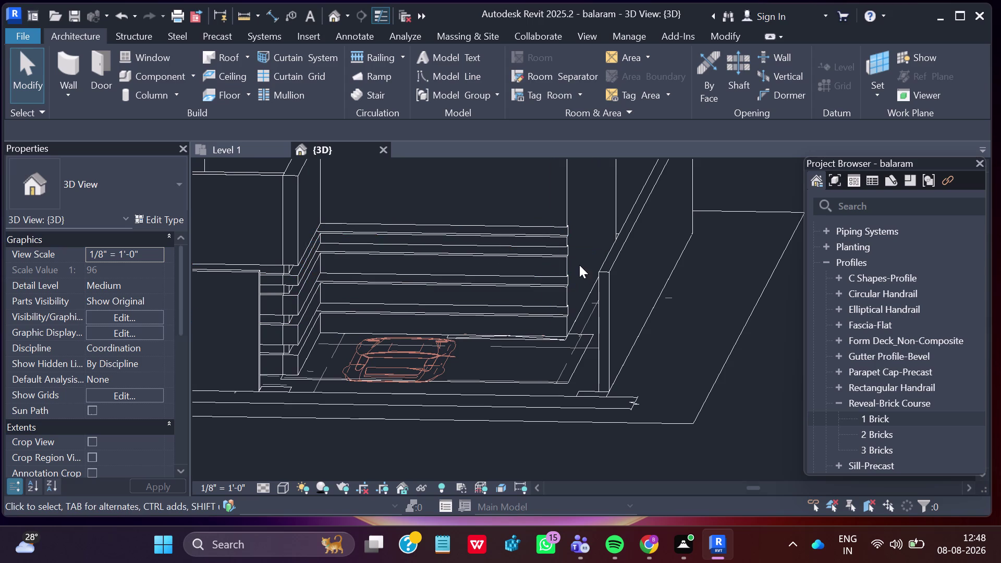
click(512, 232)
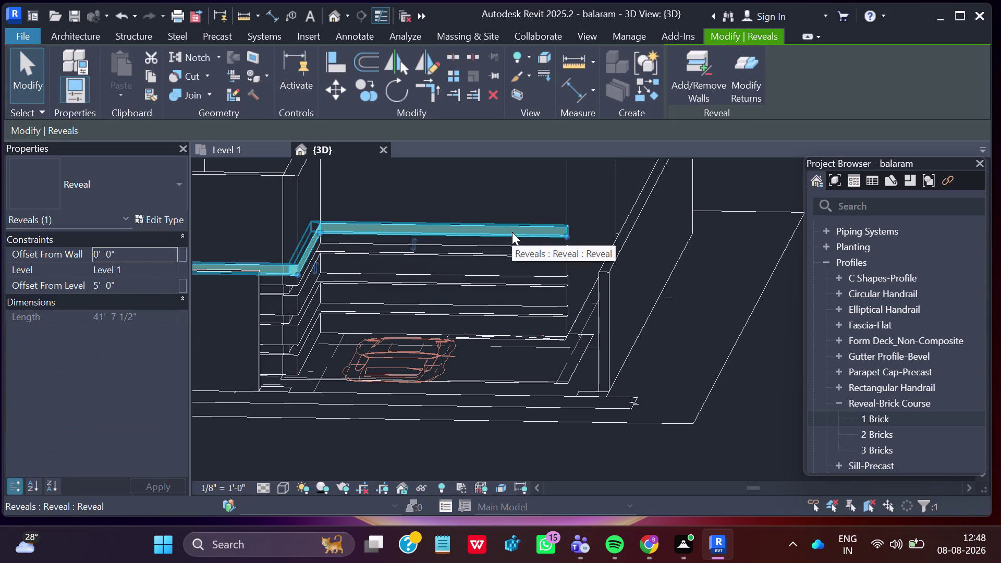
scroll(down, 3)
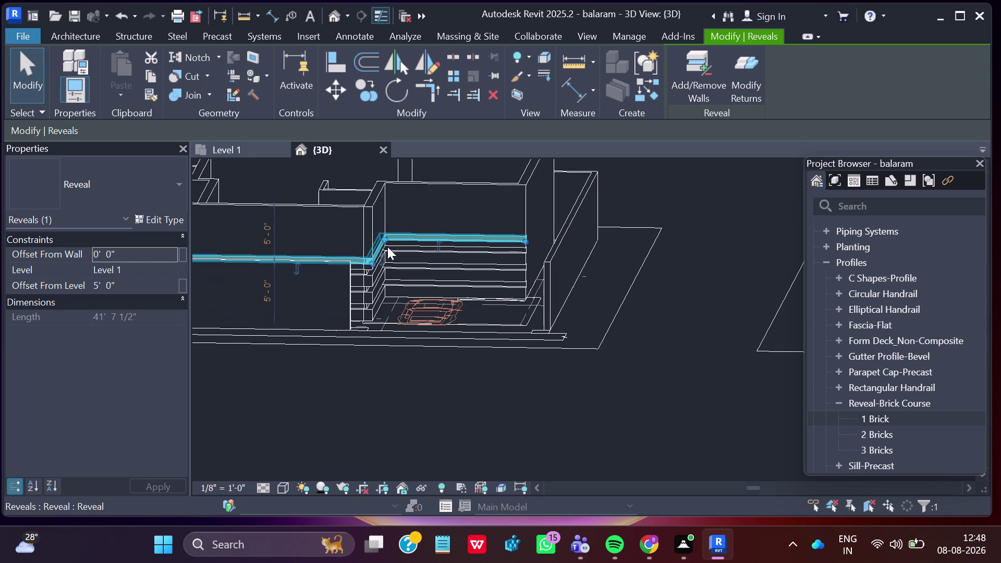
key(Escape)
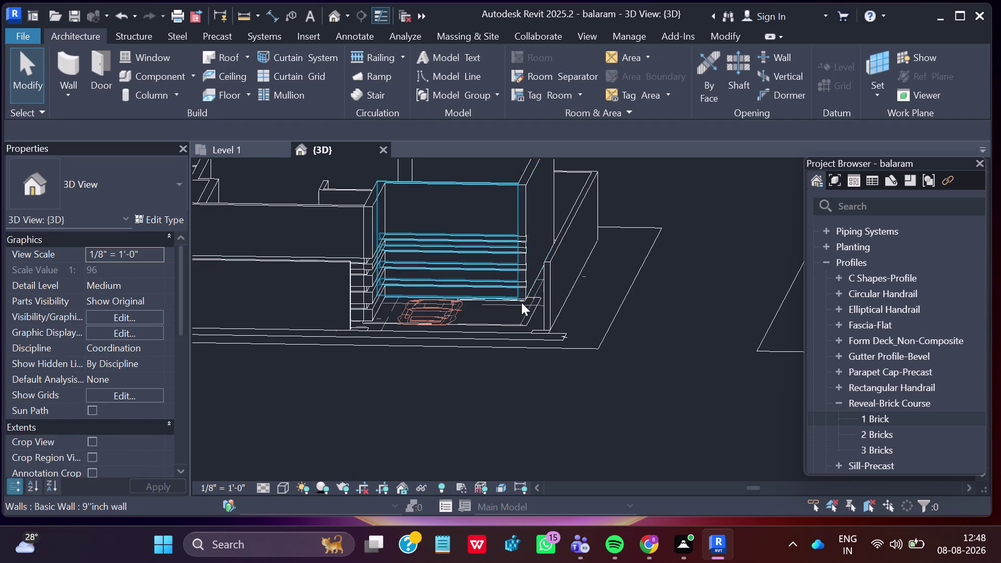
scroll(up, 3)
scroll(up, 3)
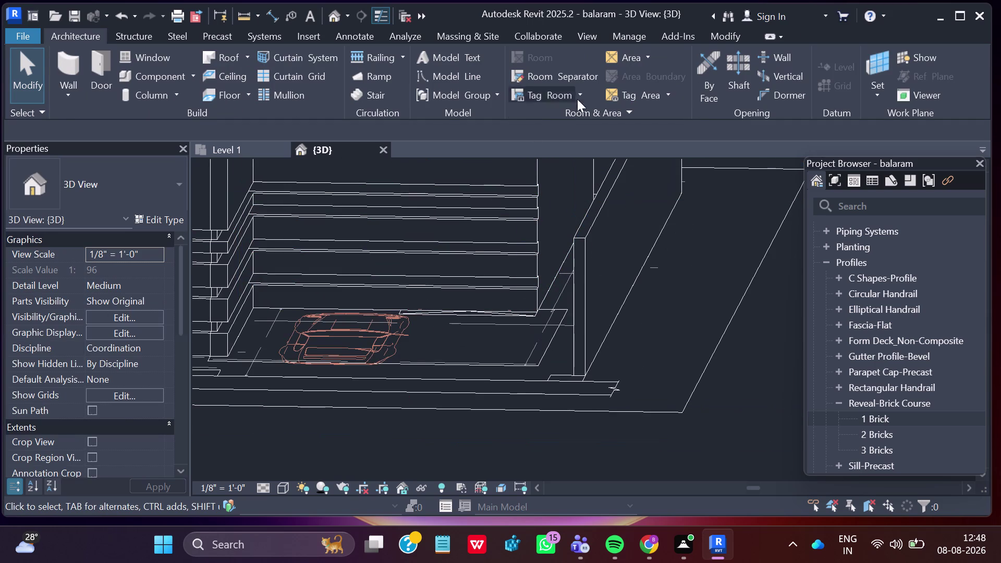
click(590, 36)
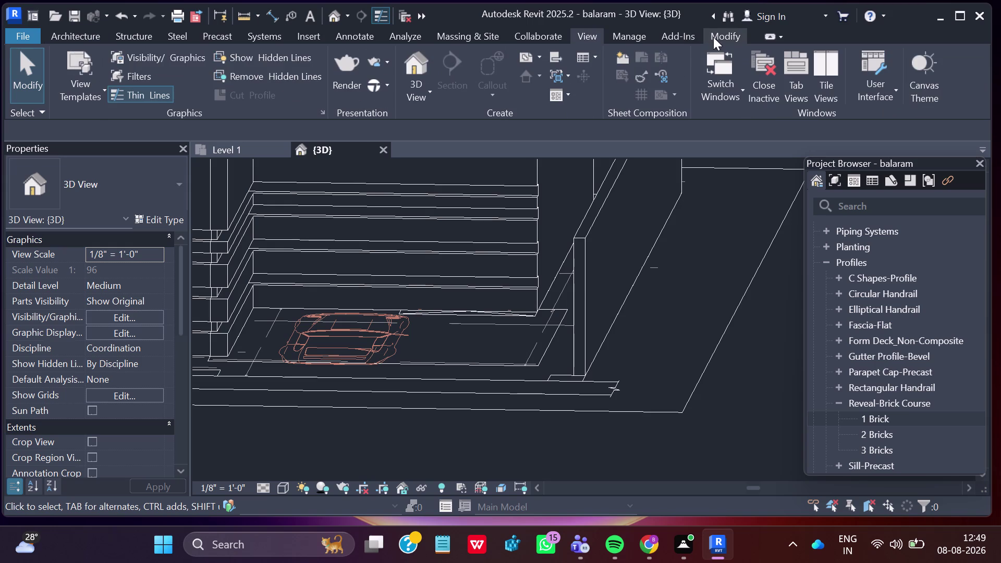
Measure the overall wall span of about 26' 5" with Measure Between Two References.
click(713, 37)
click(580, 101)
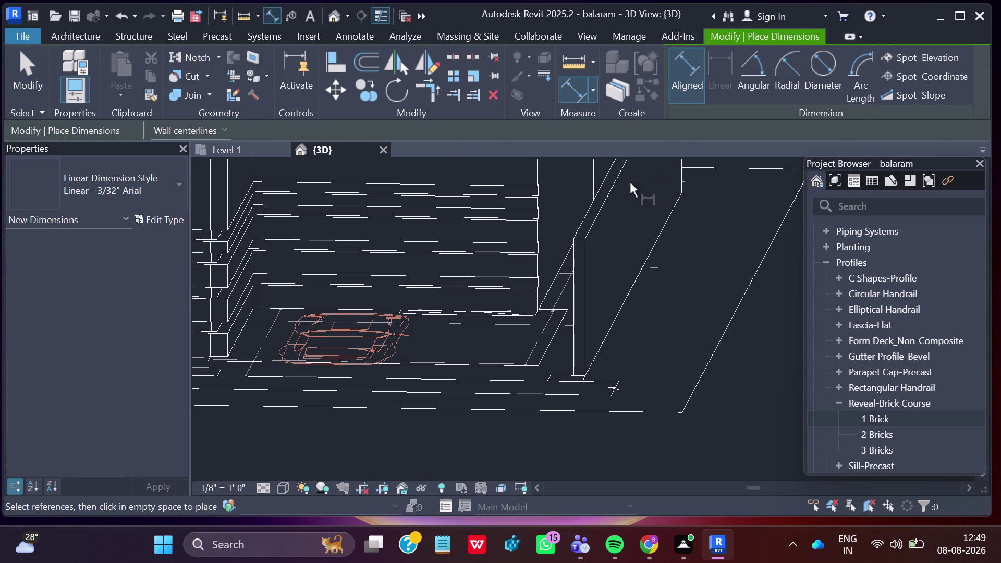
click(576, 63)
scroll(up, 3)
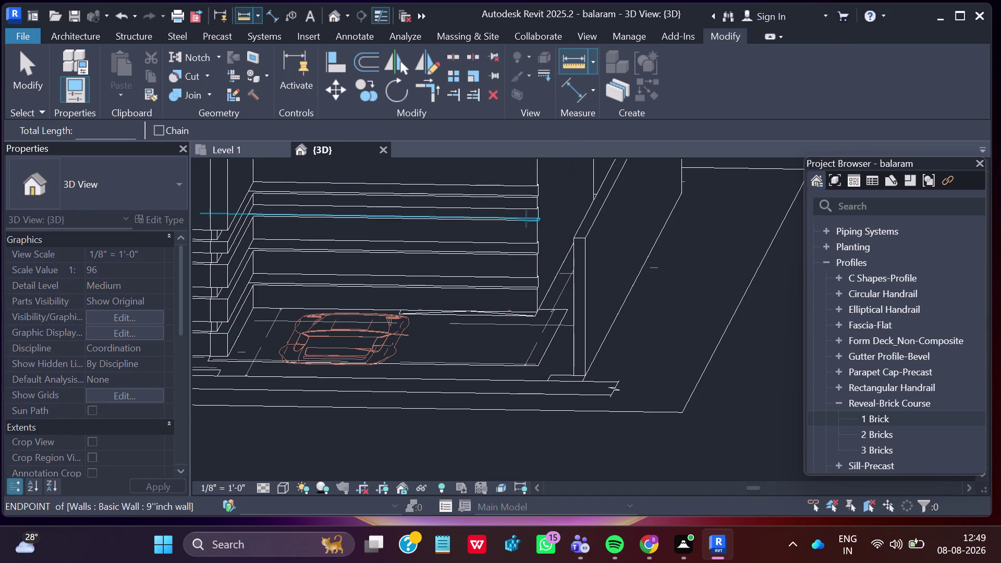
scroll(up, 3)
scroll(up, 3)
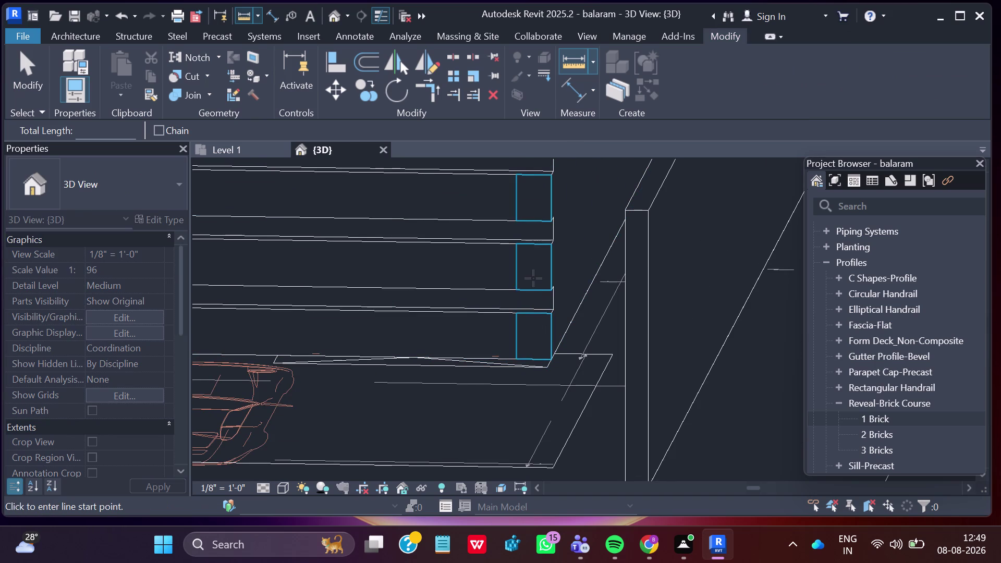
middle_drag(535, 208, 532, 335)
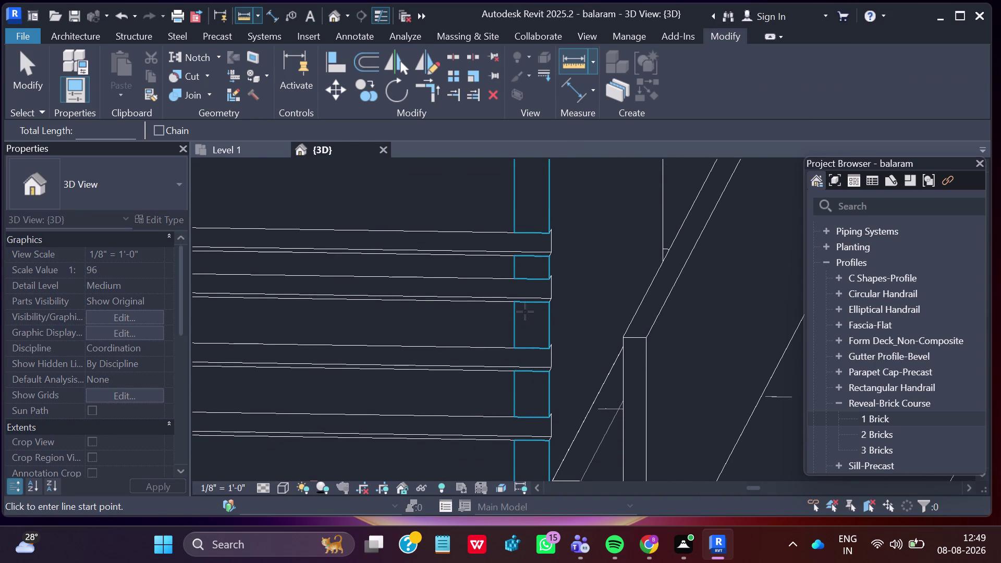
click(533, 279)
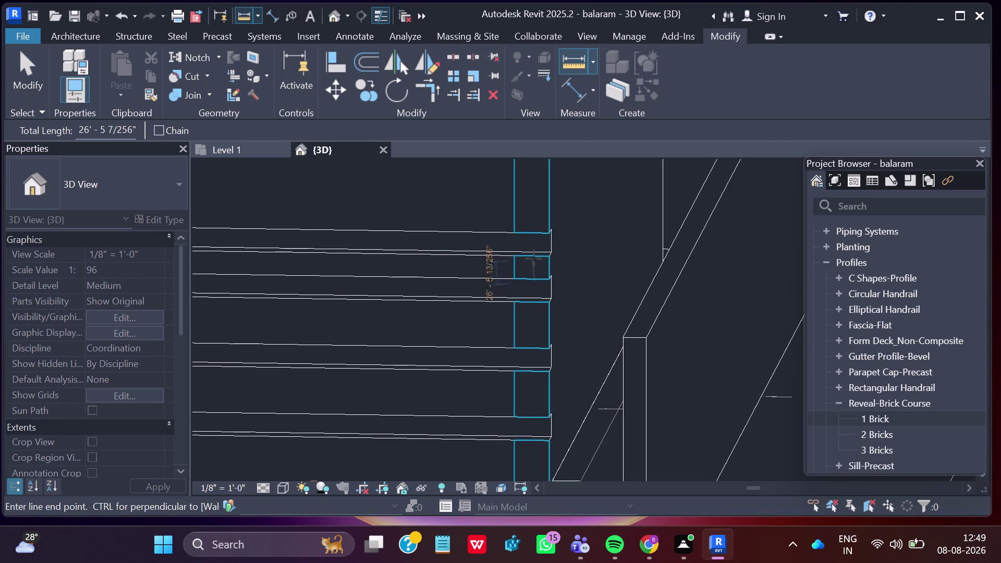
scroll(up, 3)
scroll(up, 3)
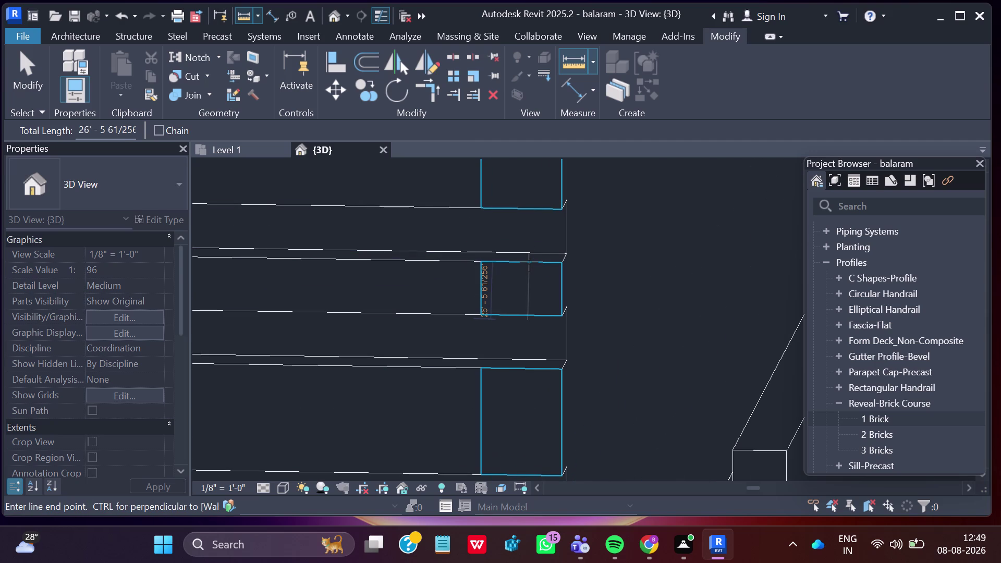
click(529, 262)
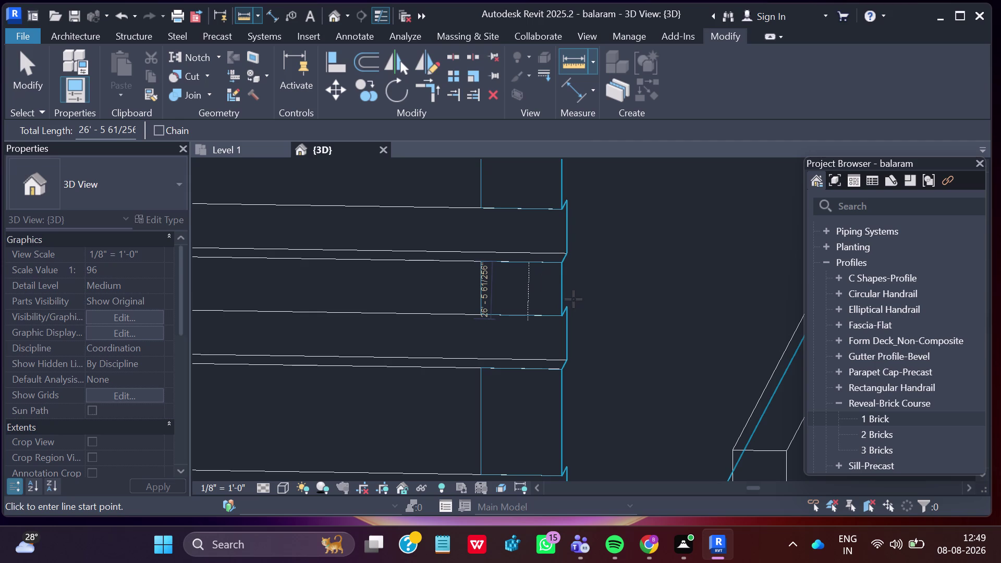
Measure the roughly 1' 2" spacing between stacked reveals, then end measuring.
scroll(down, 3)
scroll(down, 3)
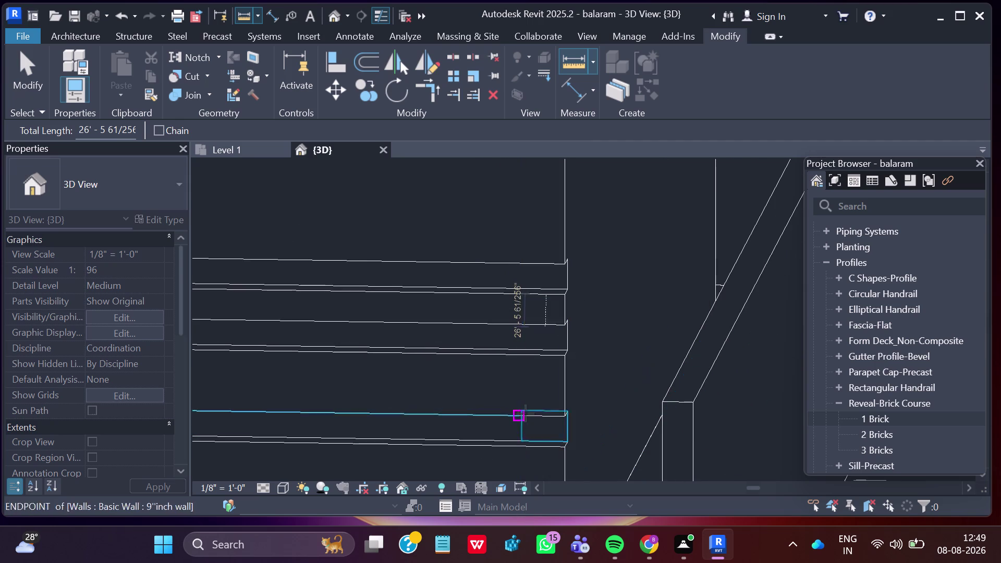
scroll(down, 3)
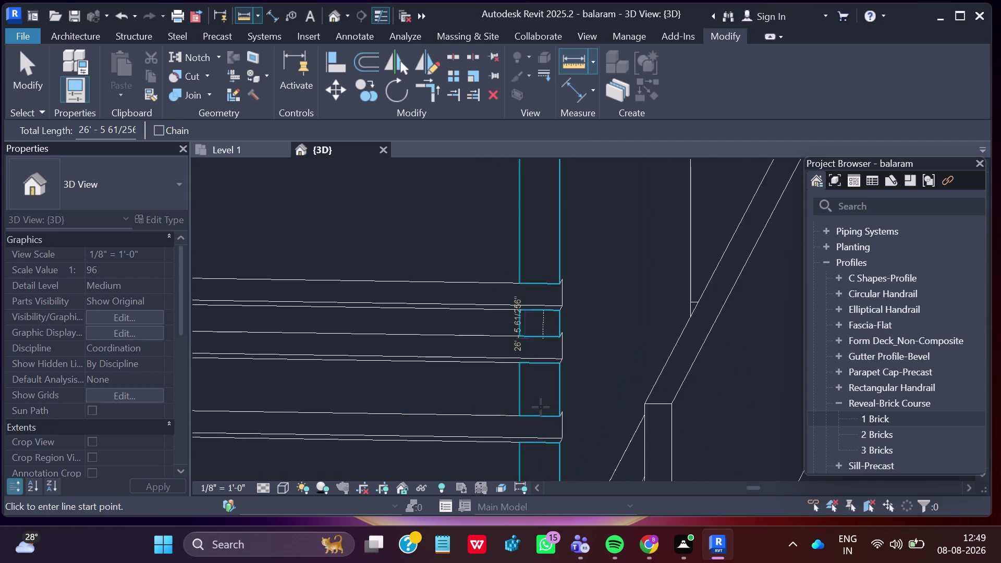
scroll(down, 3)
scroll(down, 3)
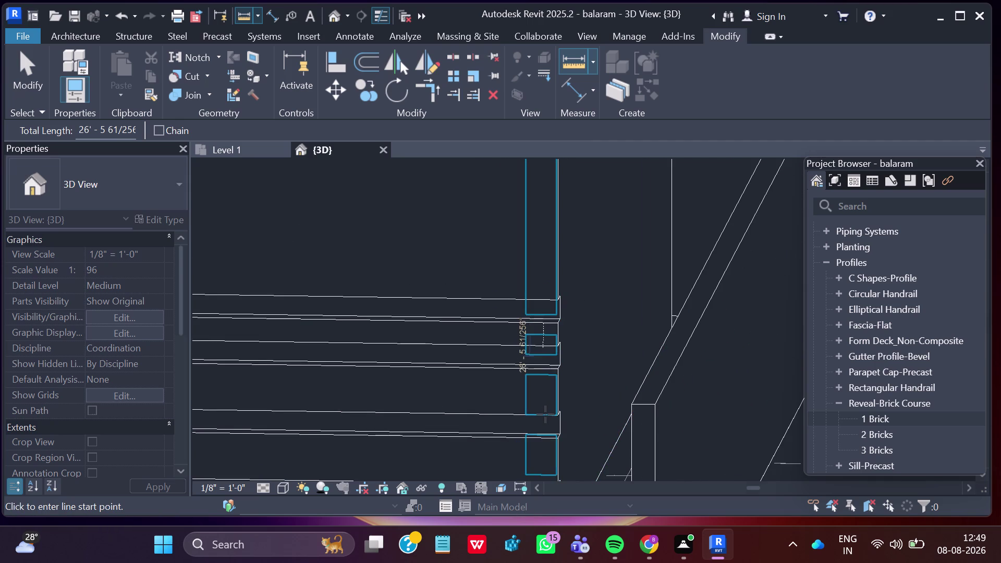
scroll(up, 3)
scroll(up, 3)
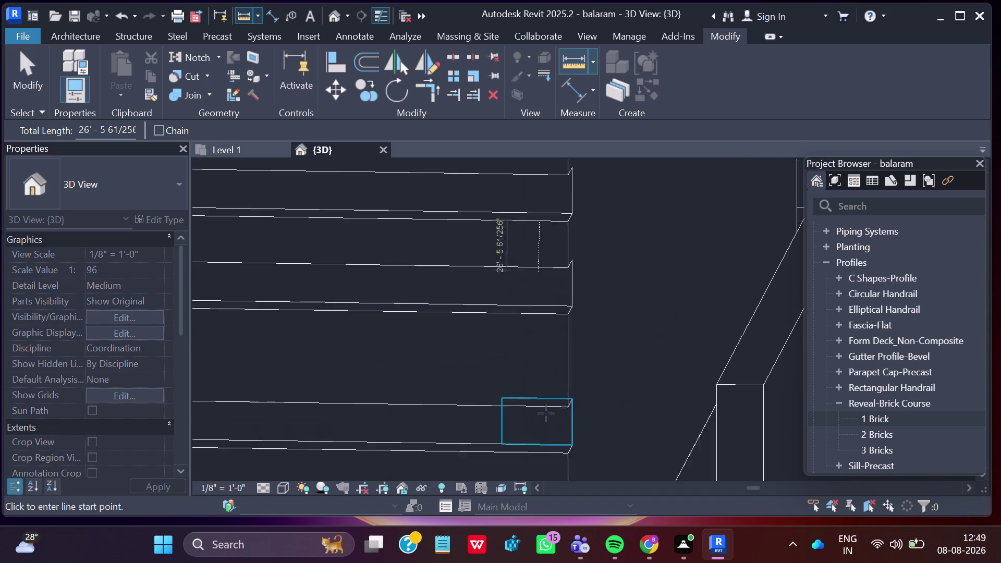
scroll(up, 3)
scroll(up, 3)
click(507, 412)
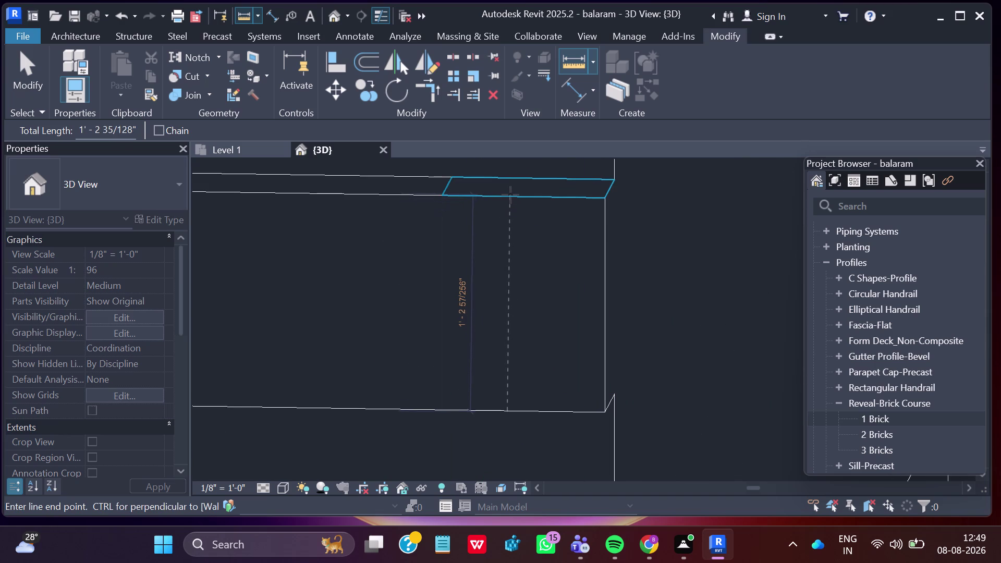
scroll(down, 3)
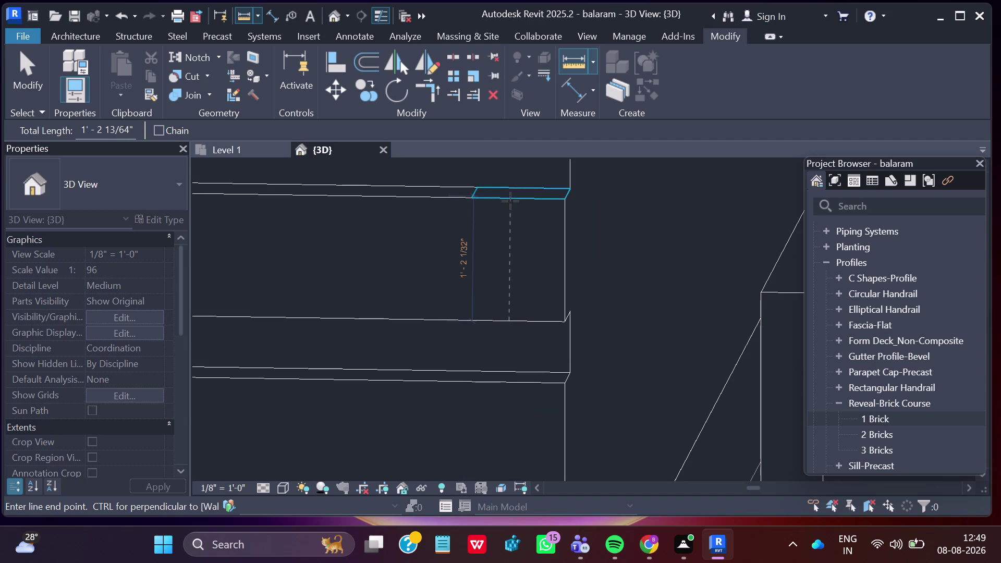
key(Escape)
scroll(down, 3)
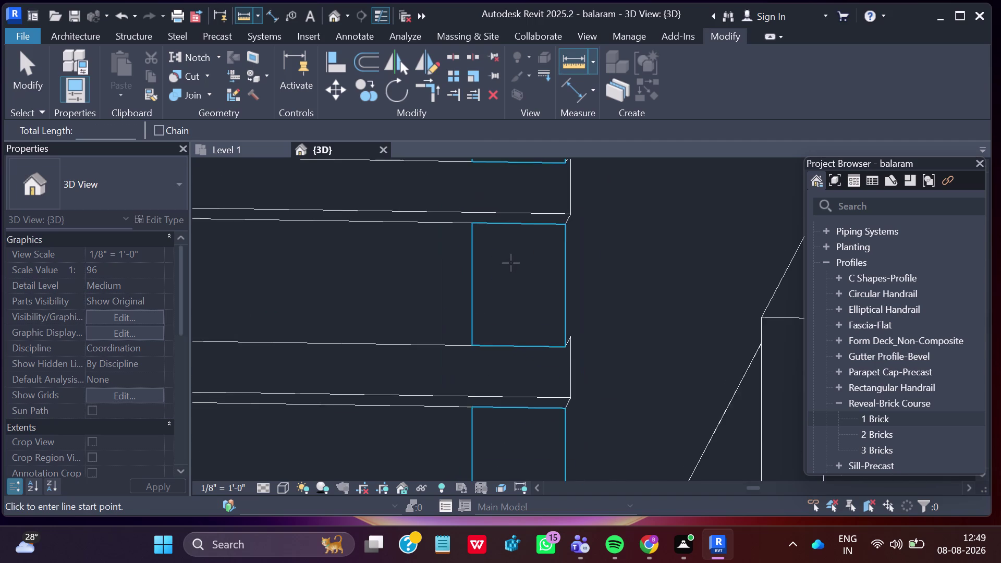
scroll(down, 3)
scroll(down, 3)
scroll(down, 3)
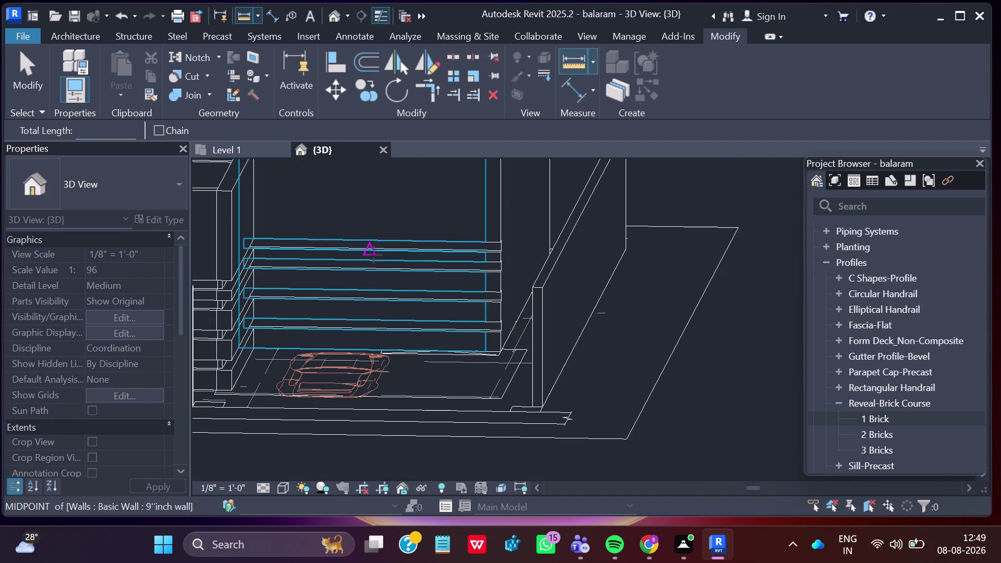
key(Escape)
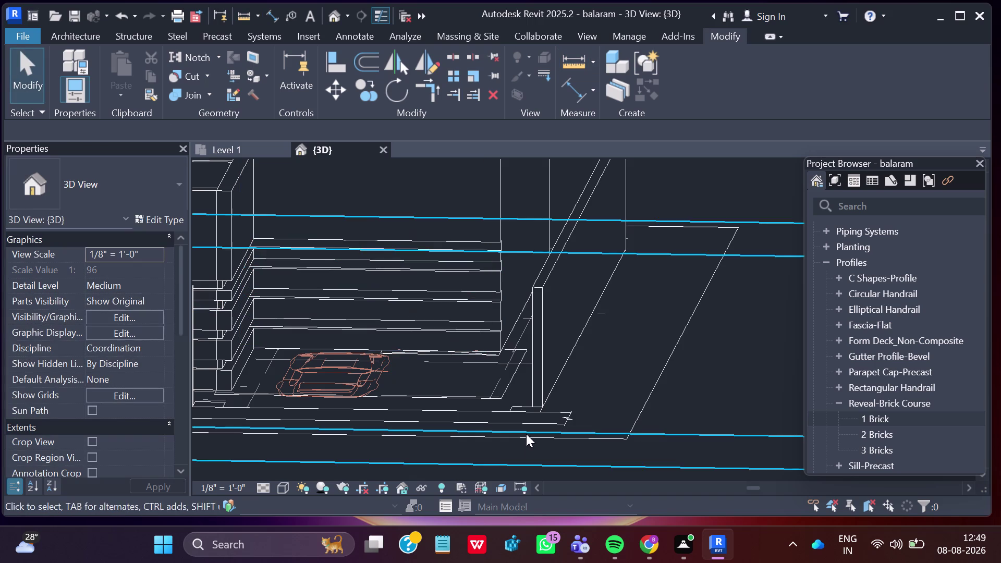
click(440, 245)
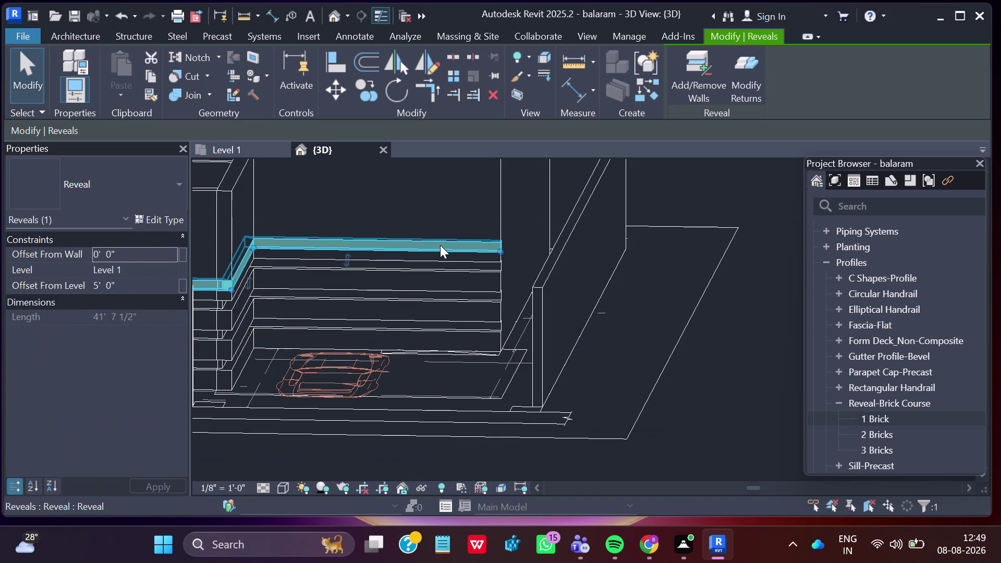
scroll(down, 3)
scroll(down, 3)
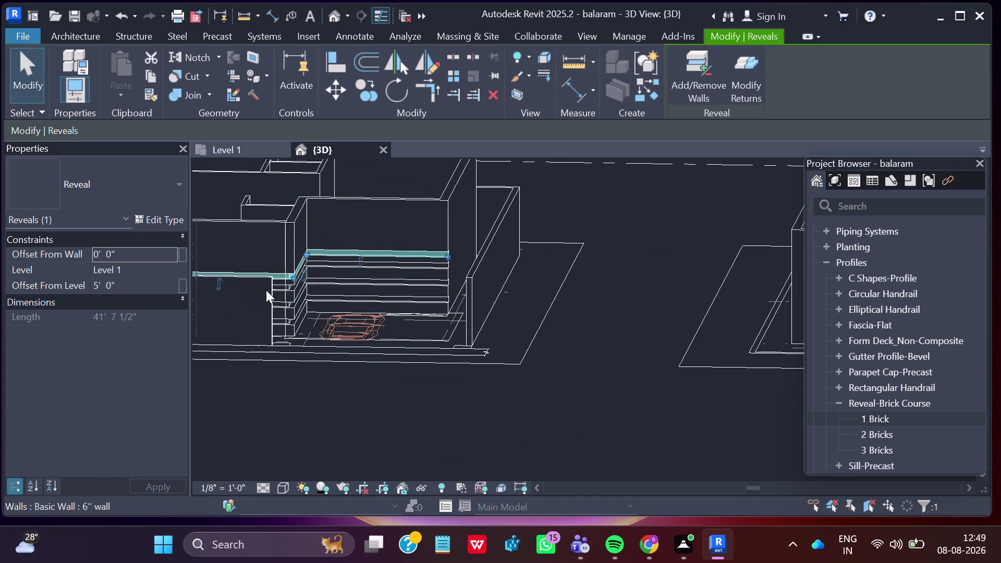
click(219, 285)
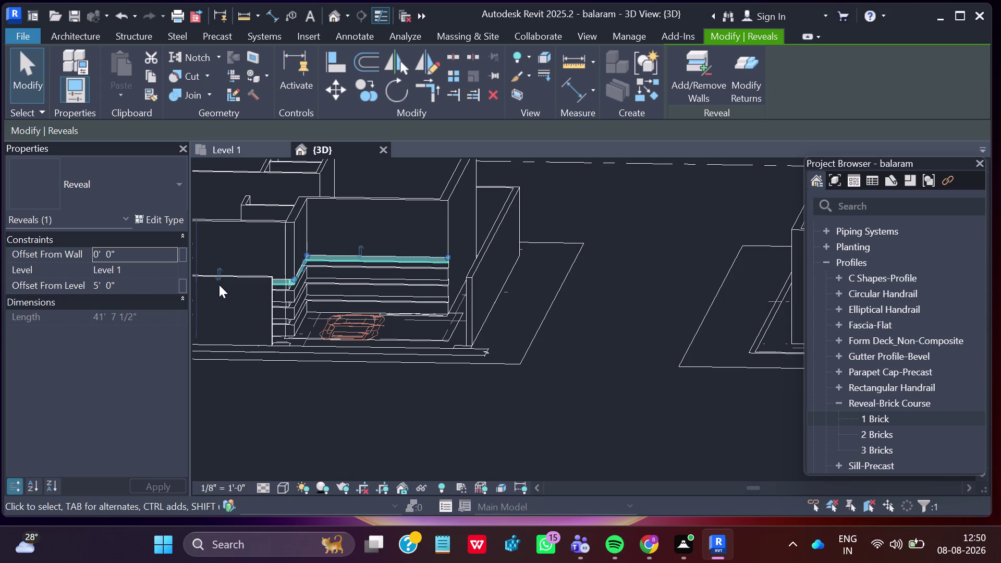
click(219, 267)
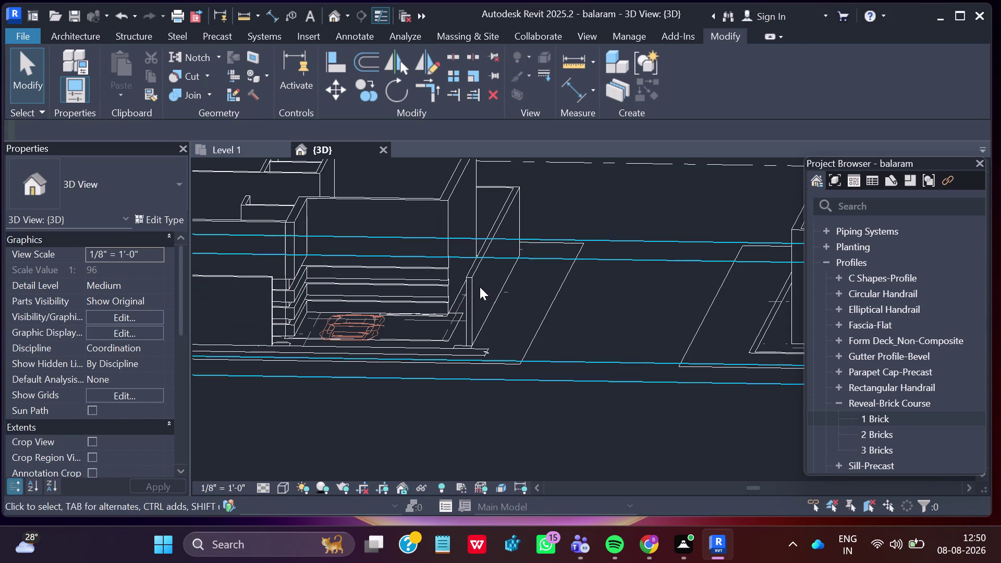
key(Escape)
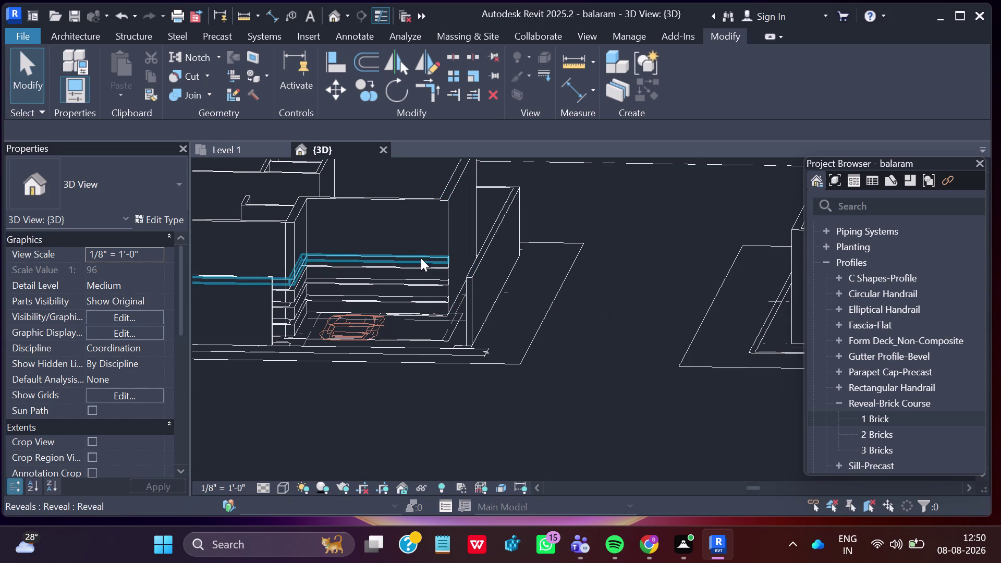
scroll(up, 3)
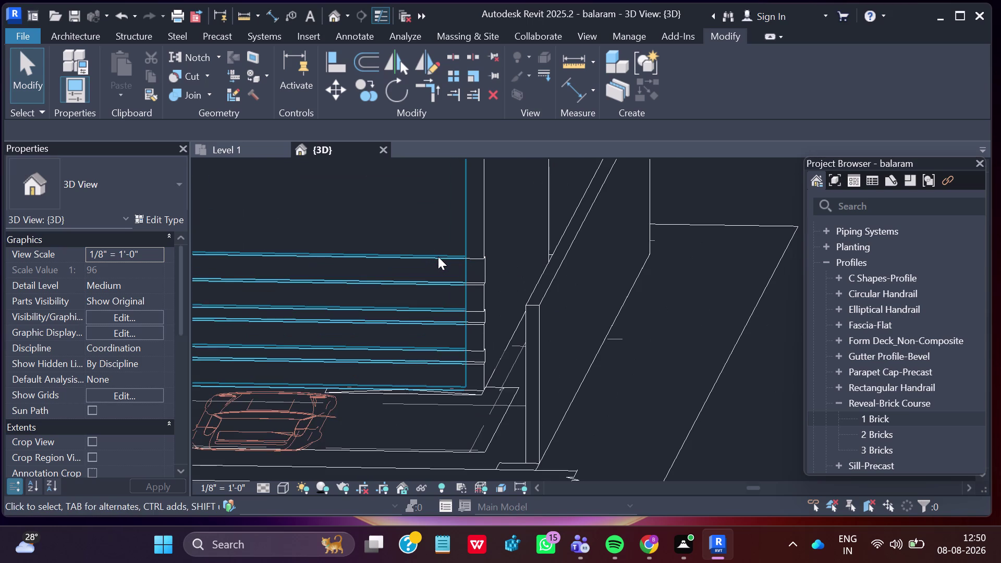
click(438, 256)
key(Escape)
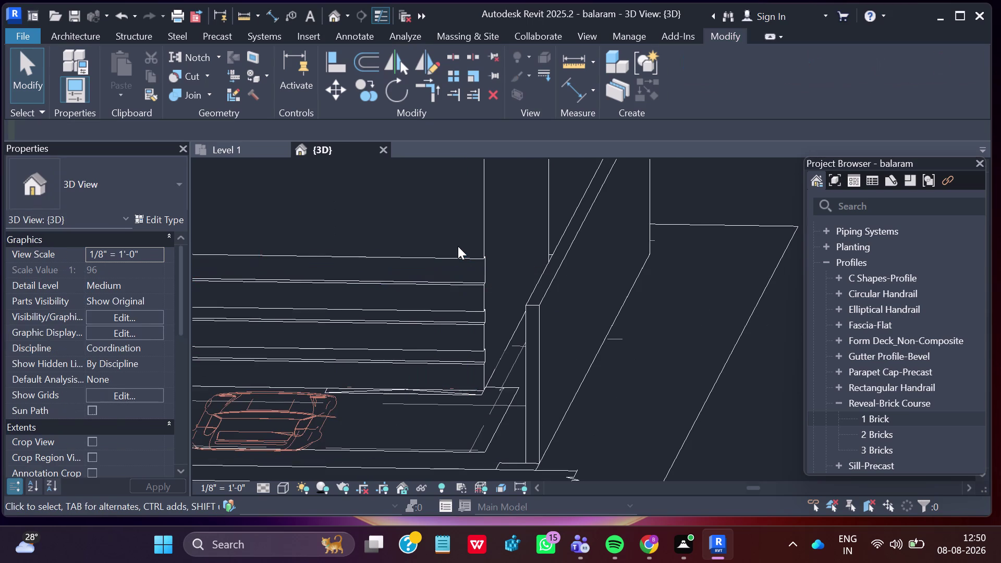
scroll(up, 3)
scroll(down, 3)
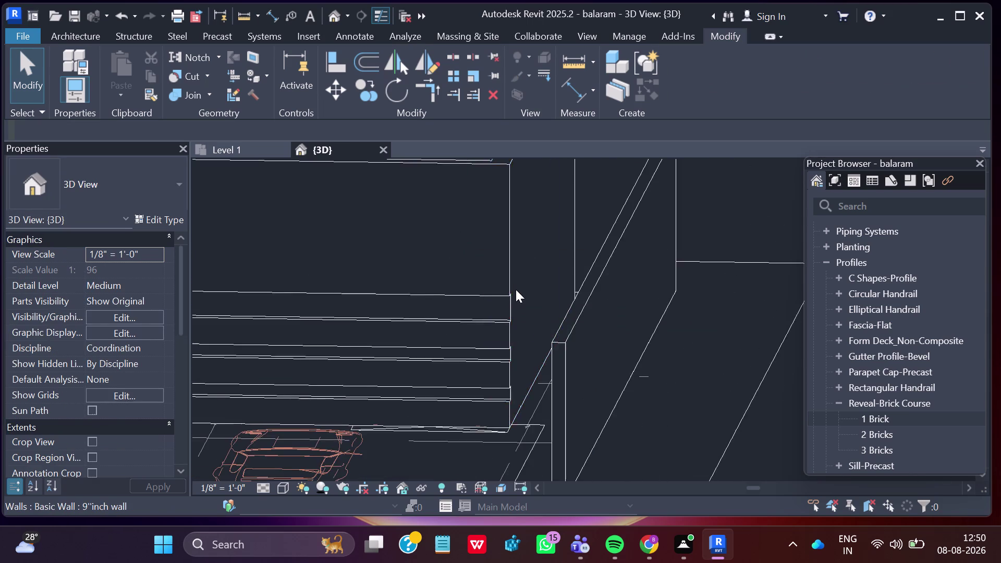
scroll(down, 3)
scroll(down, 3)
scroll(up, 3)
scroll(up, 3)
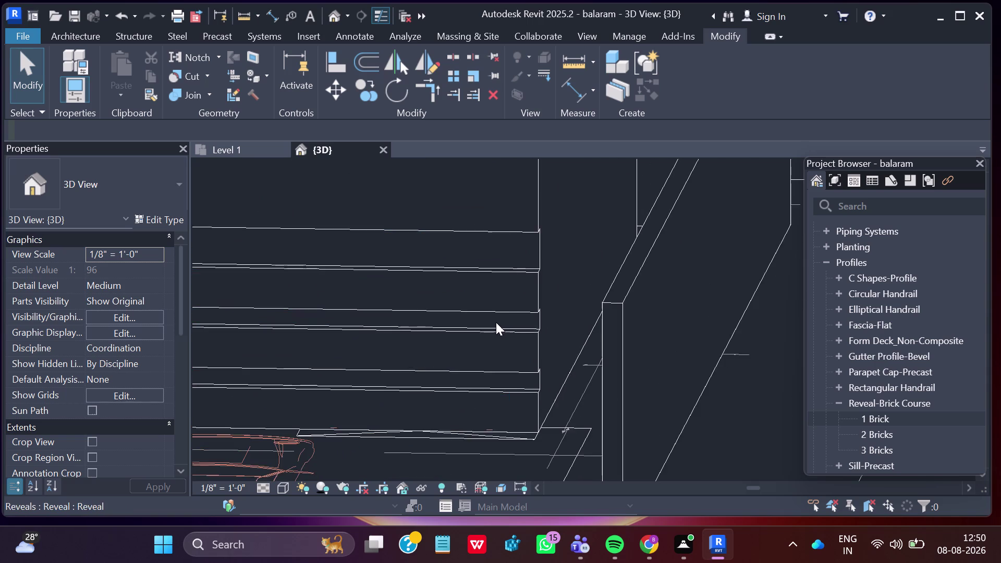
scroll(up, 3)
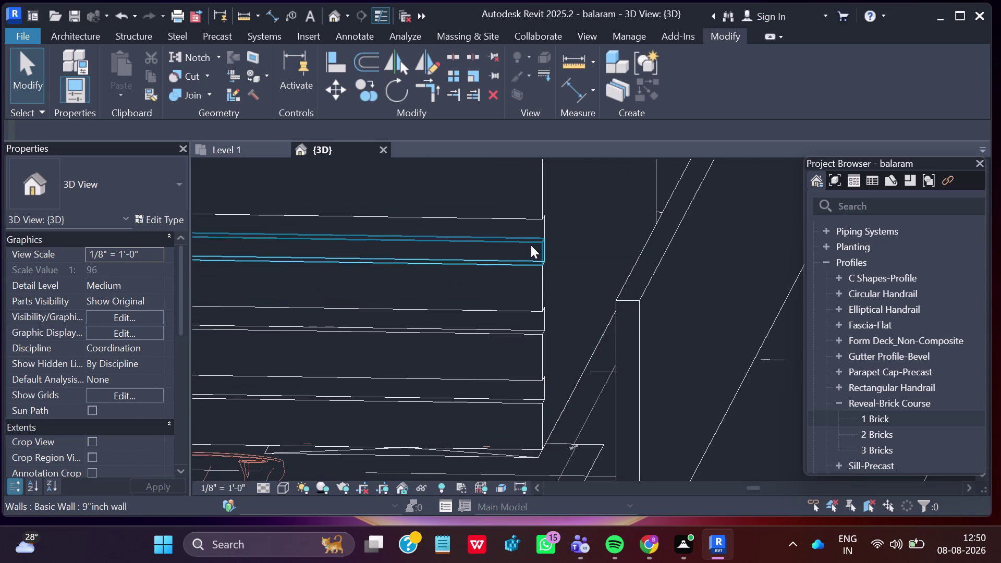
click(531, 245)
key(Escape)
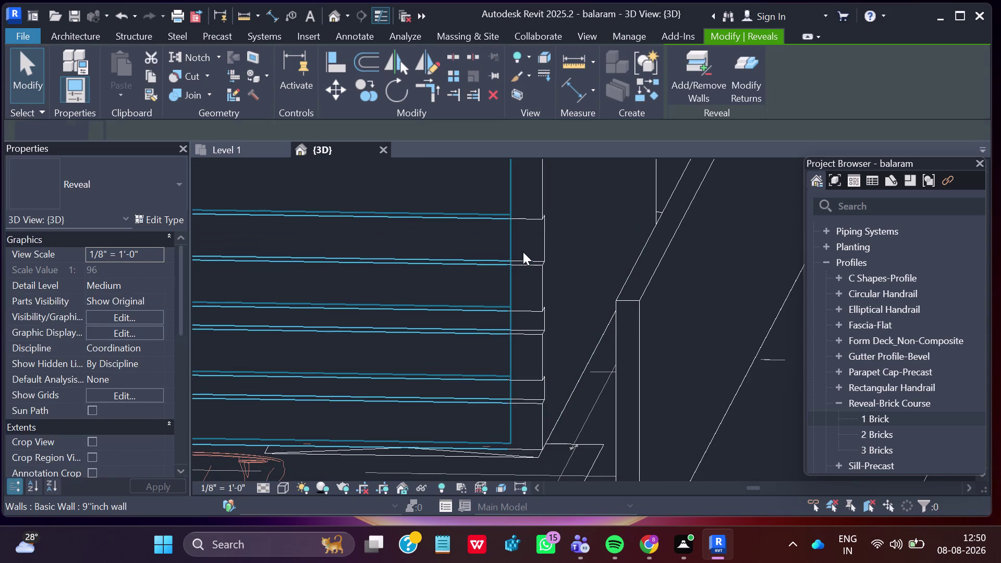
click(521, 230)
key(Escape)
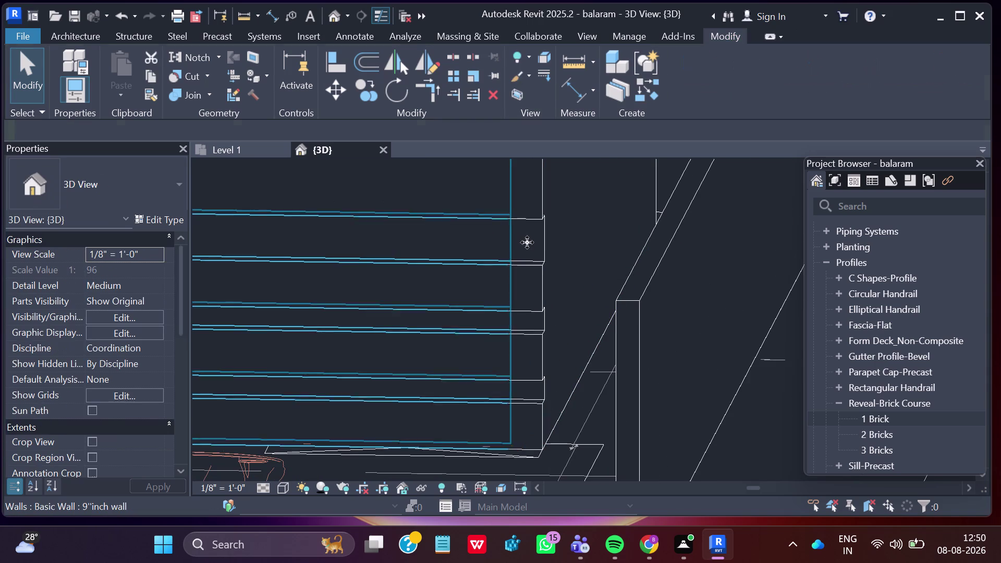
click(540, 249)
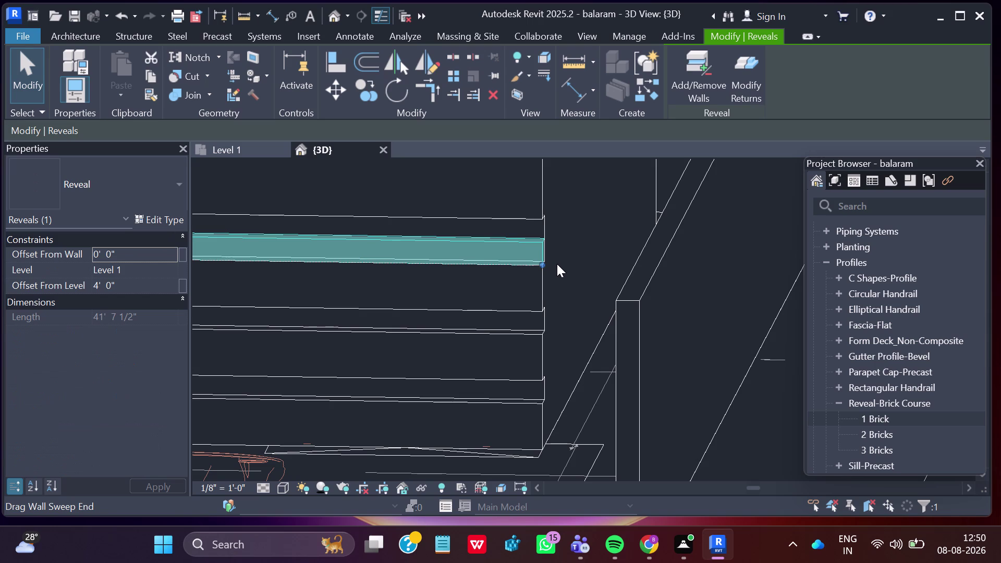
key(Delete)
scroll(down, 3)
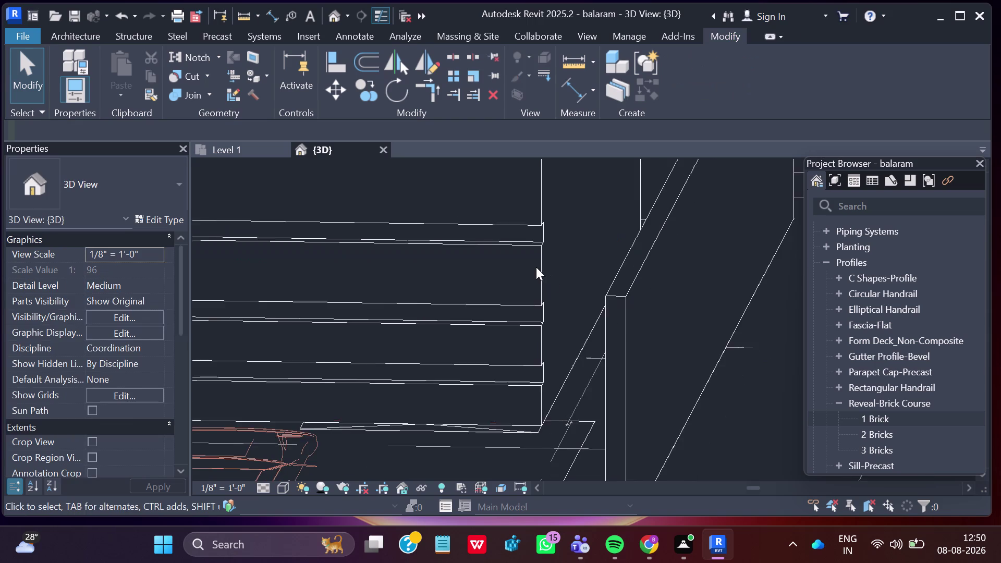
click(511, 240)
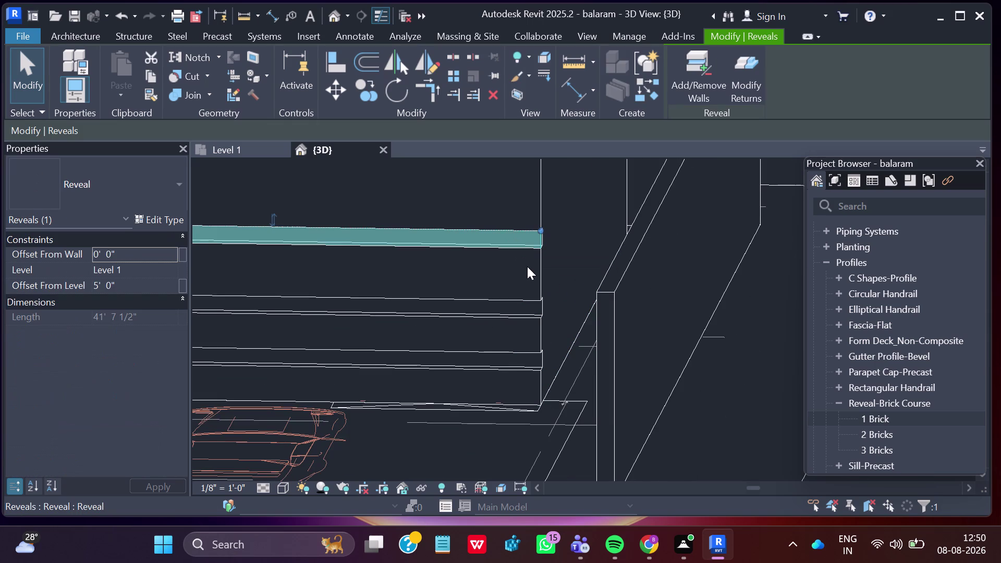
key(Delete)
scroll(down, 3)
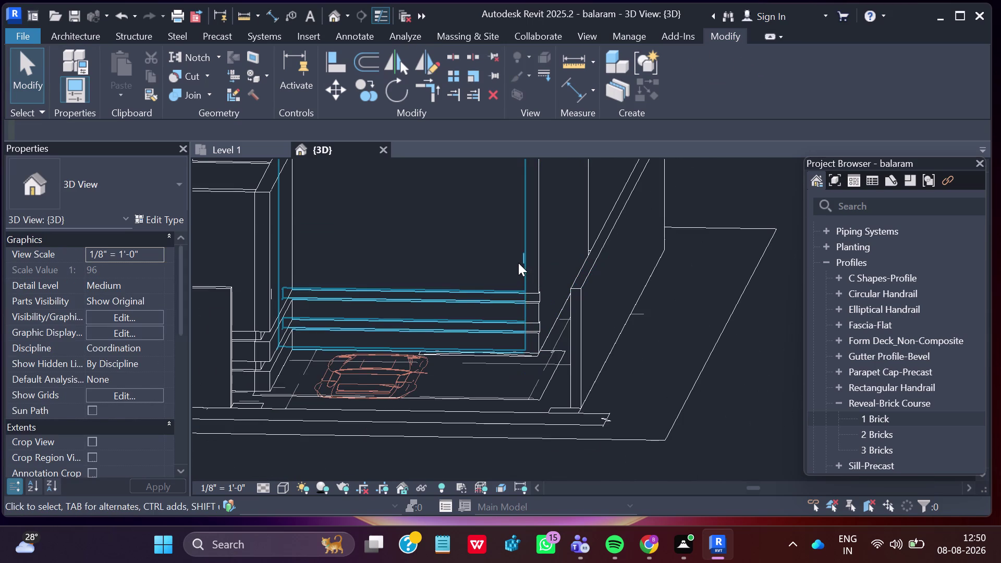
scroll(up, 3)
scroll(up, 3)
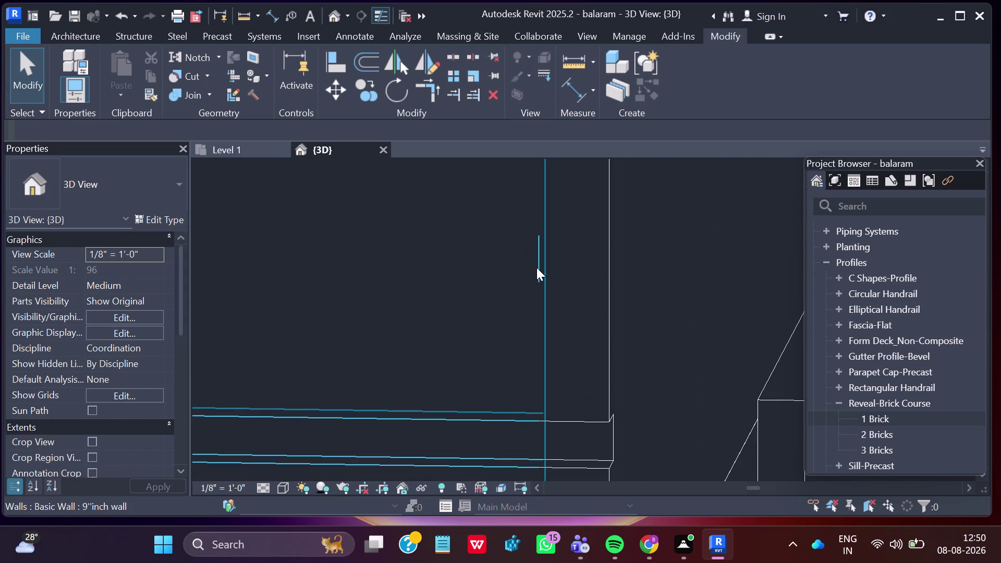
scroll(up, 3)
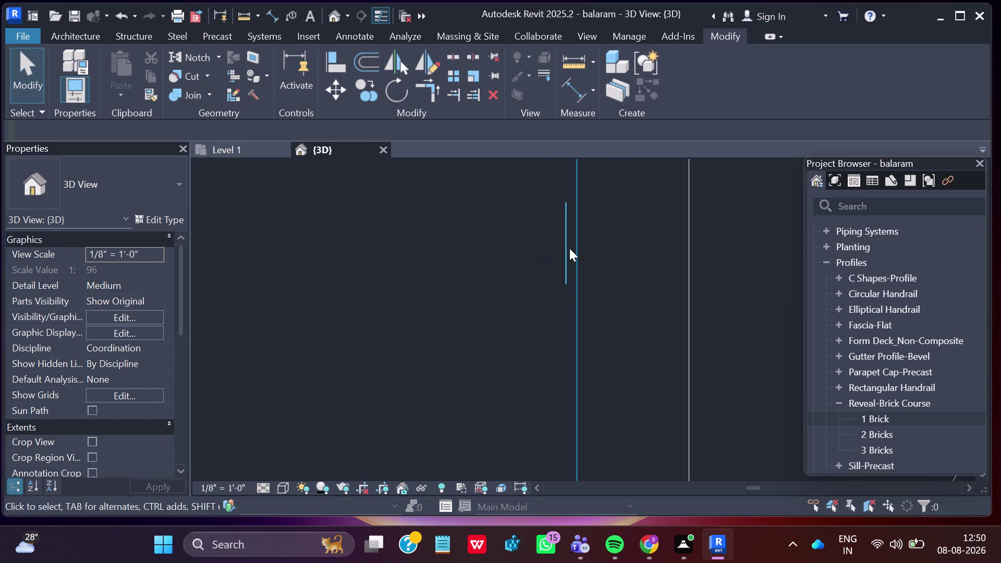
click(560, 250)
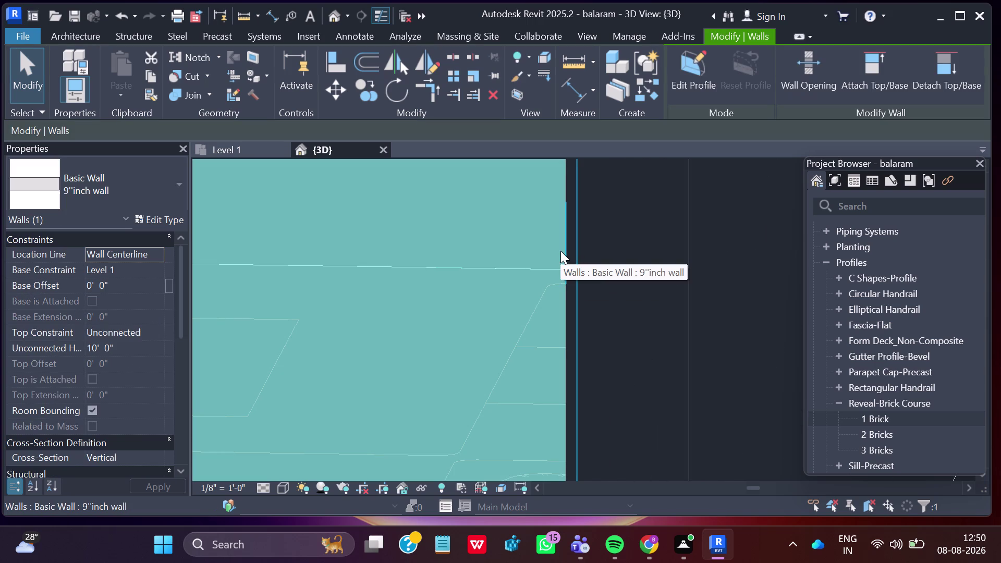
key(Escape)
scroll(down, 3)
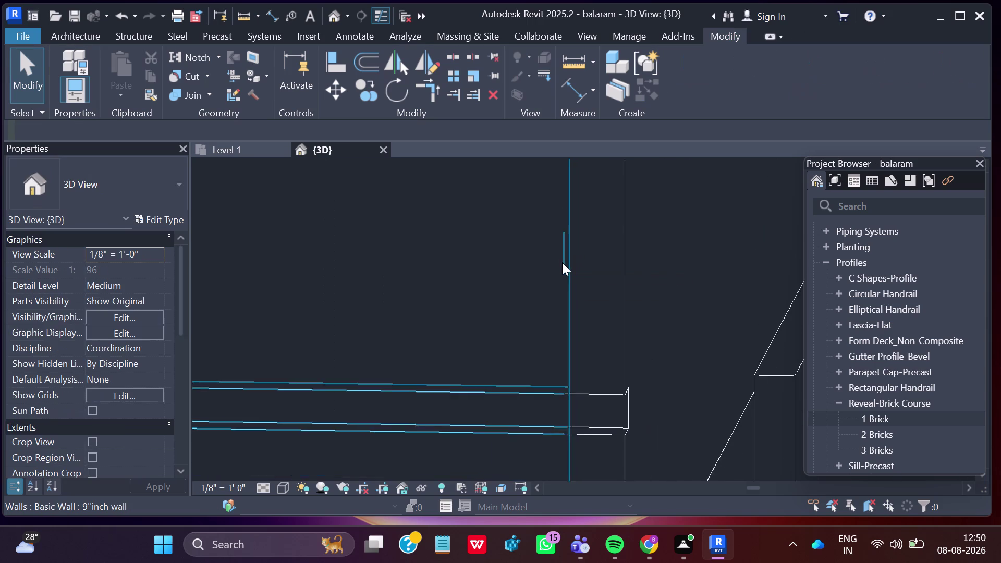
scroll(down, 3)
scroll(up, 3)
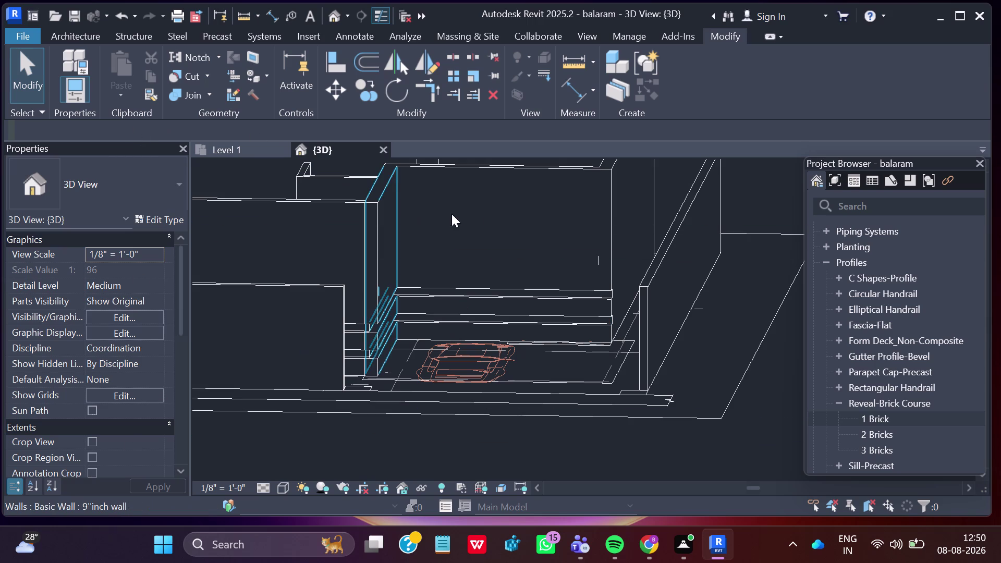
click(84, 36)
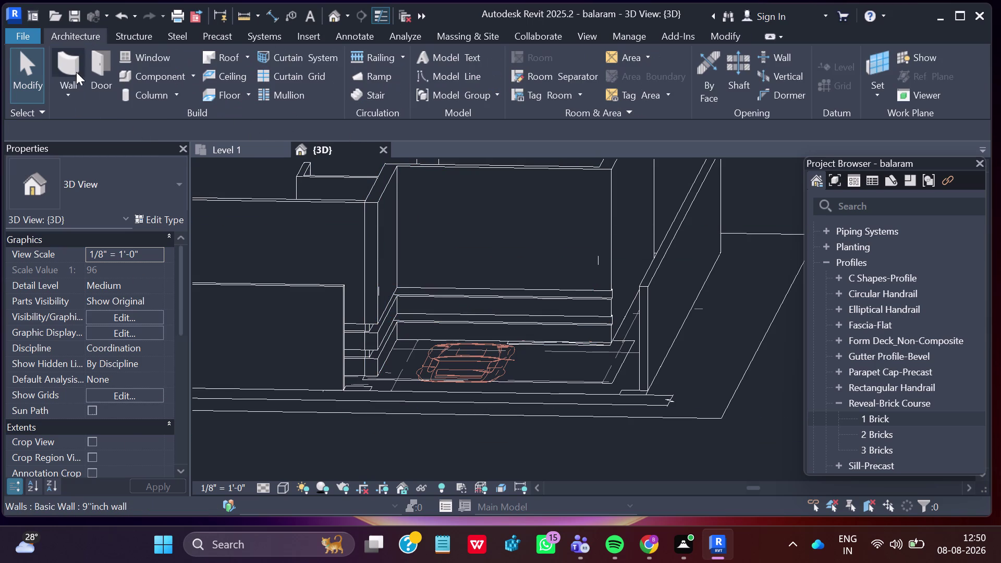
Place a wall reveal around the short corner wall, then select it to check its 4' 0" height.
click(66, 99)
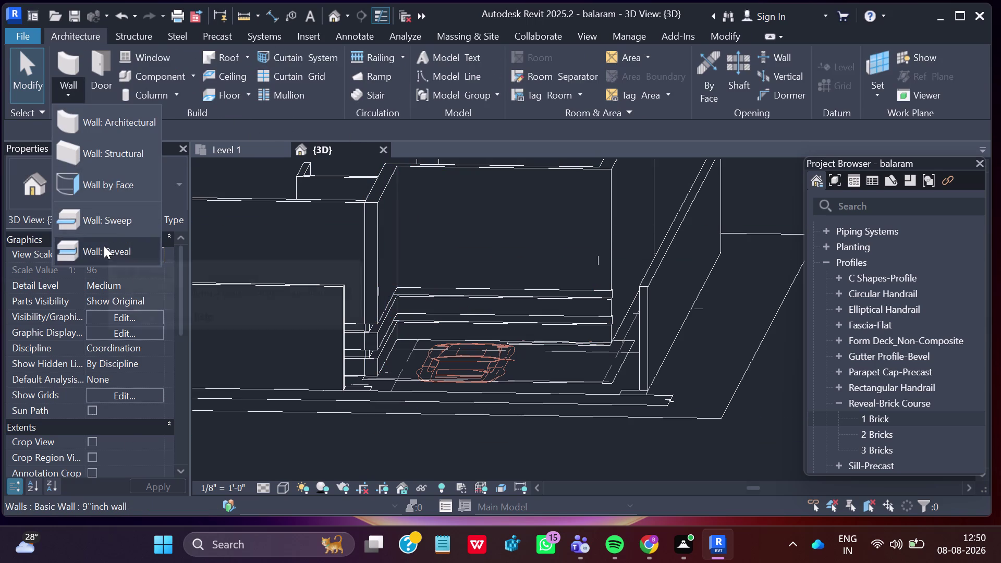
click(104, 246)
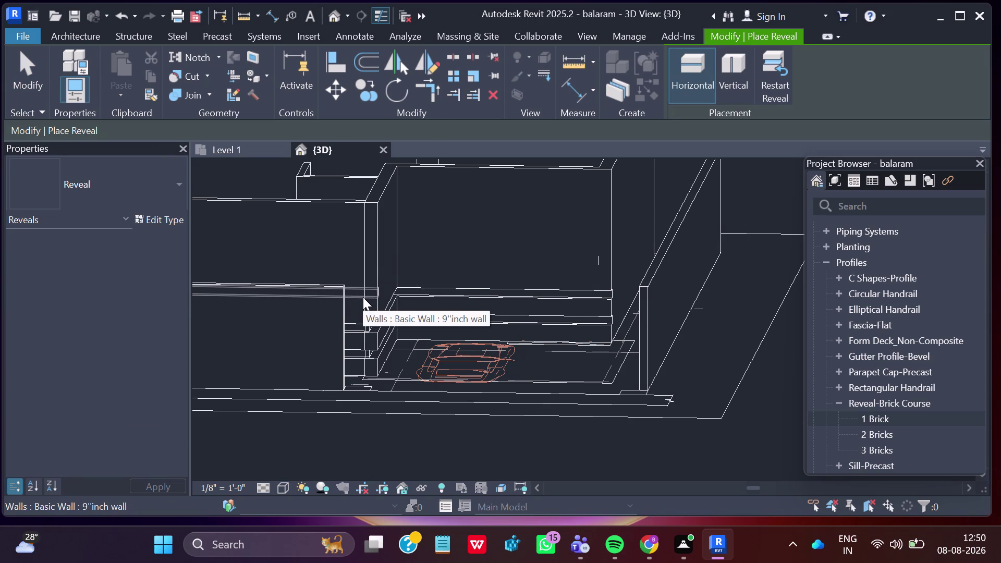
scroll(up, 3)
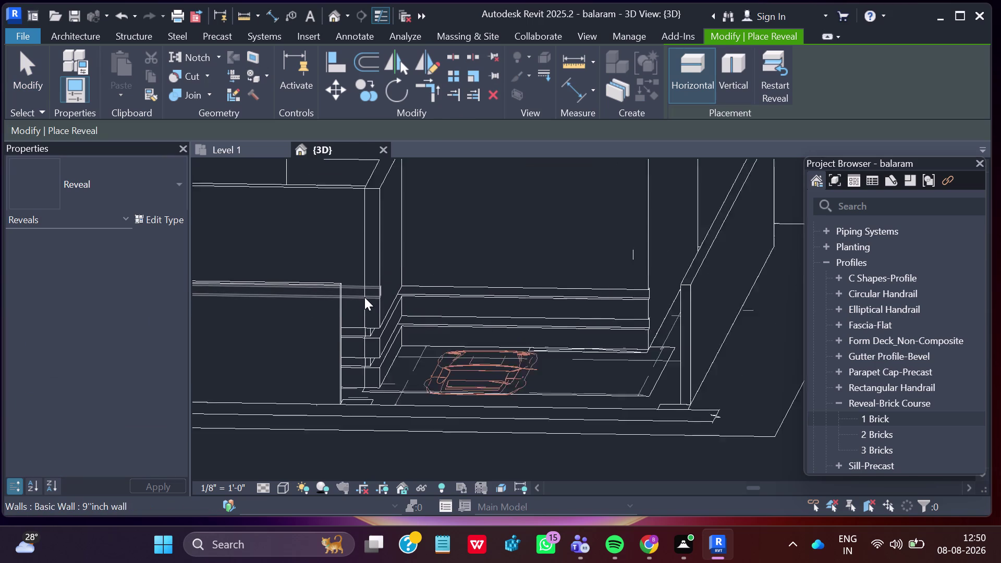
scroll(up, 3)
scroll(up, 3)
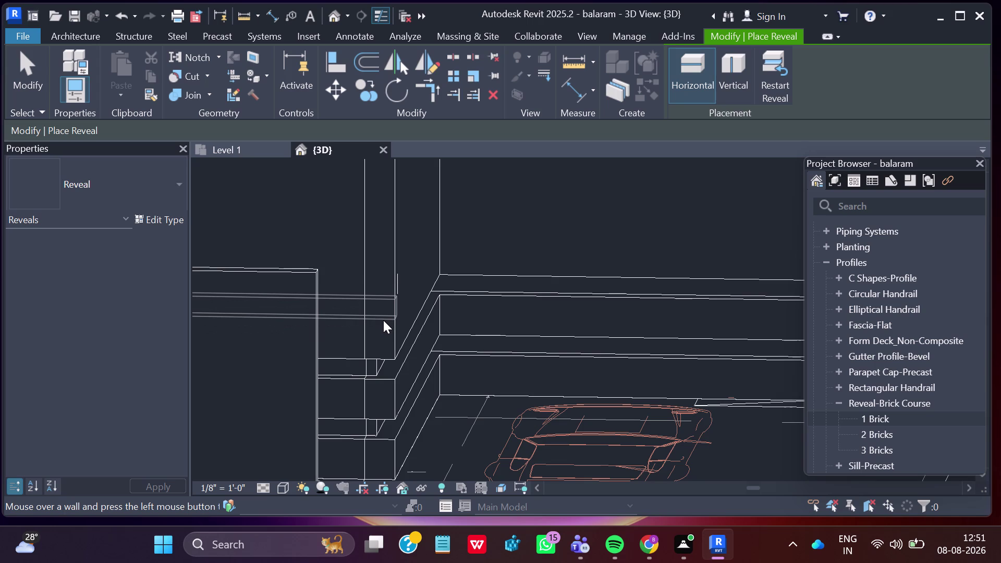
click(383, 320)
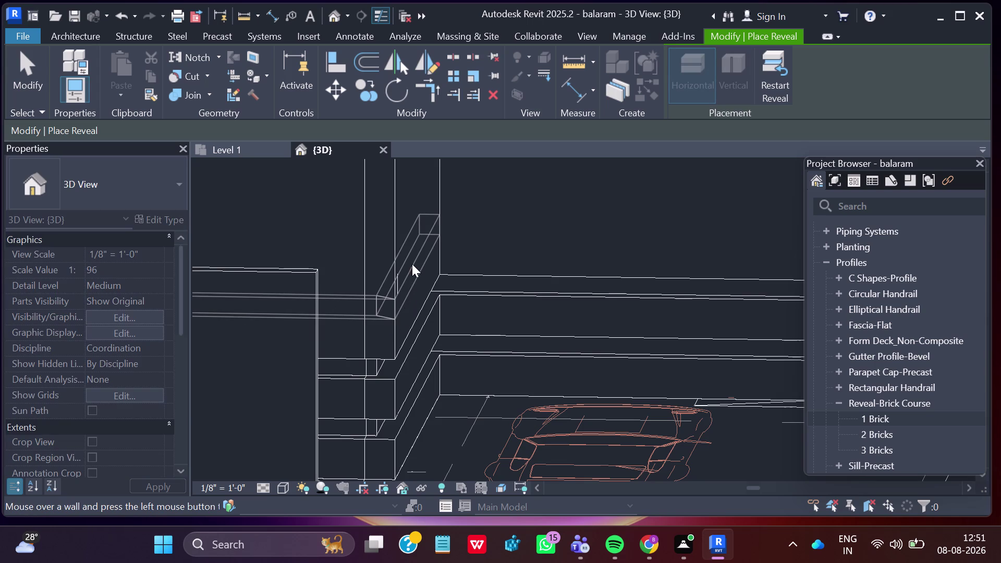
click(412, 264)
click(491, 230)
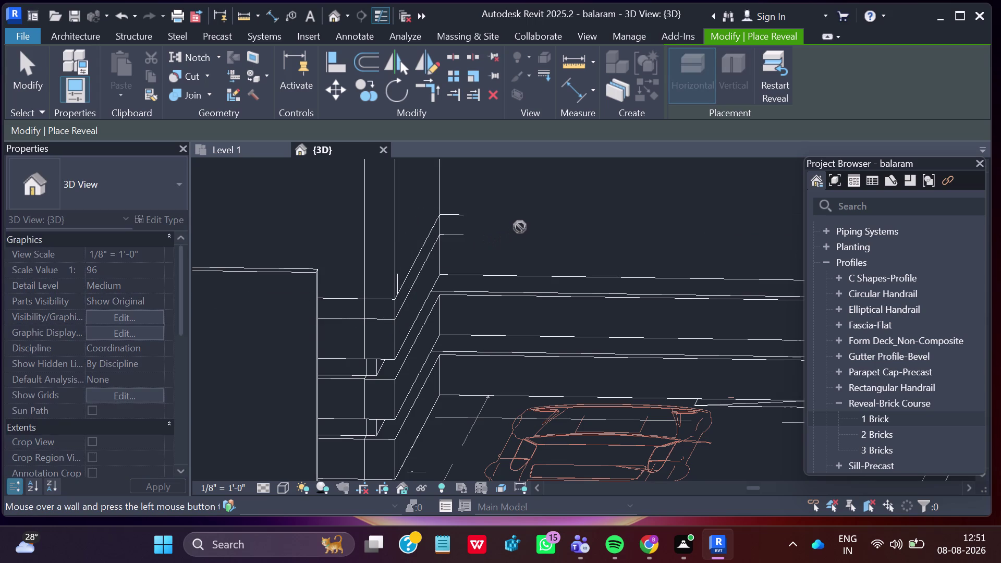
key(Escape)
scroll(down, 3)
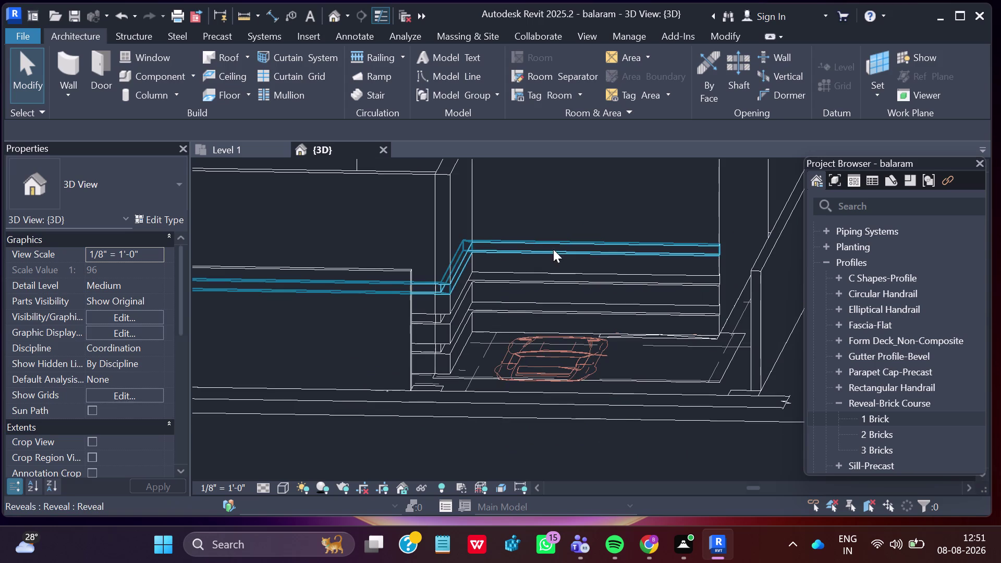
click(556, 246)
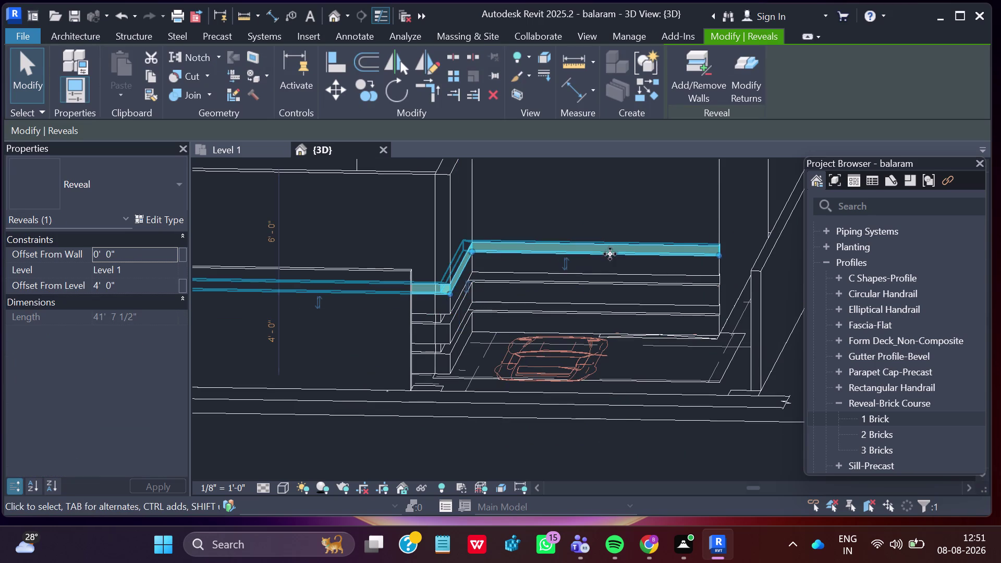
Place a second, higher wall reveal across the front wall and the short corner wall.
key(Escape)
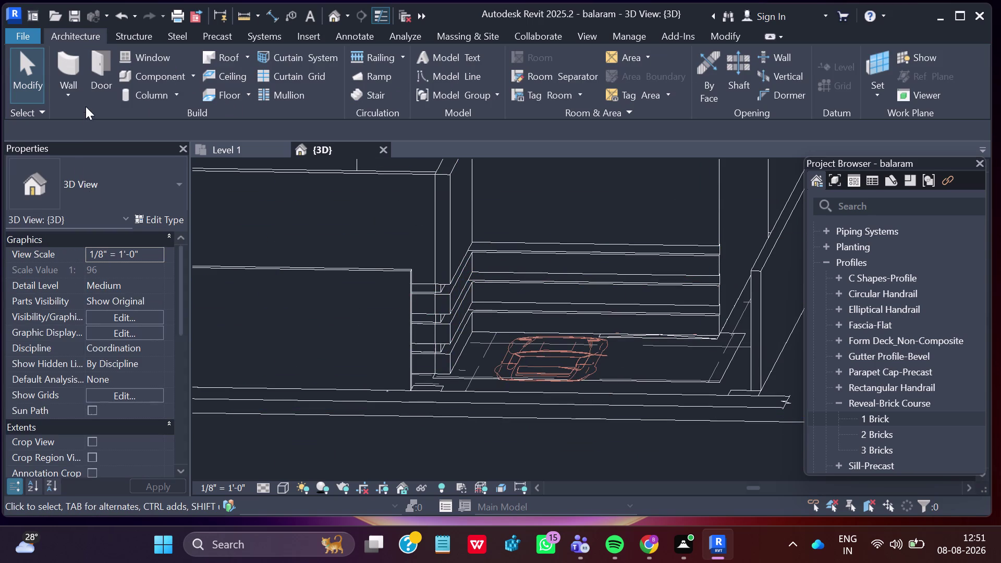
click(71, 96)
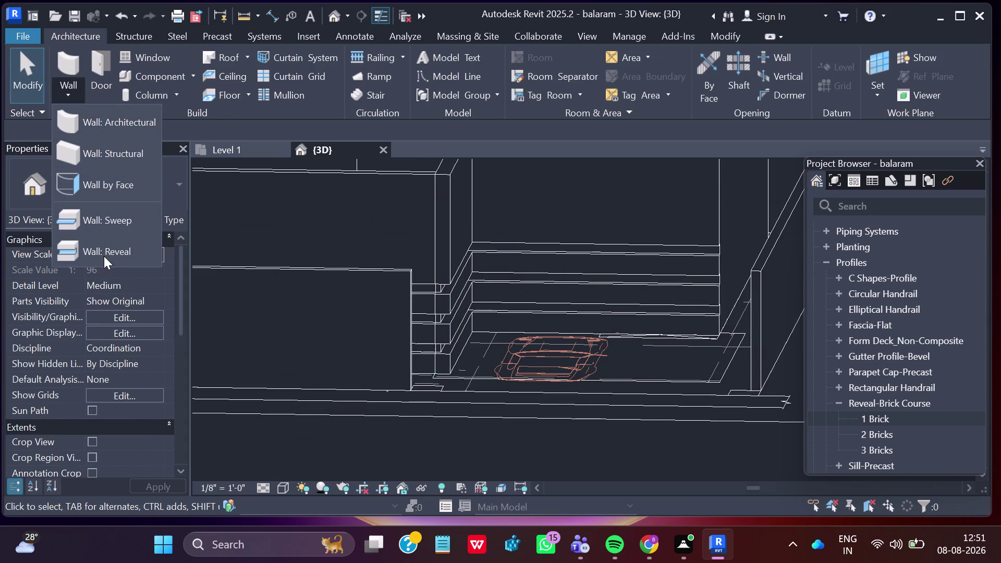
click(103, 256)
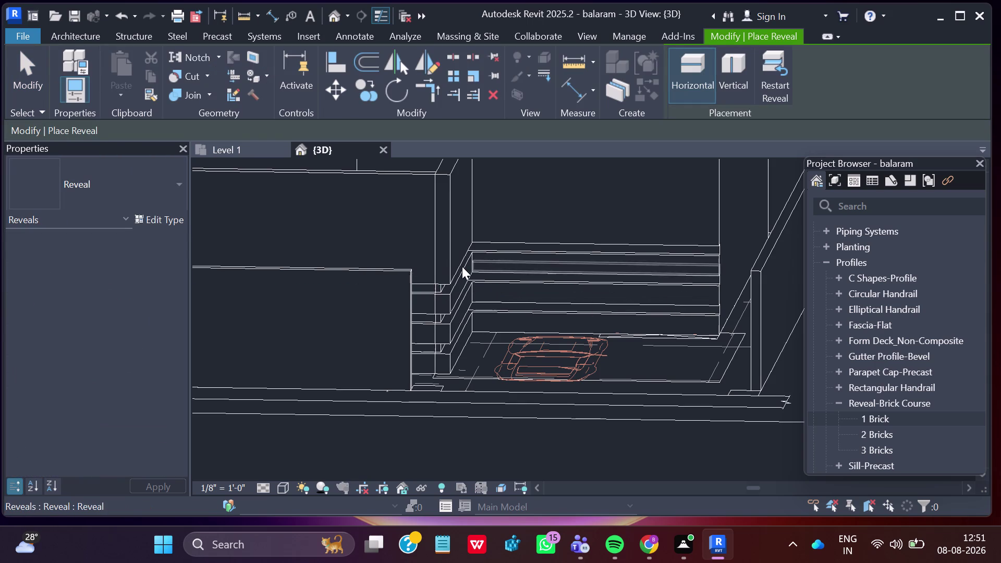
scroll(up, 3)
scroll(up, 3)
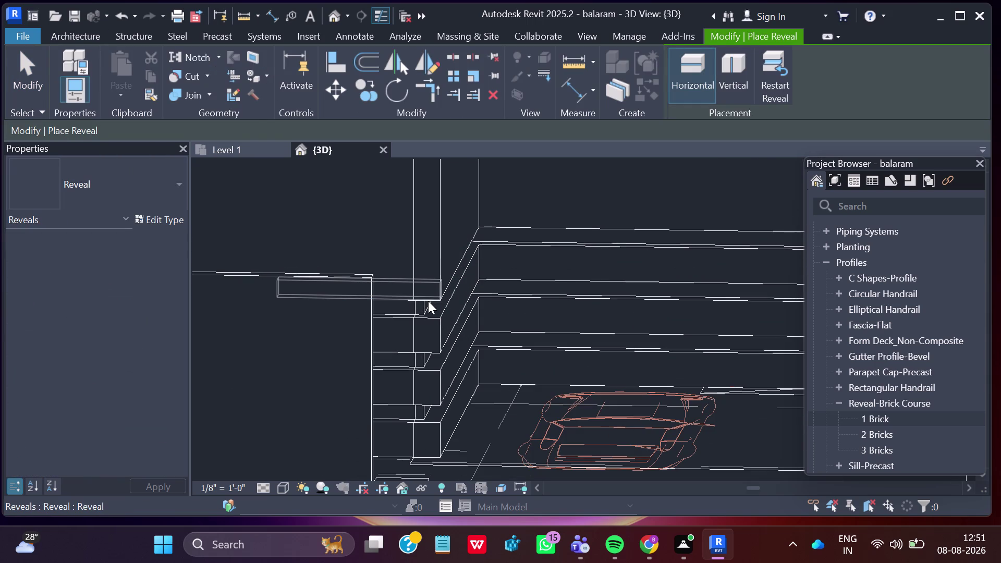
click(424, 260)
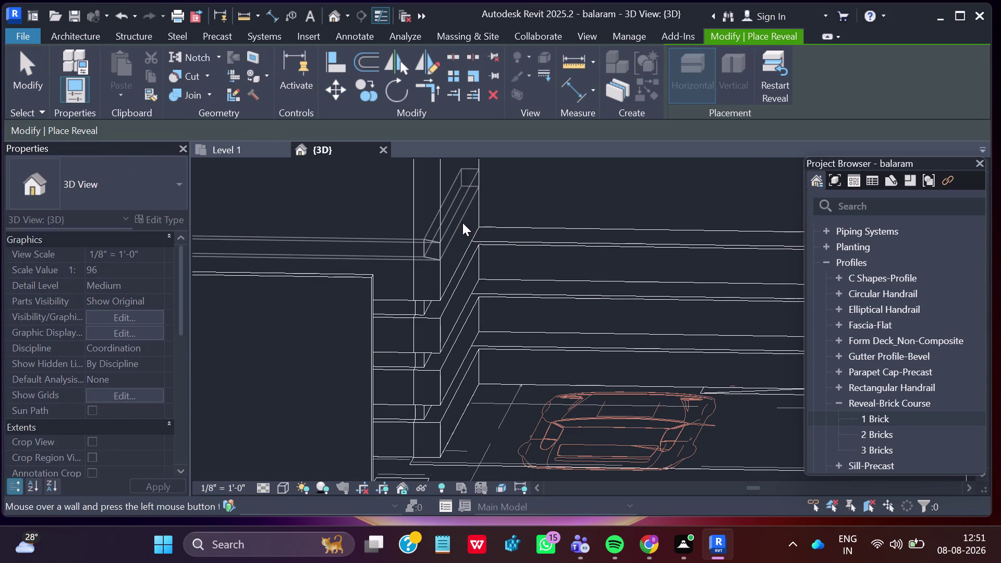
click(462, 222)
click(513, 189)
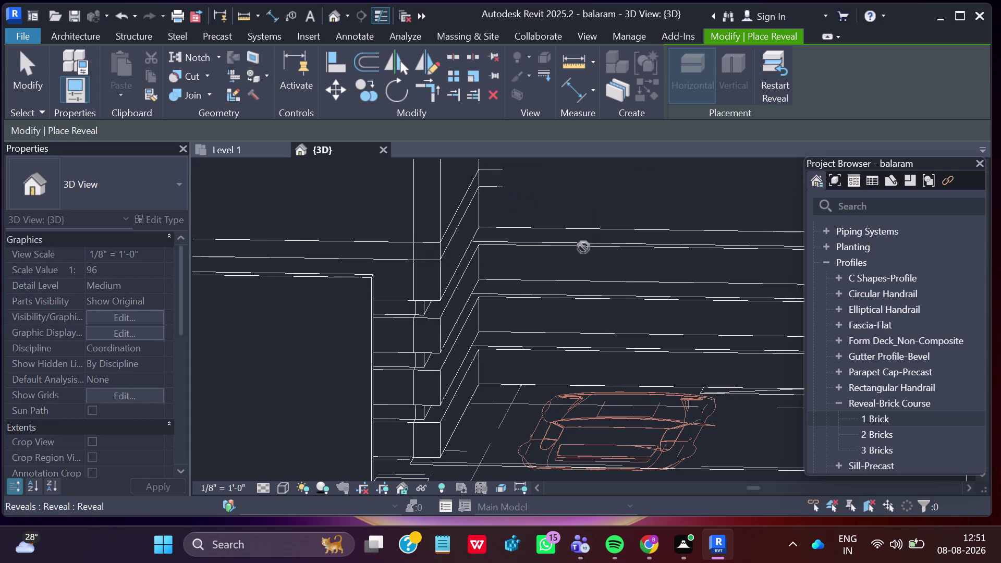
key(Escape)
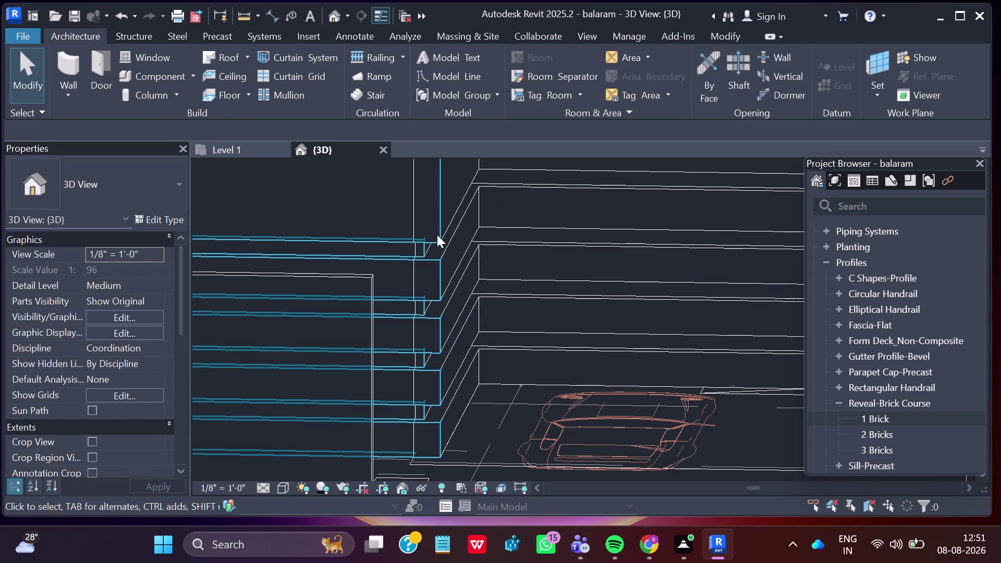
Change the newly placed upper reveal's height dimension to 5' 0" above Level 1.
click(437, 251)
scroll(down, 3)
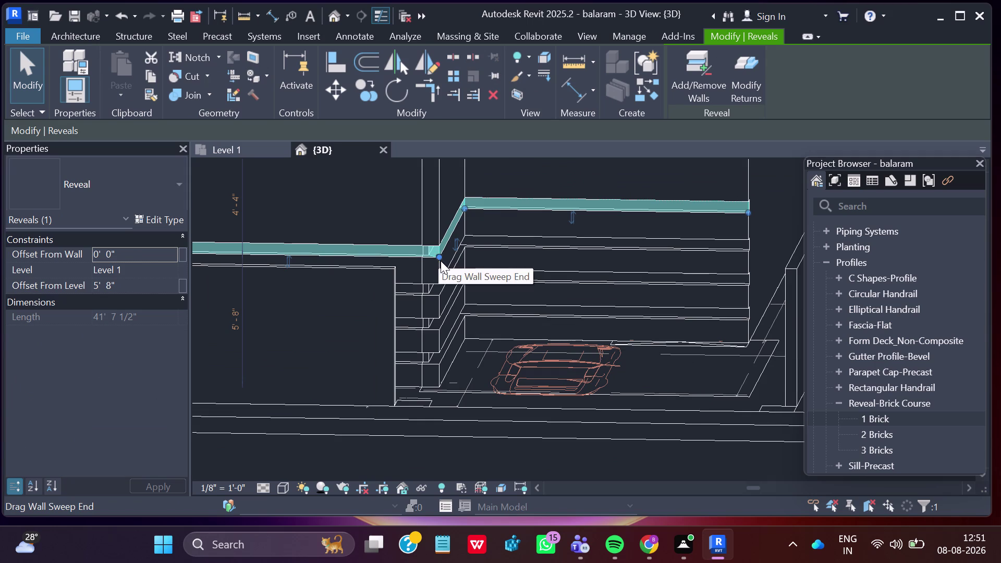
click(242, 310)
click(213, 319)
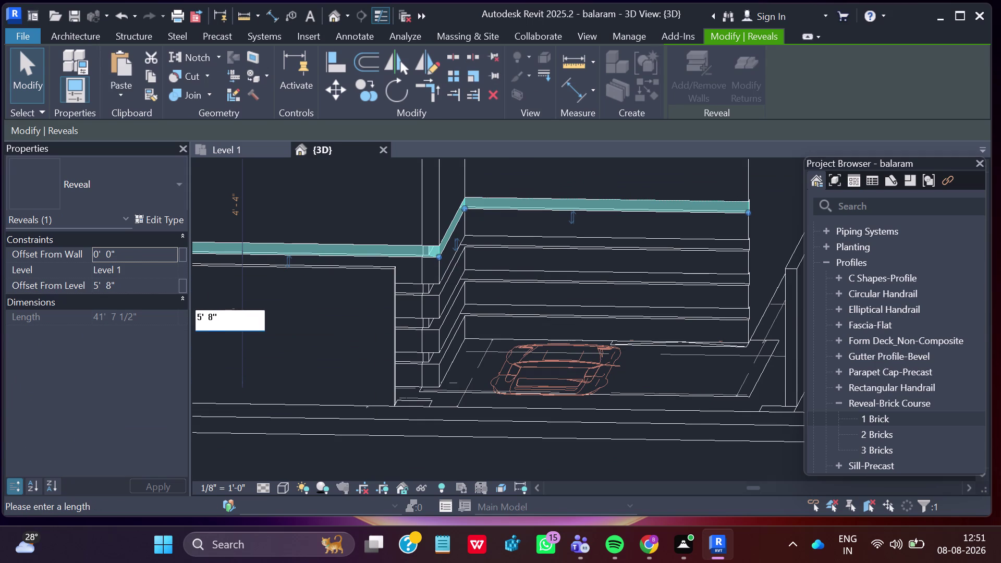
key(BackSpace)
key(0)
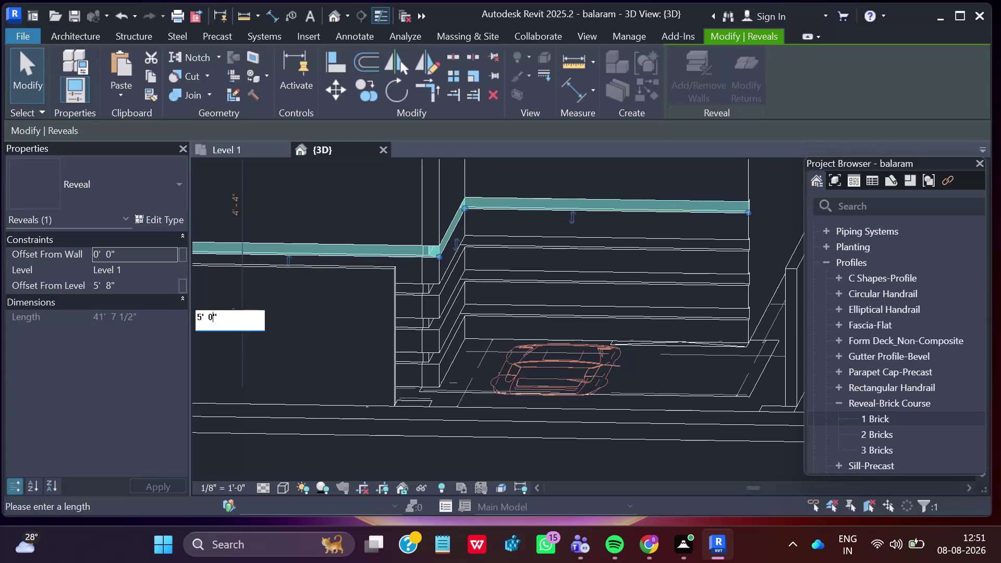
key(Return)
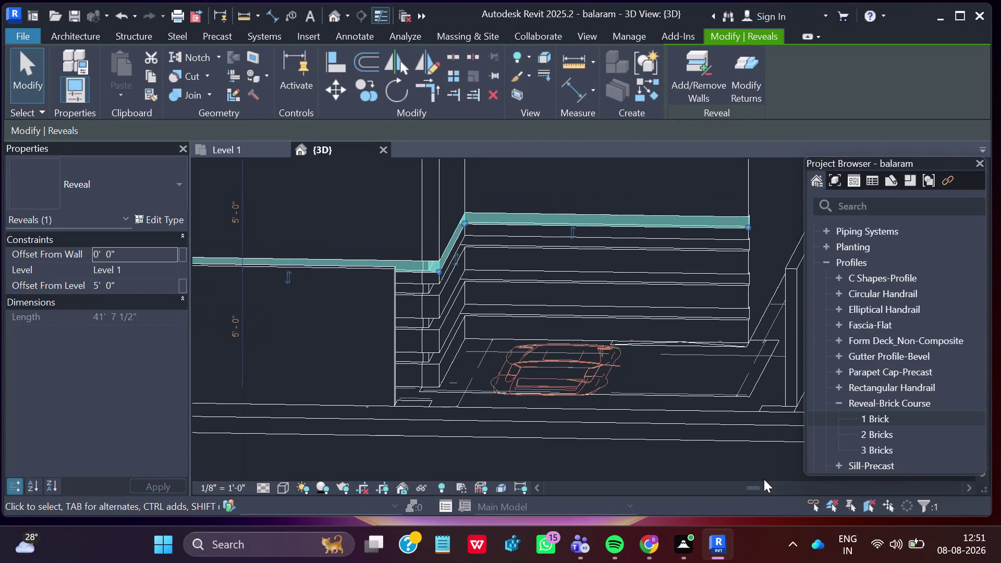
key(Escape)
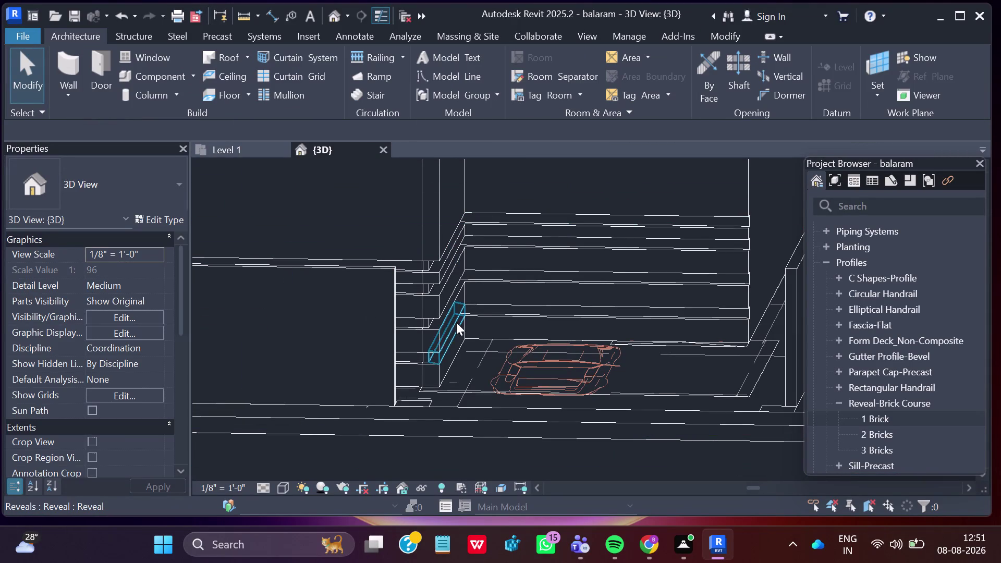
Select the other brick course reveal and change its height dimension to 6' 0".
scroll(up, 3)
scroll(up, 3)
scroll(down, 3)
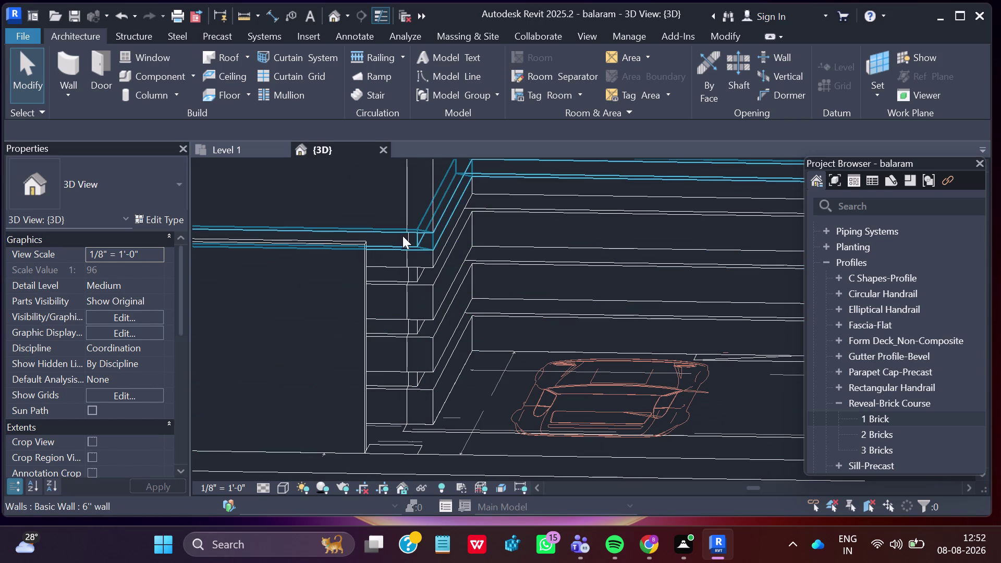
click(502, 167)
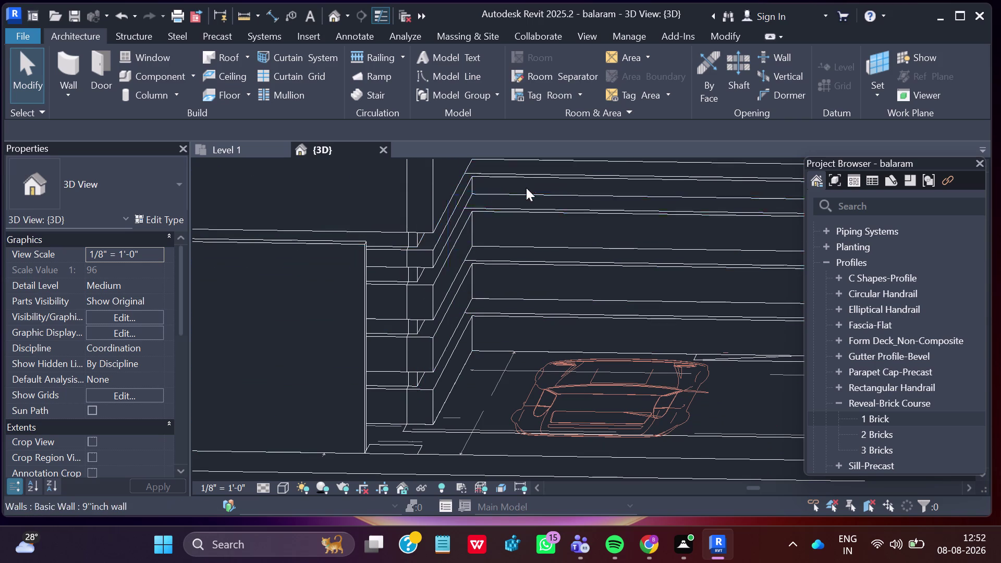
scroll(down, 3)
click(523, 176)
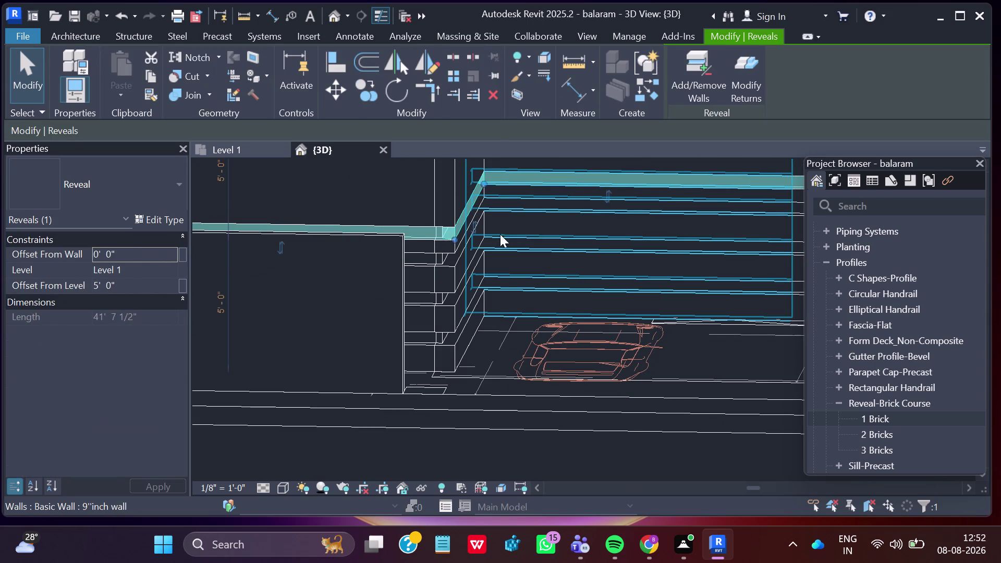
click(221, 309)
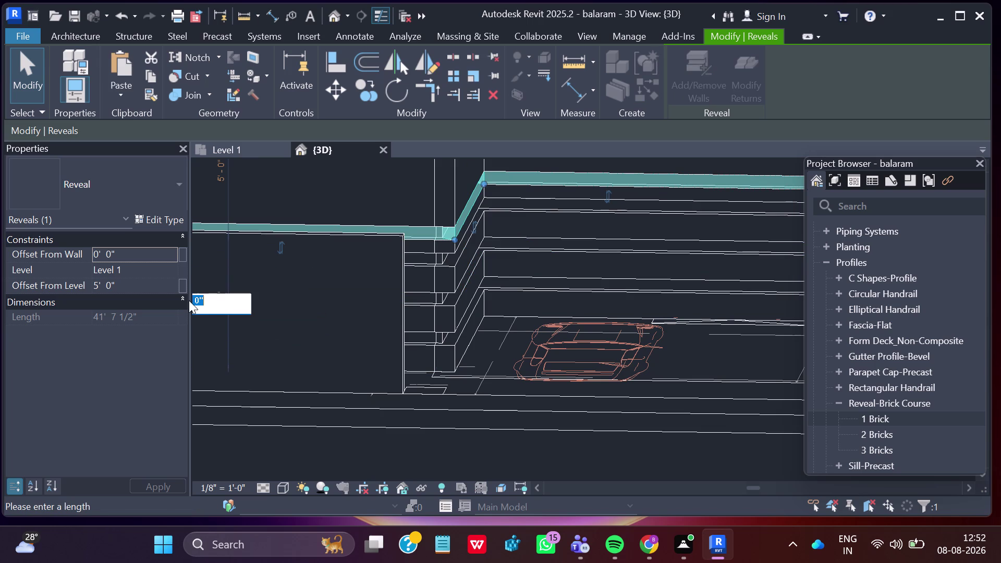
middle_drag(217, 311, 229, 315)
middle_drag(229, 316, 322, 313)
middle_drag(333, 349, 474, 353)
drag(334, 349, 474, 353)
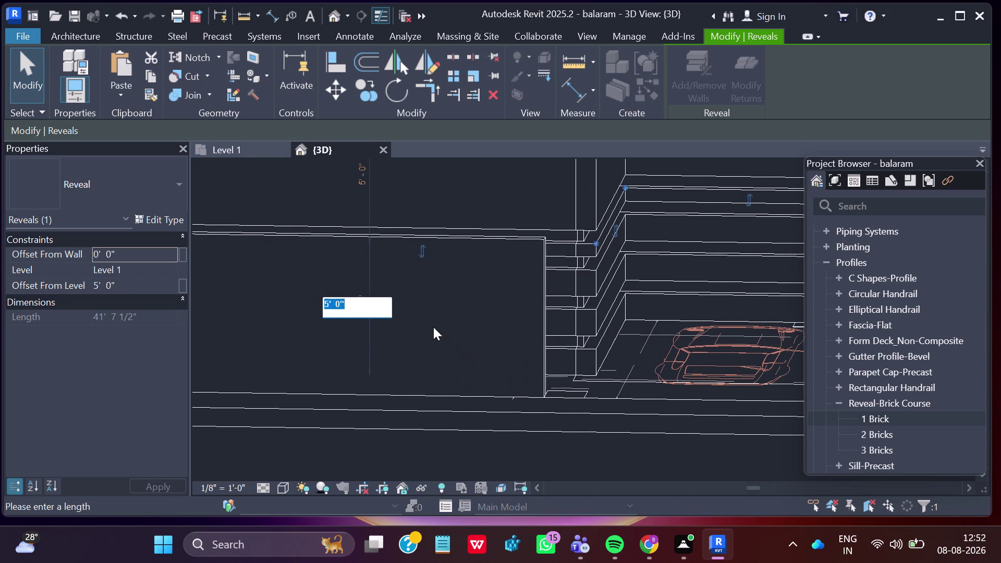
click(329, 302)
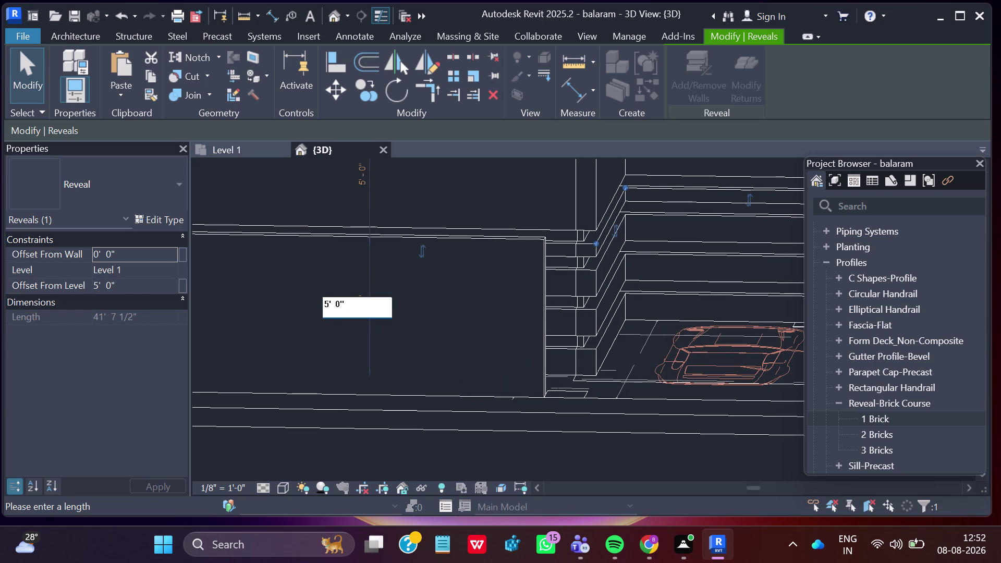
key(BackSpace)
key(6)
key(Return)
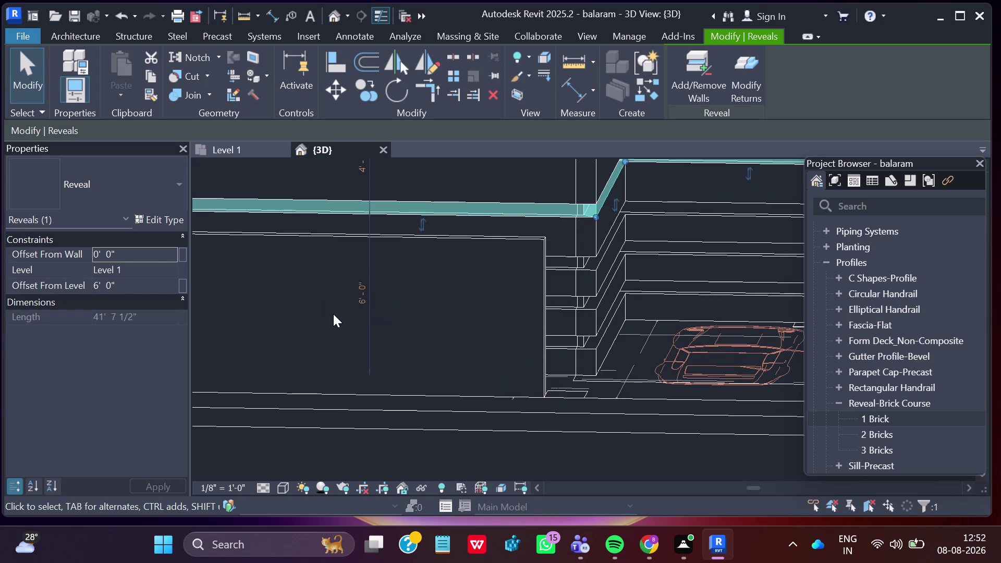
Reset that reveal's height to 5' 0" above Level 1 and clear the selection.
click(359, 302)
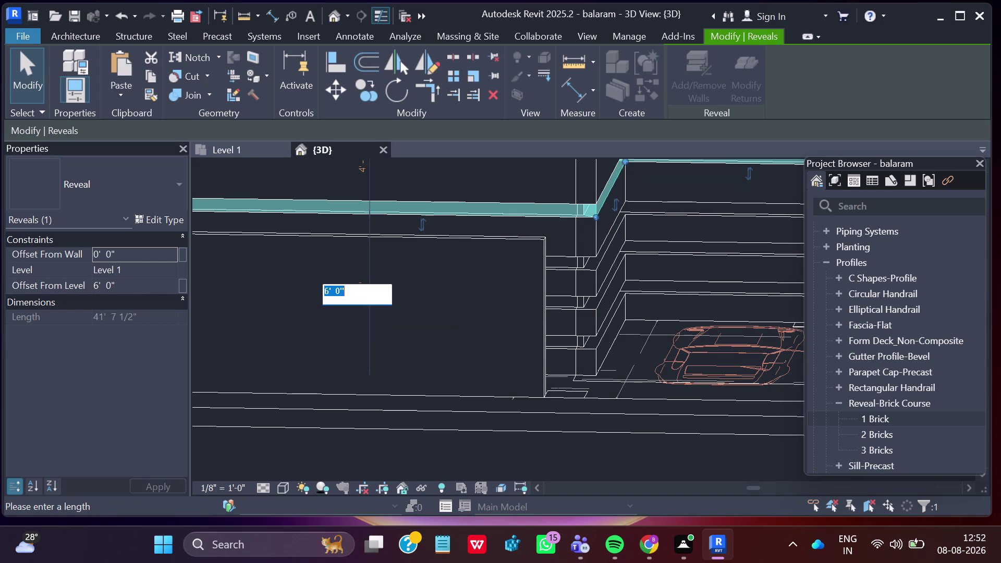
click(329, 292)
key(BackSpace)
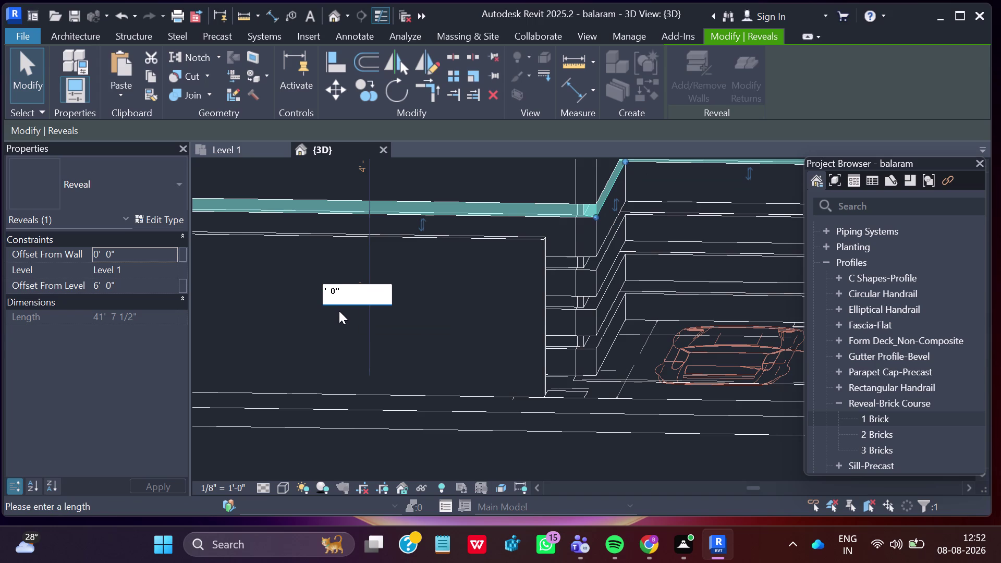
key(5)
key(Return)
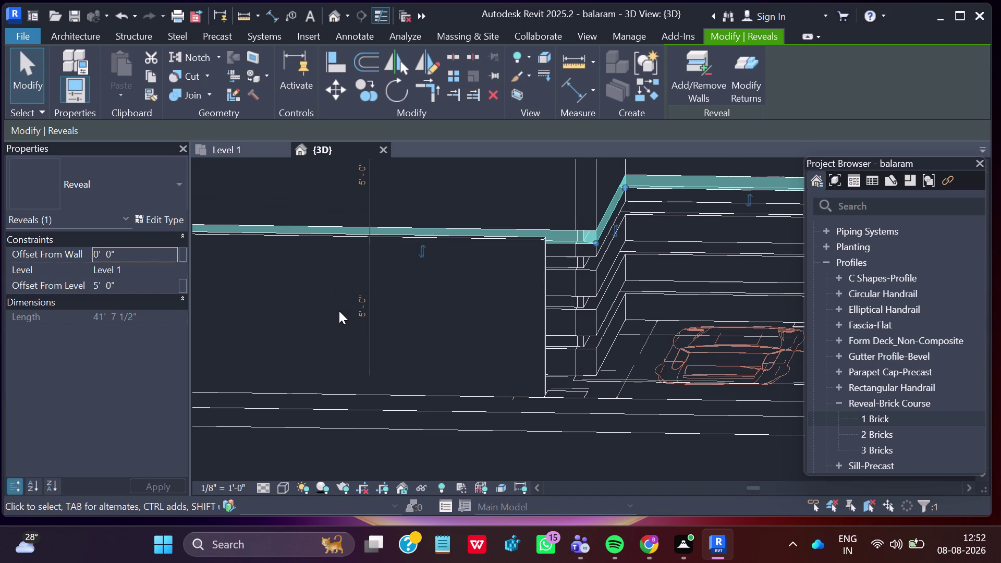
key(Escape)
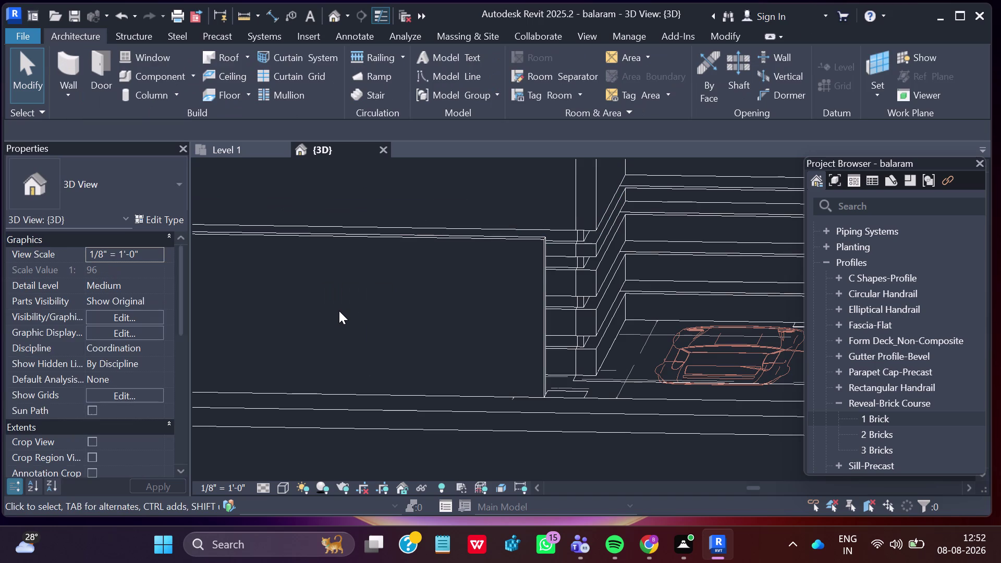
scroll(down, 3)
scroll(down, 3)
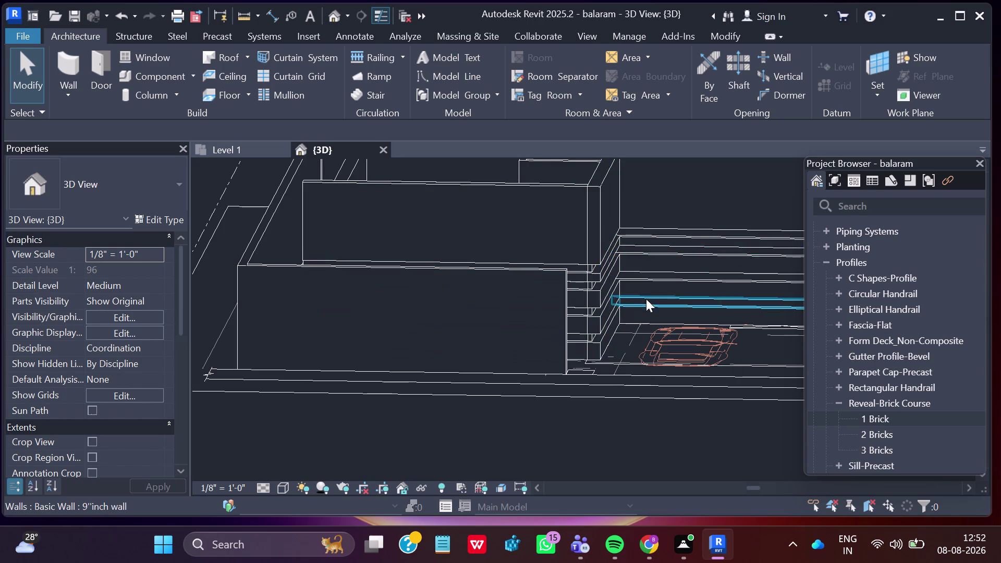
click(584, 263)
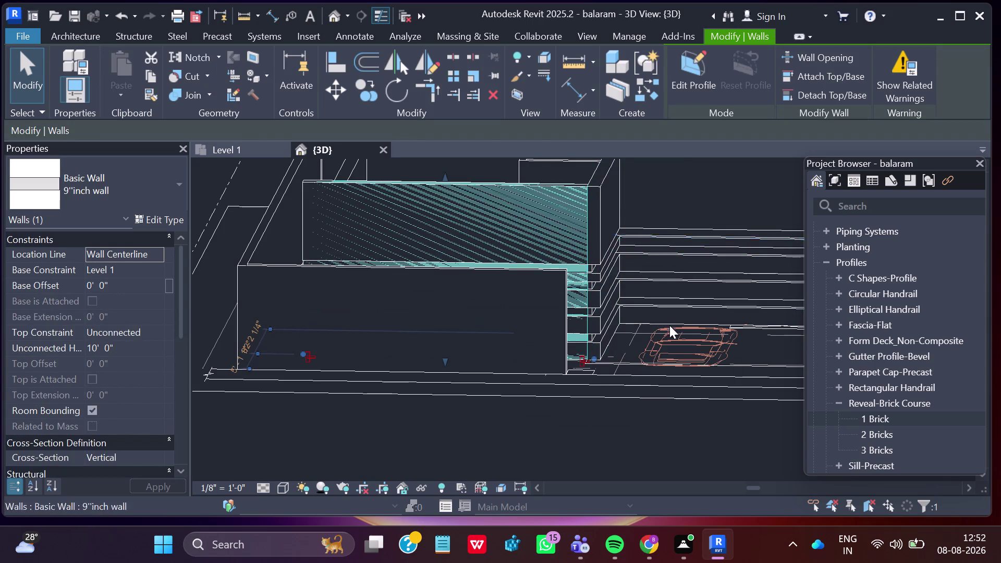
key(Escape)
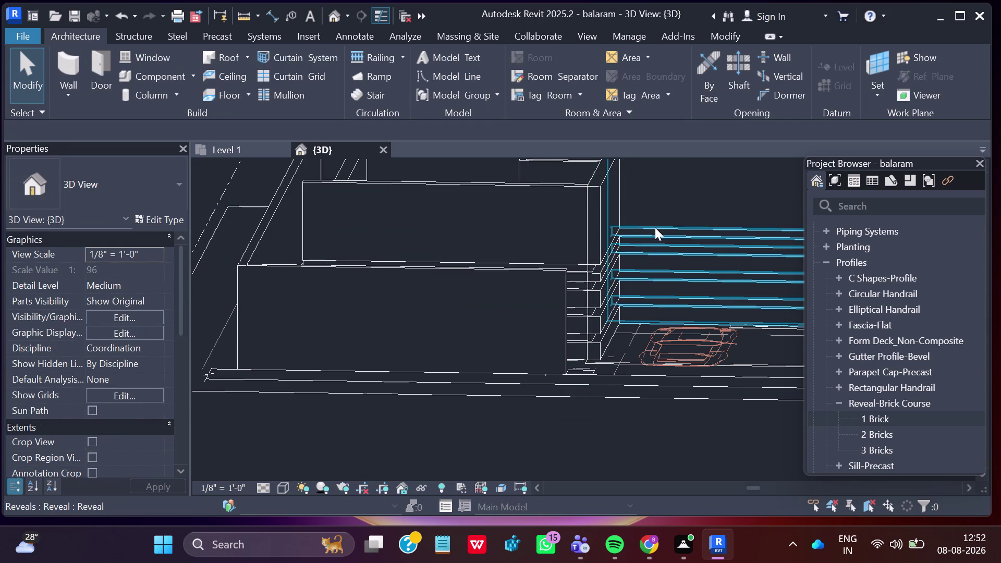
click(649, 232)
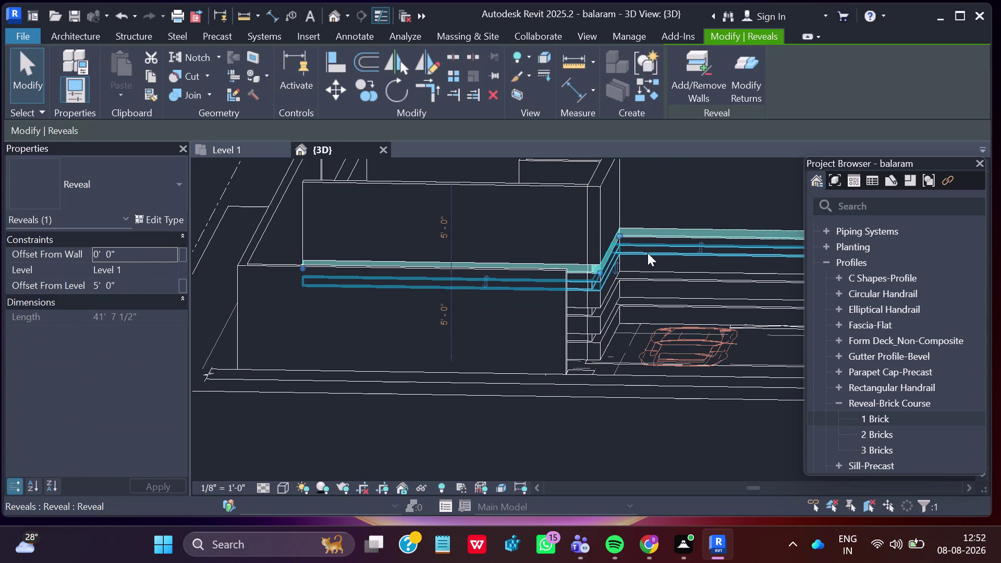
key(Delete)
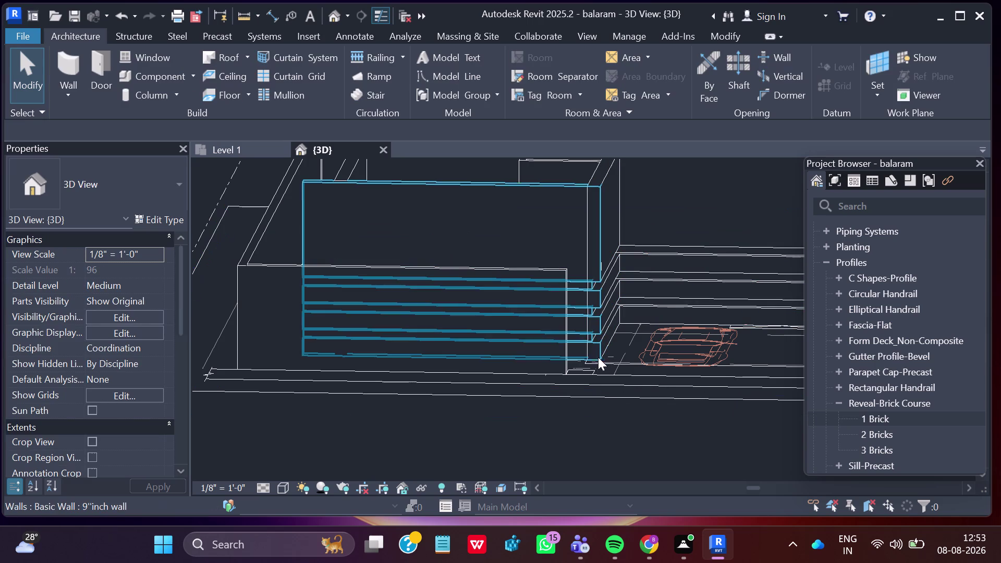
click(581, 340)
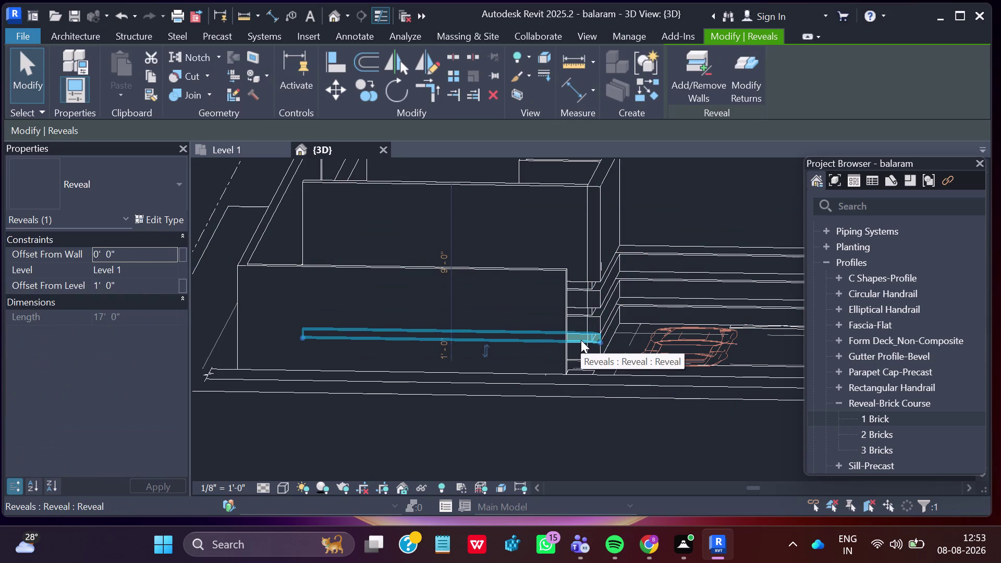
click(578, 312)
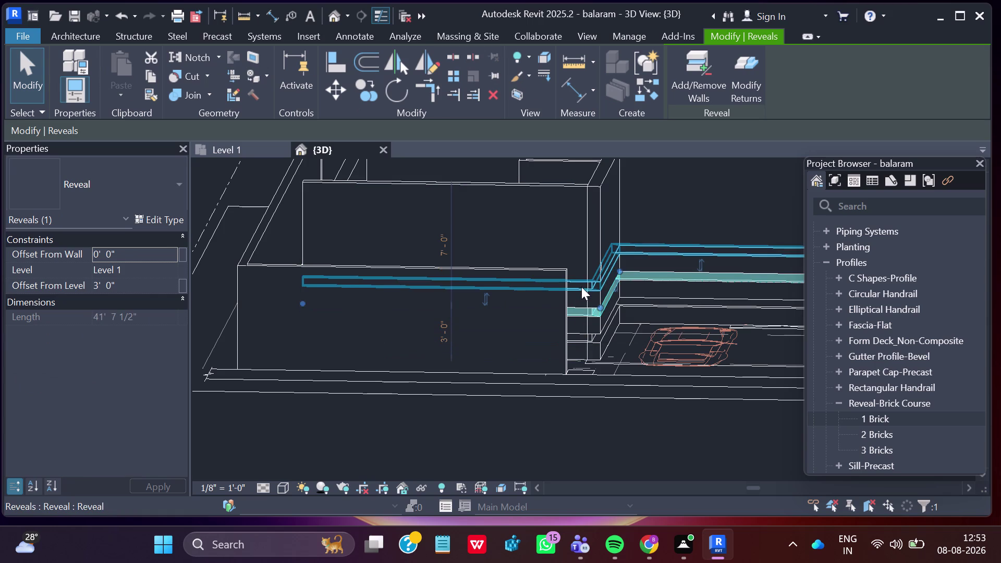
click(582, 284)
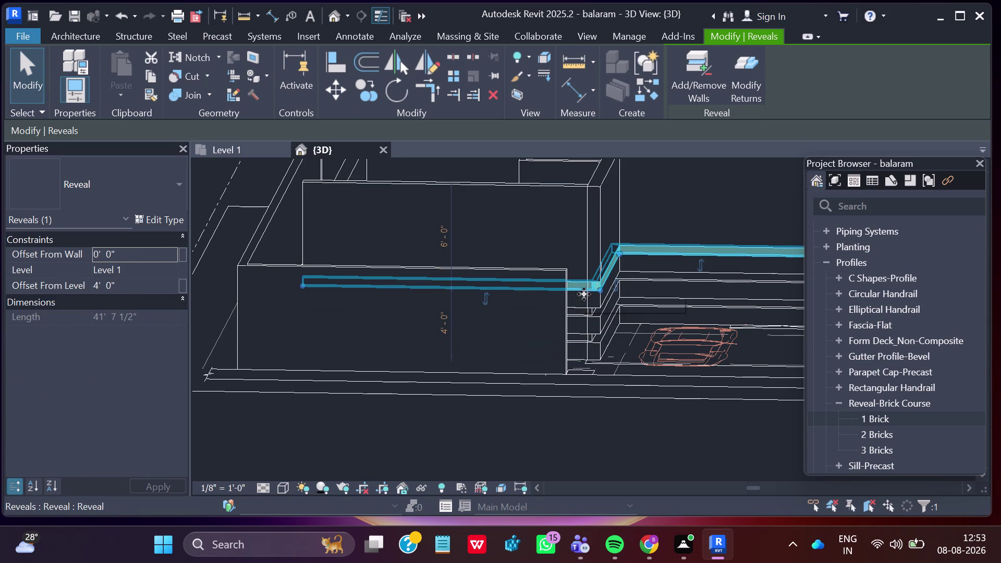
click(584, 308)
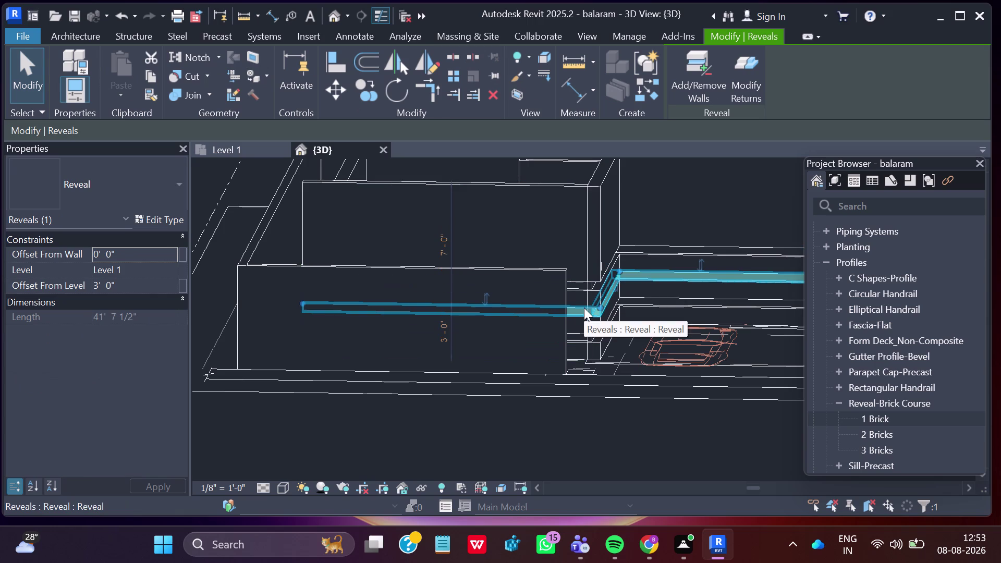
click(592, 333)
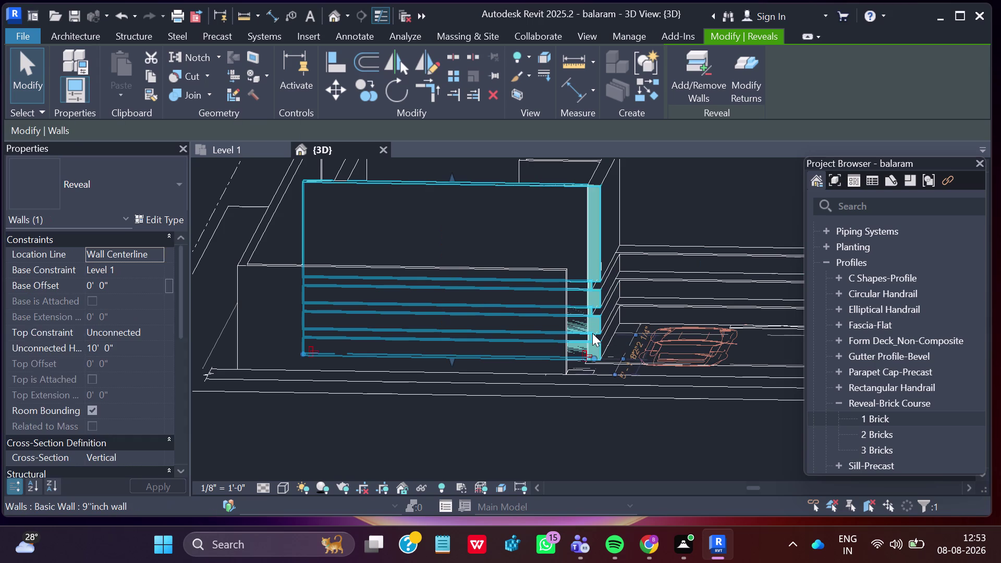
key(Escape)
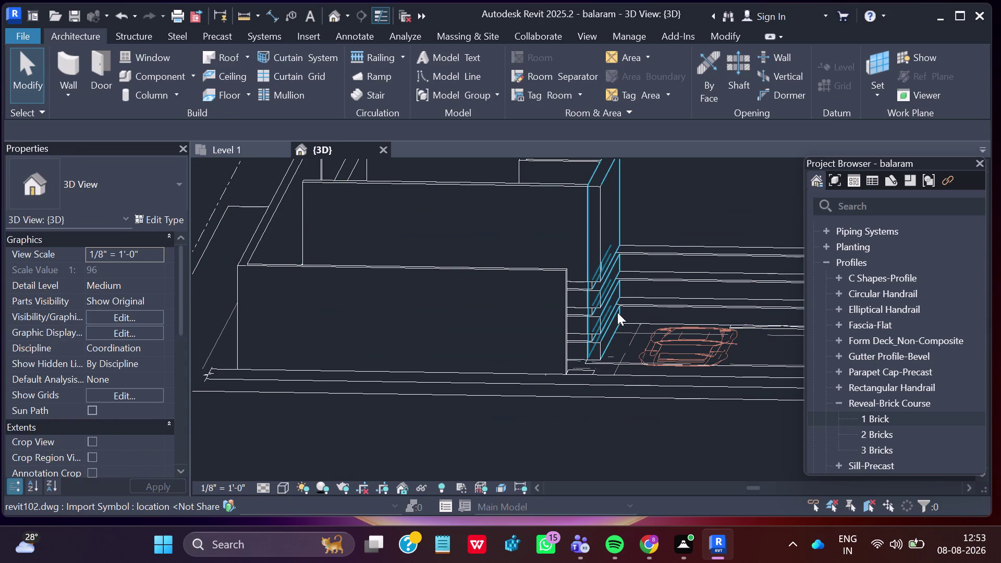
Zoom in on the reveals, then zoom out to the full building and start a roof.
scroll(up, 3)
scroll(up, 3)
scroll(up, 3)
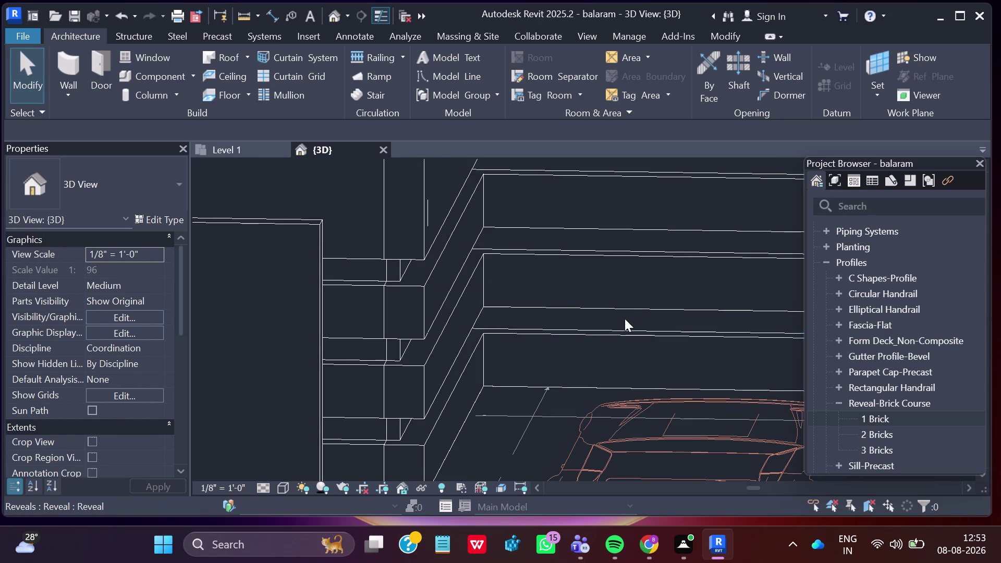
scroll(up, 3)
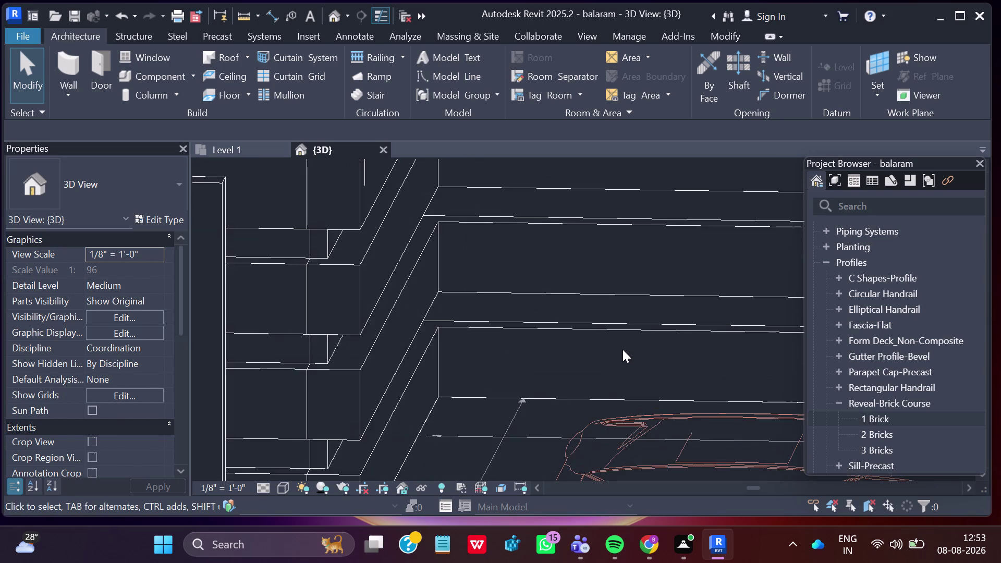
scroll(down, 3)
scroll(down, 3)
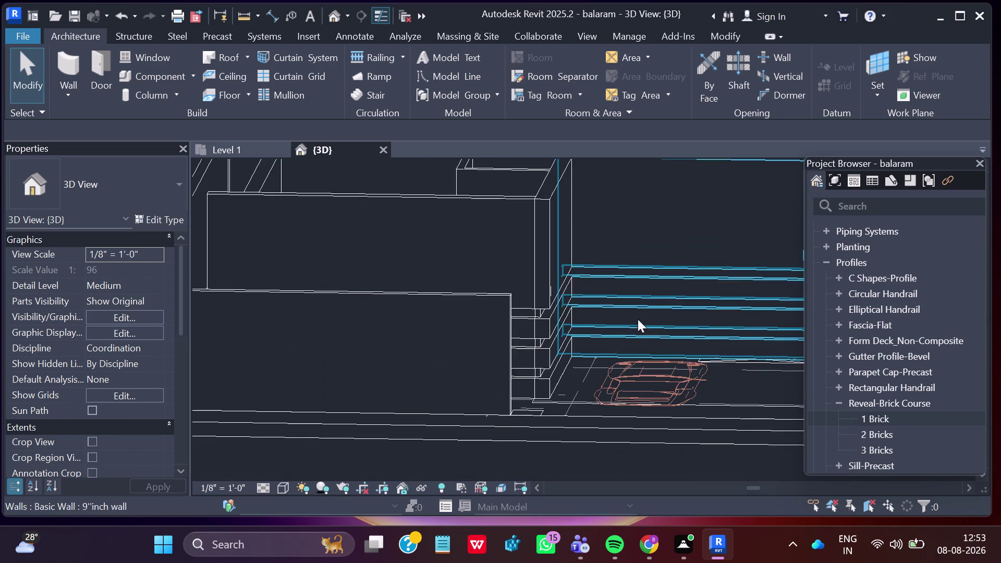
scroll(down, 3)
scroll(down, 3)
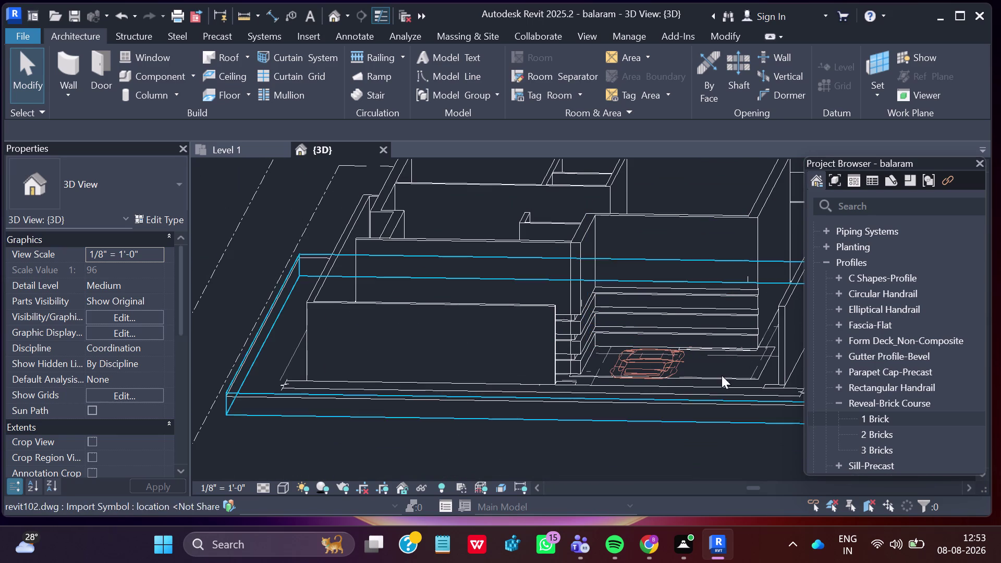
scroll(down, 3)
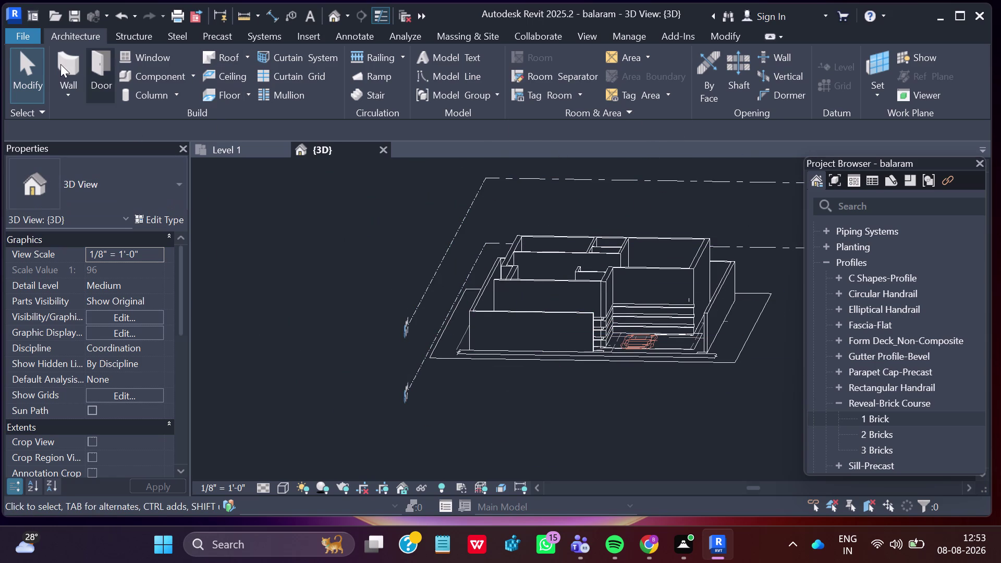
click(219, 54)
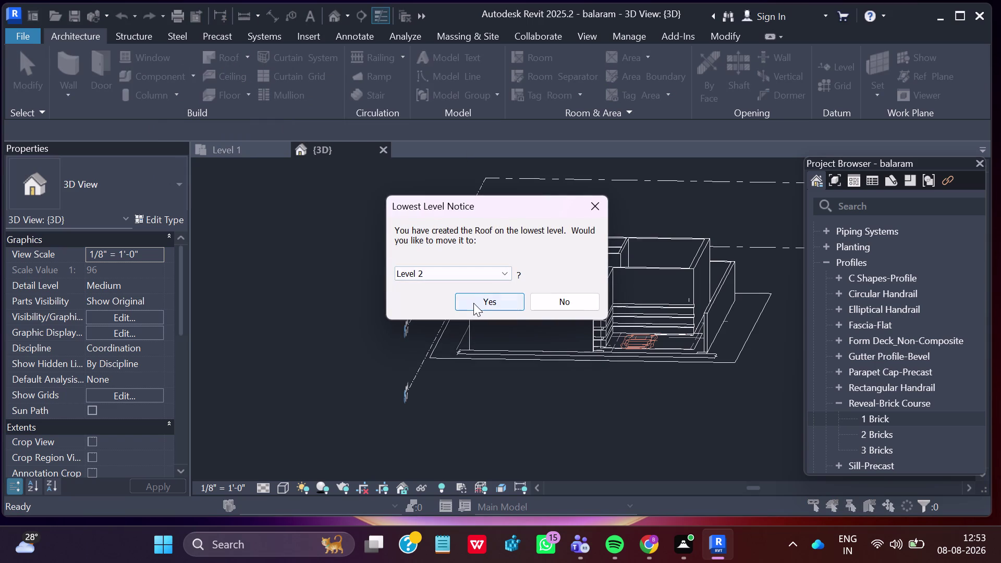
Accept moving the roof to Level 2, choose the Rectangle sketch tool, and zoom to the wall's top corner.
click(474, 303)
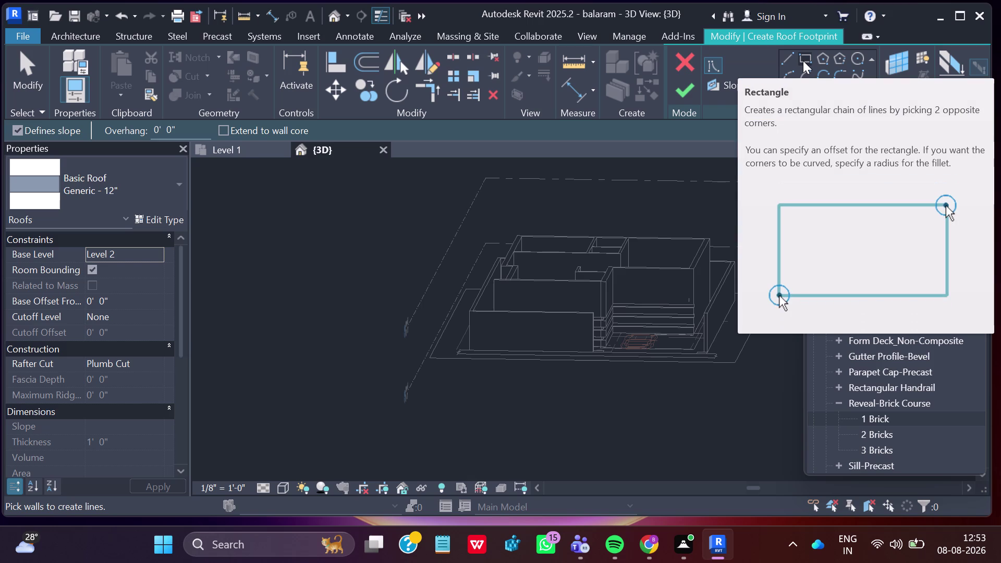
click(803, 60)
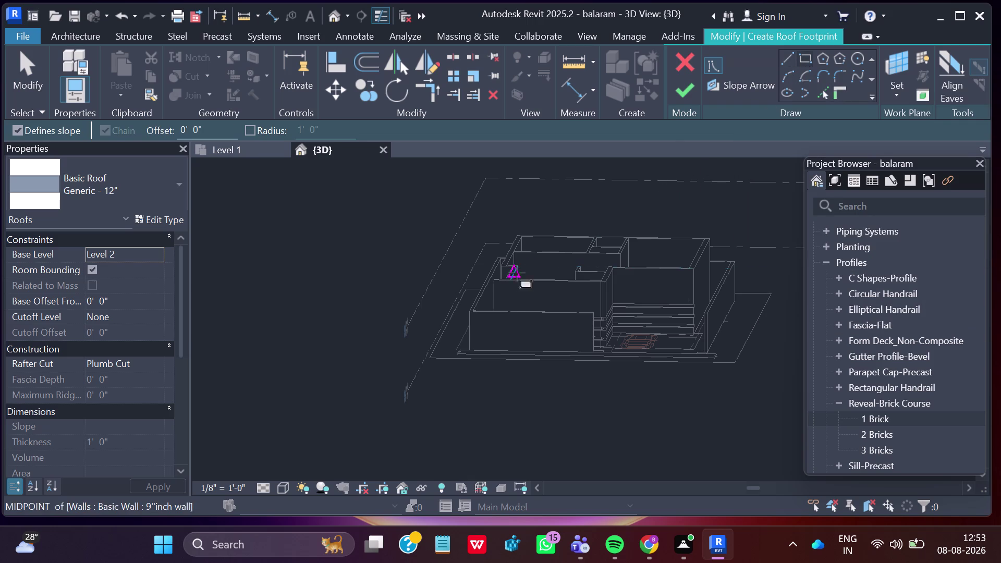
scroll(up, 3)
scroll(up, 3)
scroll(up, 3)
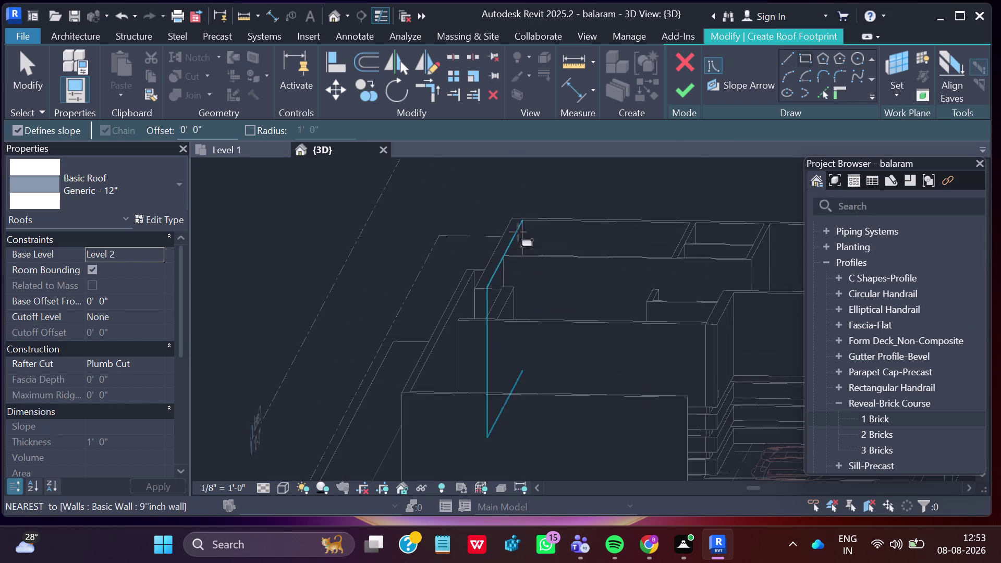
scroll(up, 3)
scroll(up, 3)
middle_drag(539, 199, 545, 200)
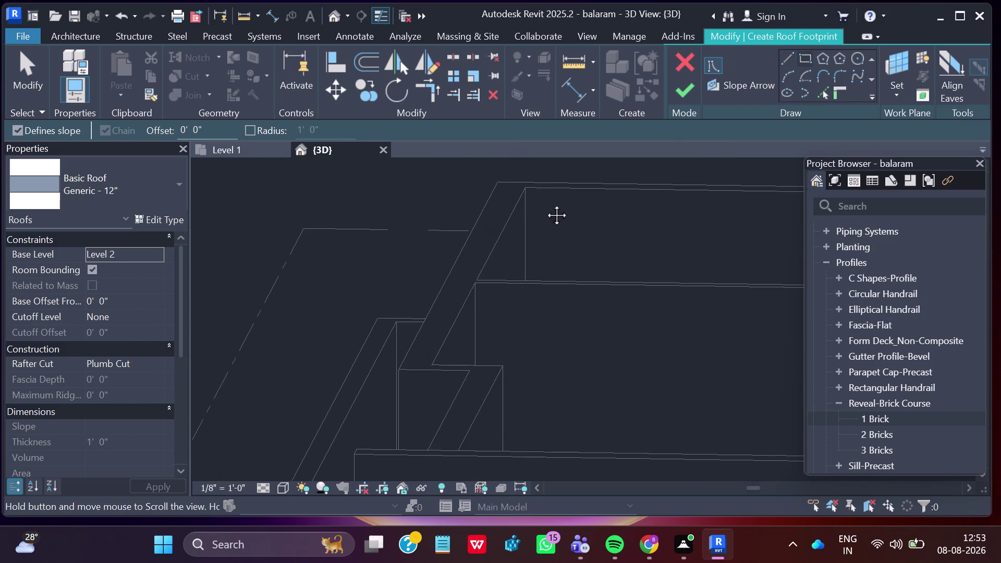
middle_drag(546, 200, 488, 341)
scroll(up, 3)
scroll(up, 3)
scroll(up, 3)
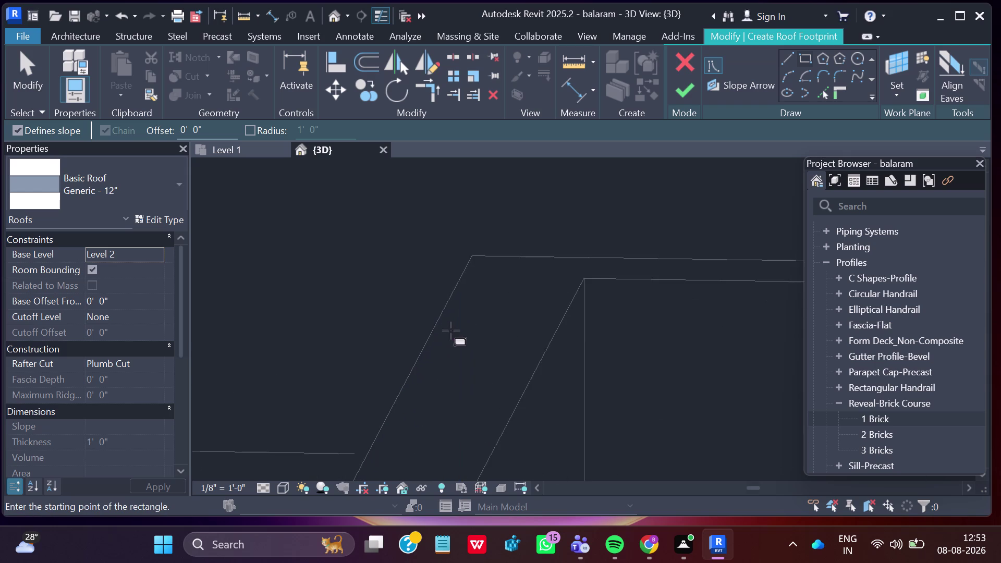
scroll(up, 3)
scroll(up, 3)
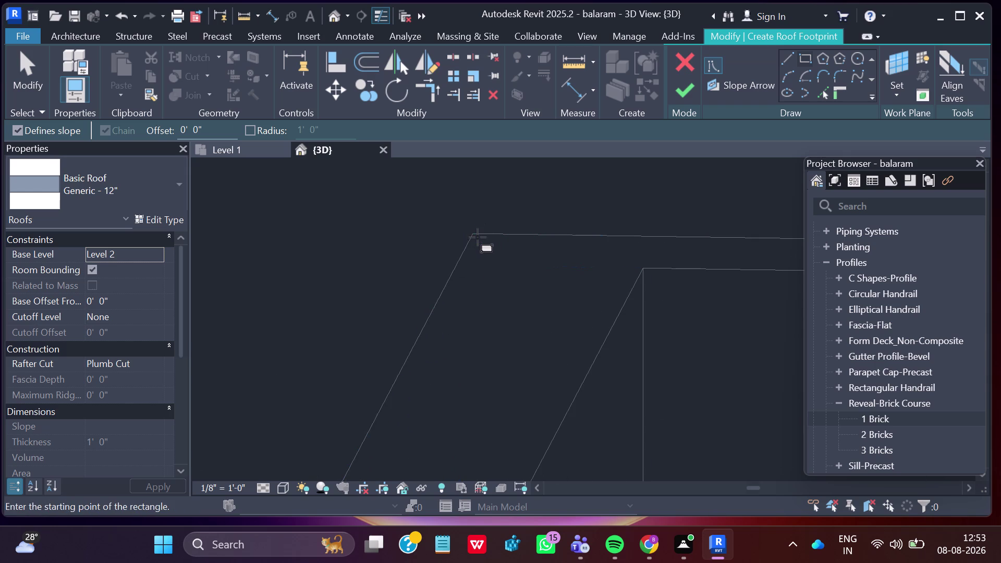
scroll(up, 3)
scroll(up, 3)
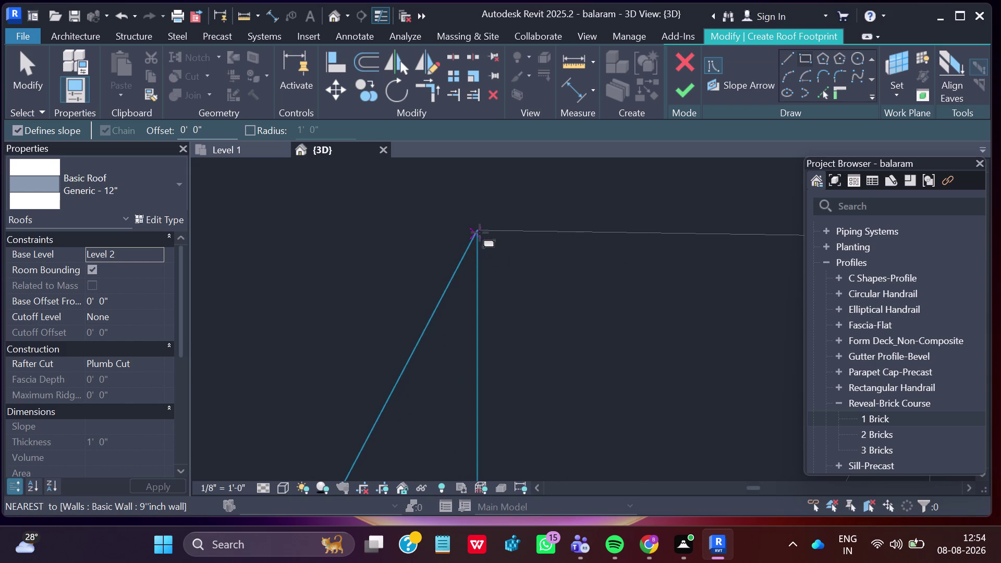
scroll(up, 3)
scroll(up, 3)
scroll(up, 3)
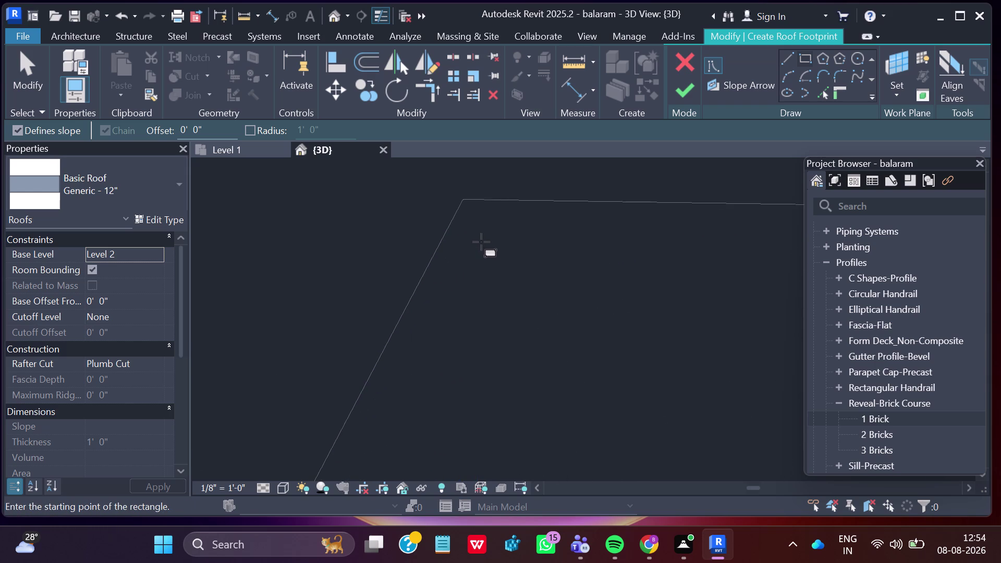
Start the footprint rectangle at the wall corner, survey the whole building, then cancel it.
click(462, 201)
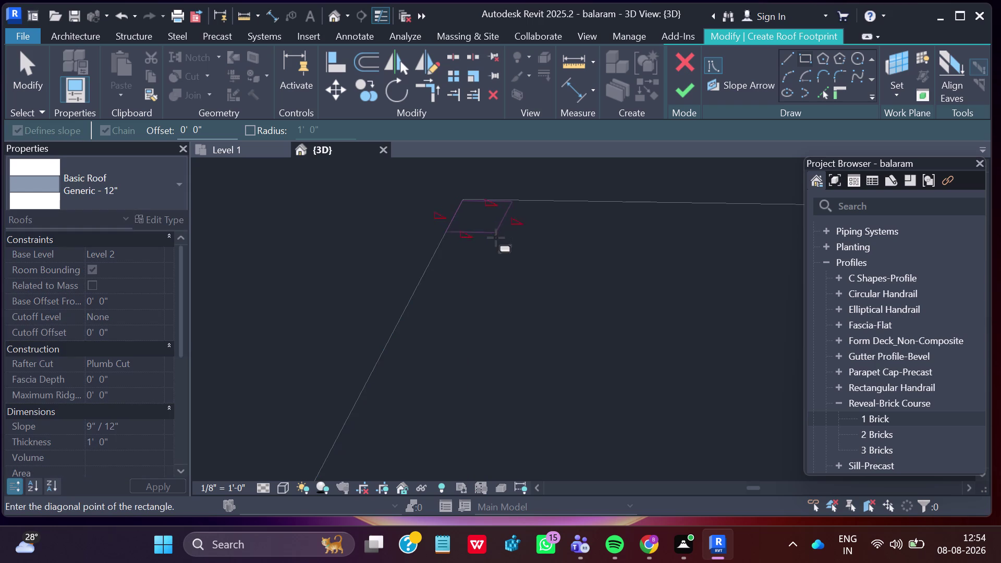
scroll(down, 3)
middle_drag(545, 381, 467, 190)
scroll(down, 3)
scroll(down, 3)
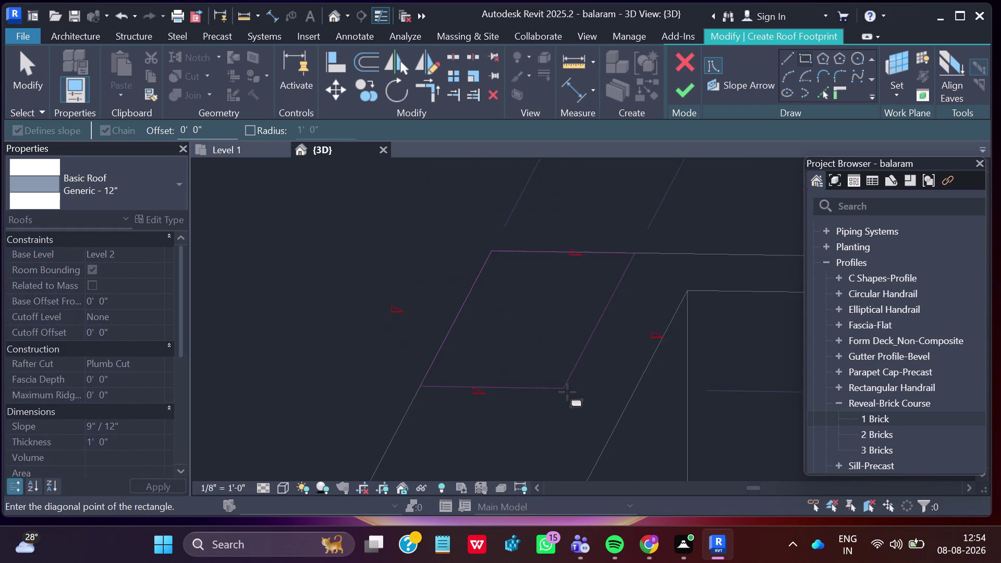
scroll(down, 3)
middle_drag(612, 441, 502, 246)
scroll(down, 3)
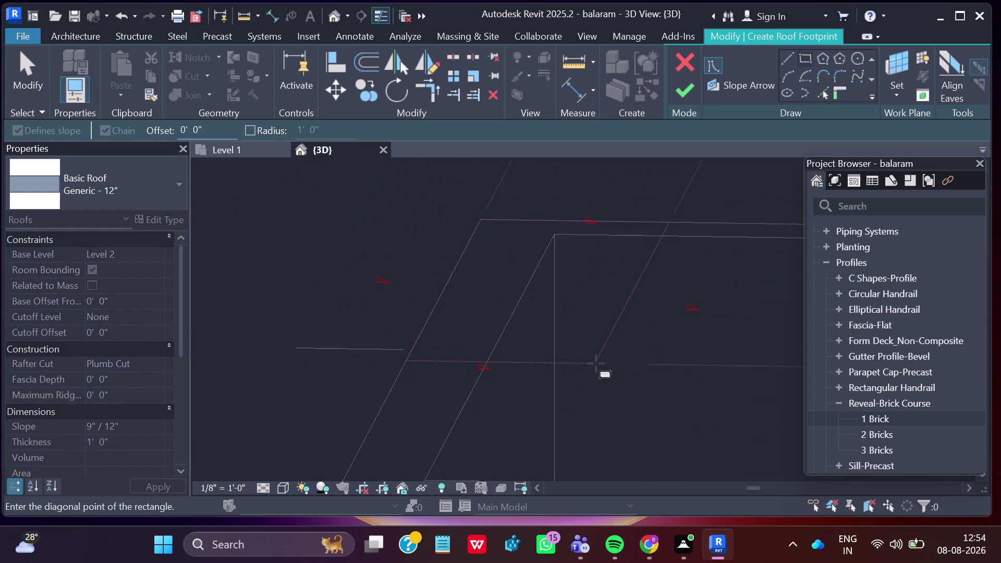
scroll(down, 3)
middle_drag(667, 448, 516, 232)
scroll(down, 3)
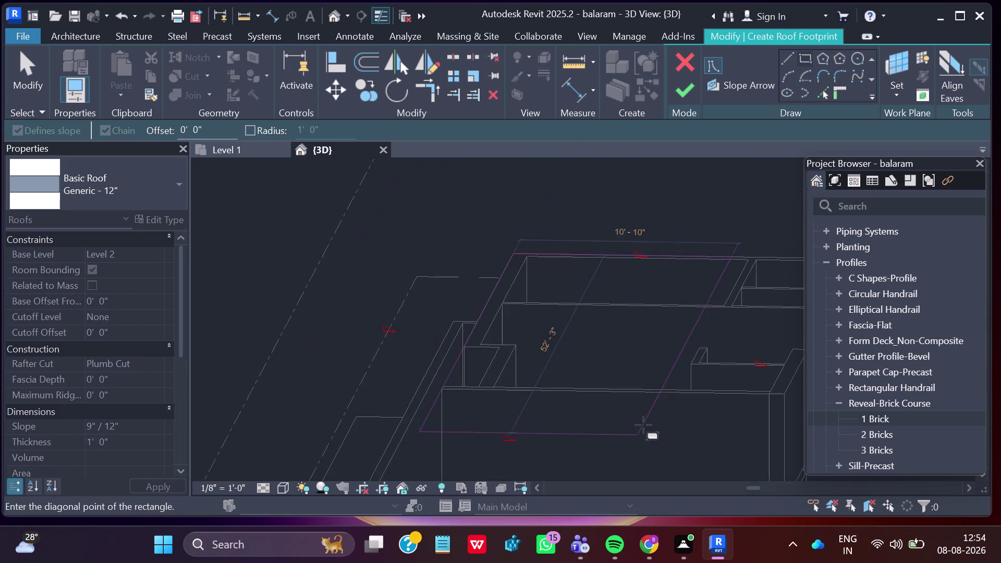
scroll(down, 3)
middle_drag(691, 435, 504, 372)
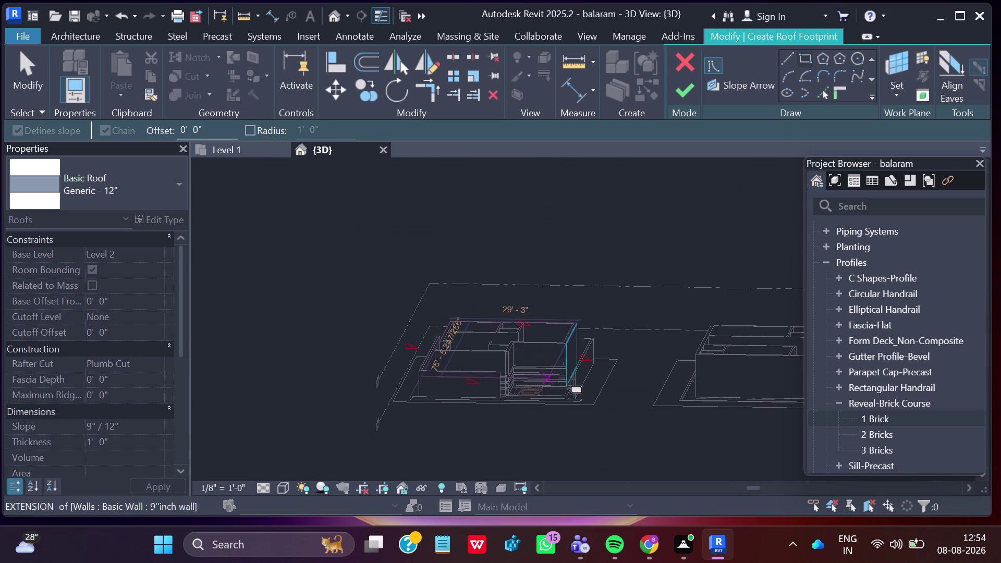
scroll(up, 3)
scroll(up, 3)
scroll(up, 3)
scroll(up, 3)
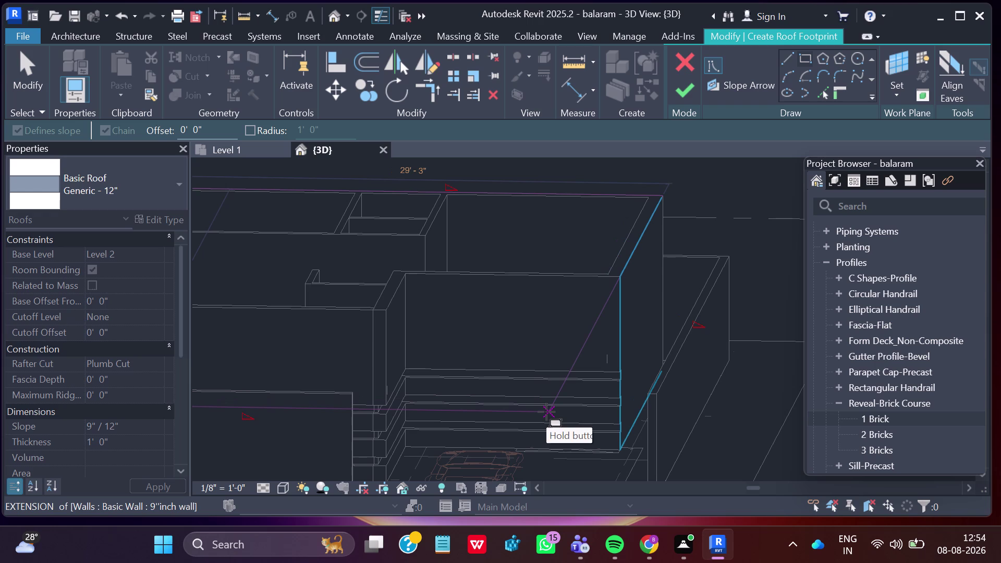
scroll(up, 3)
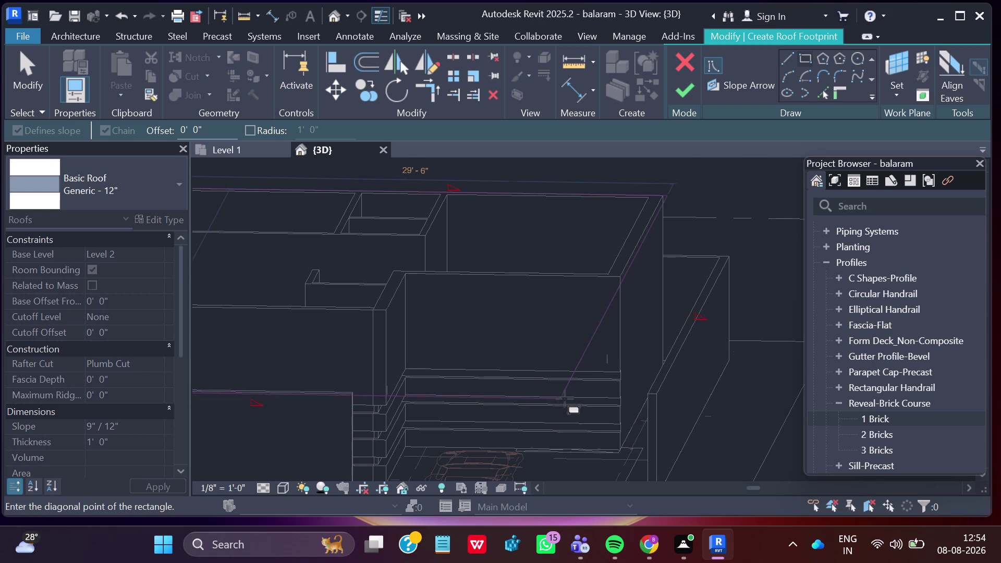
scroll(up, 3)
scroll(down, 3)
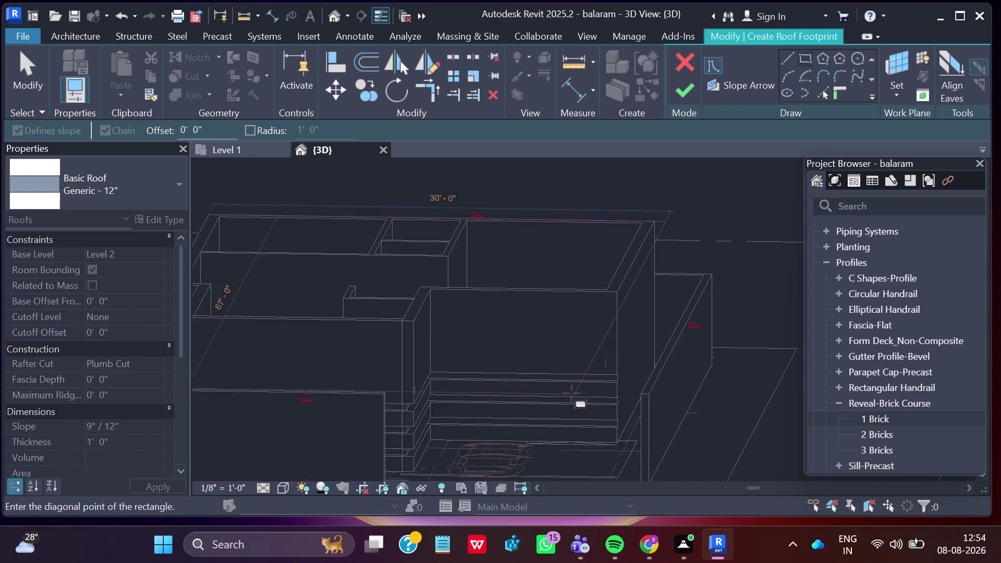
scroll(down, 3)
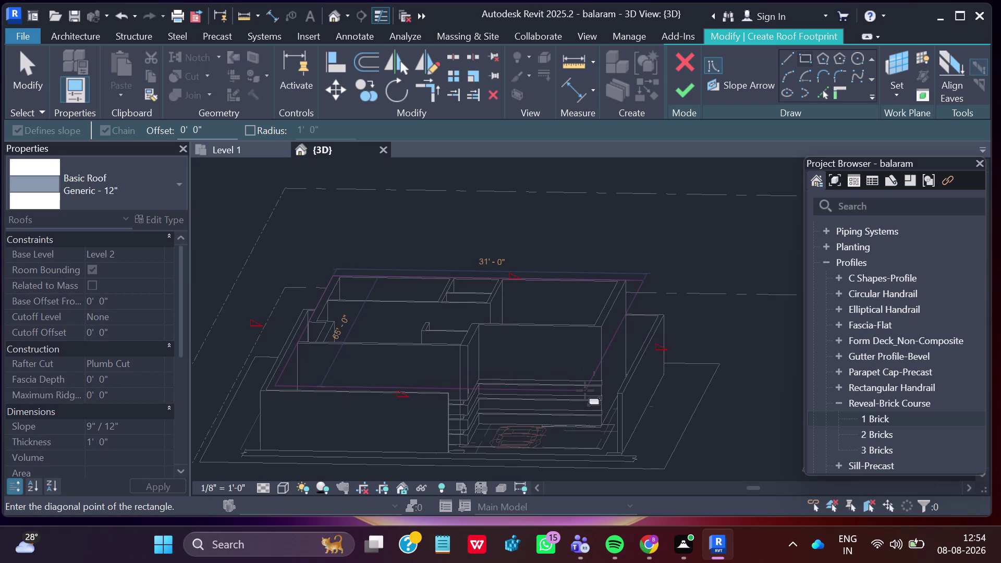
scroll(down, 3)
scroll(up, 3)
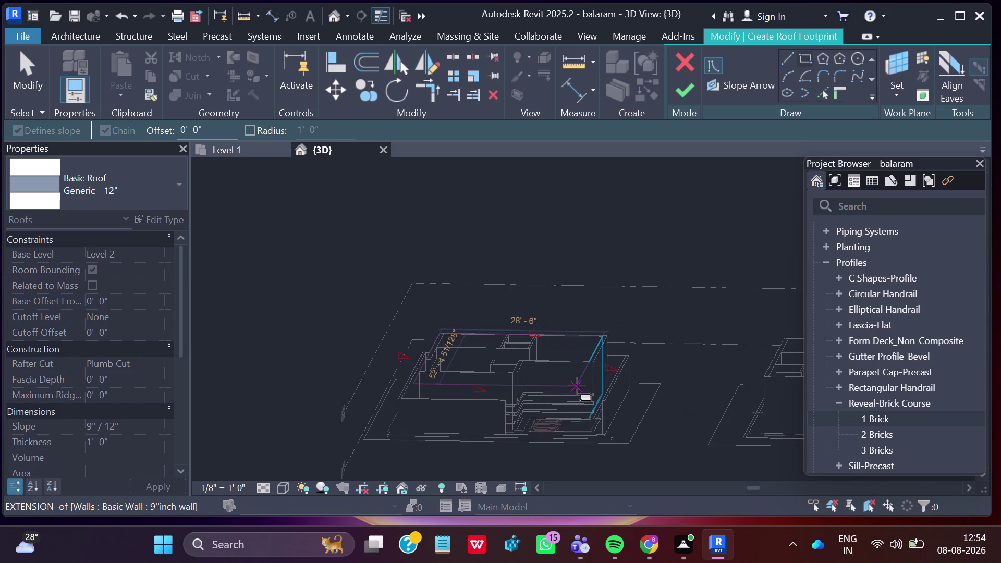
scroll(up, 3)
scroll(up, 3)
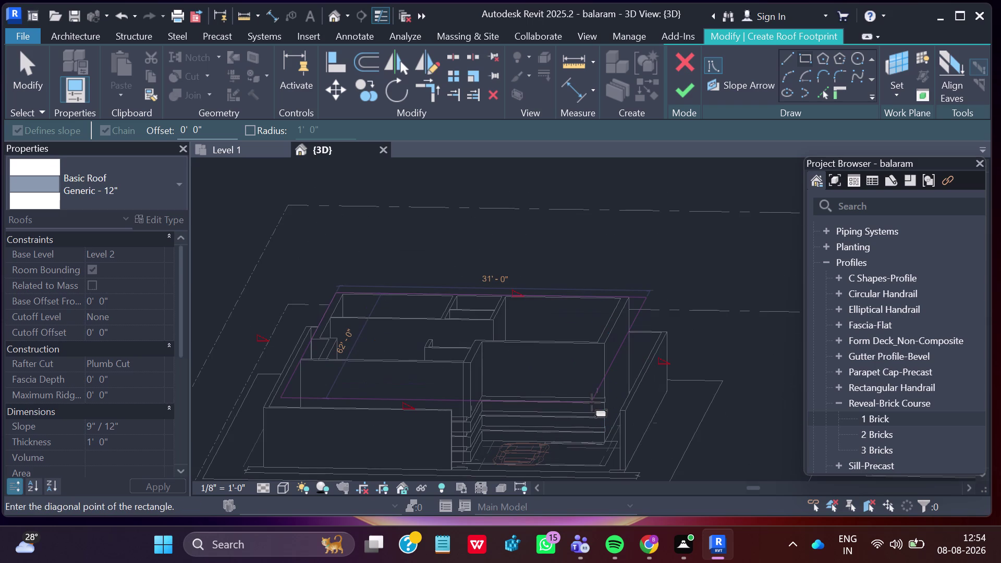
key(Escape)
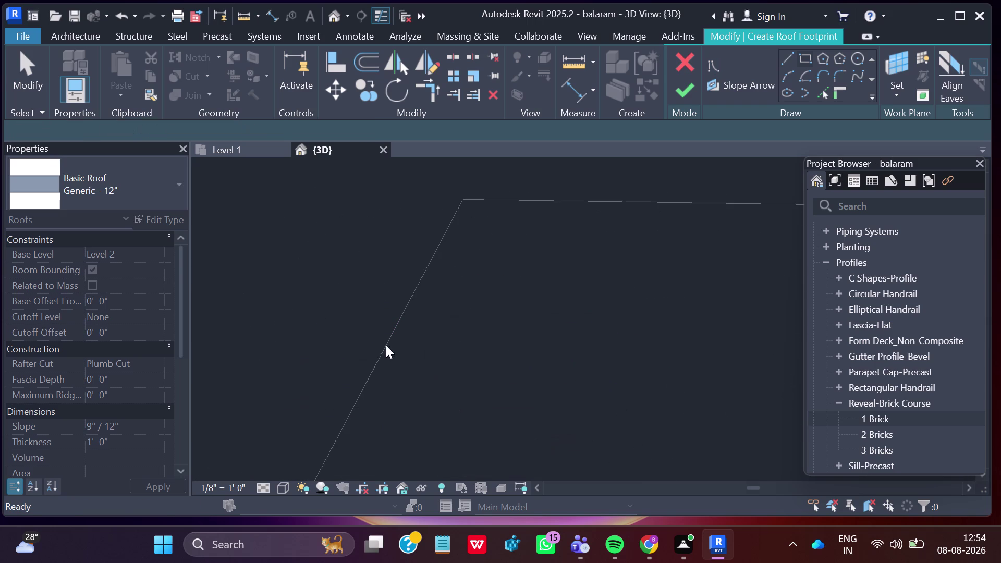
Return to the outer wall corner, retry the rectangle's first corner, and cancel again.
scroll(down, 3)
scroll(down, 3)
scroll(down, 3)
middle_drag(583, 426, 490, 215)
scroll(down, 3)
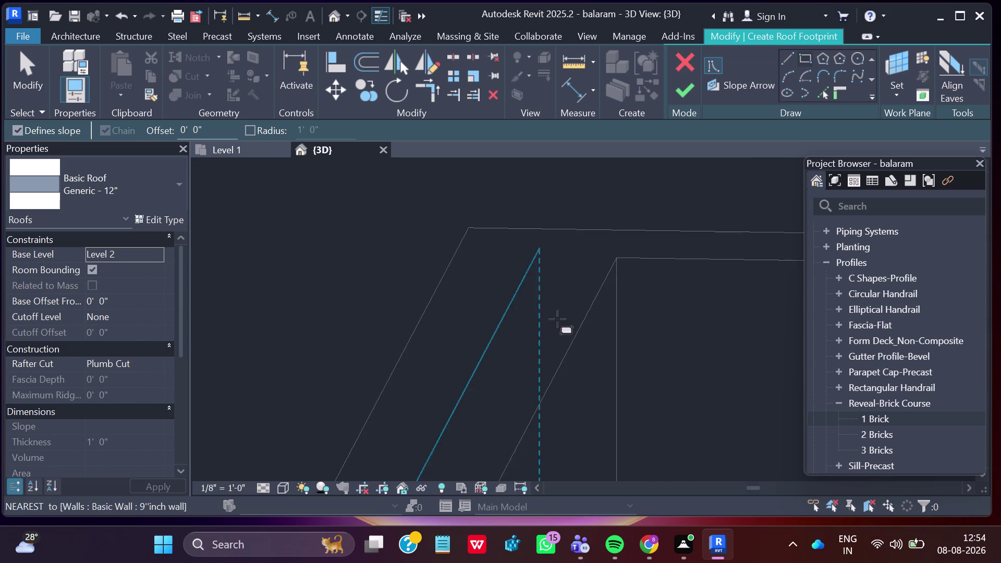
scroll(down, 3)
scroll(down, 3)
scroll(down, 3)
middle_drag(678, 408, 589, 319)
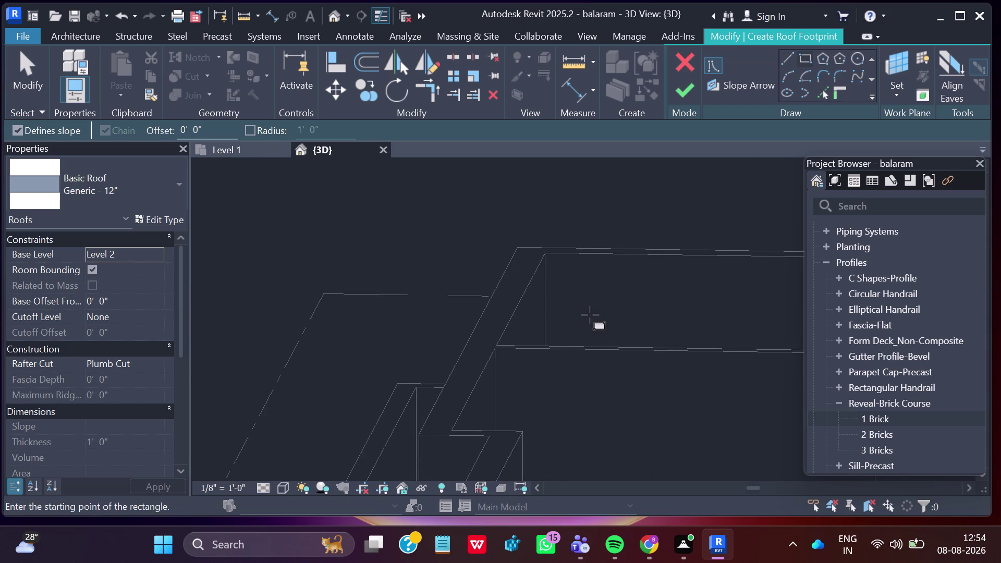
scroll(down, 3)
middle_drag(521, 369, 558, 382)
scroll(down, 3)
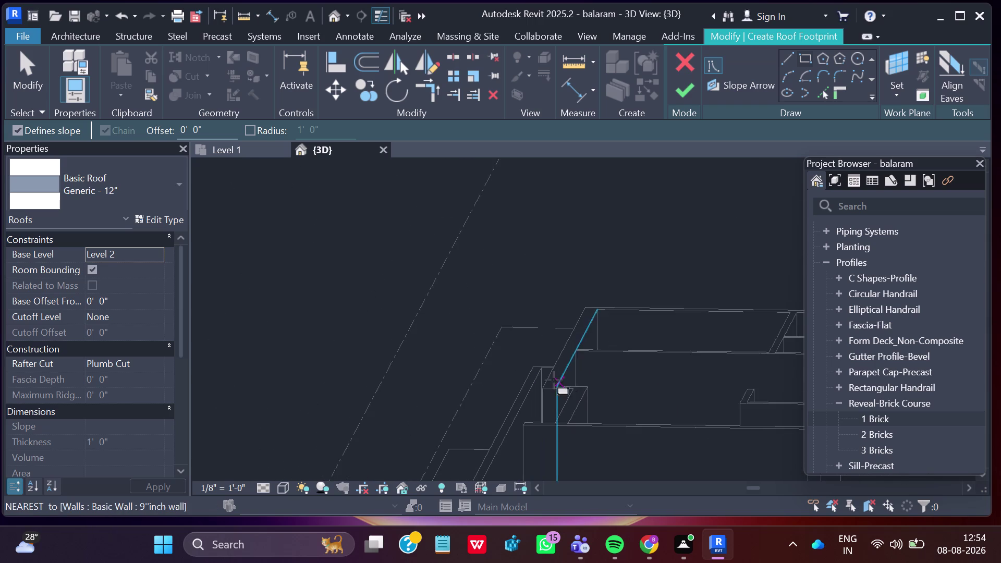
scroll(down, 3)
middle_drag(610, 447, 618, 378)
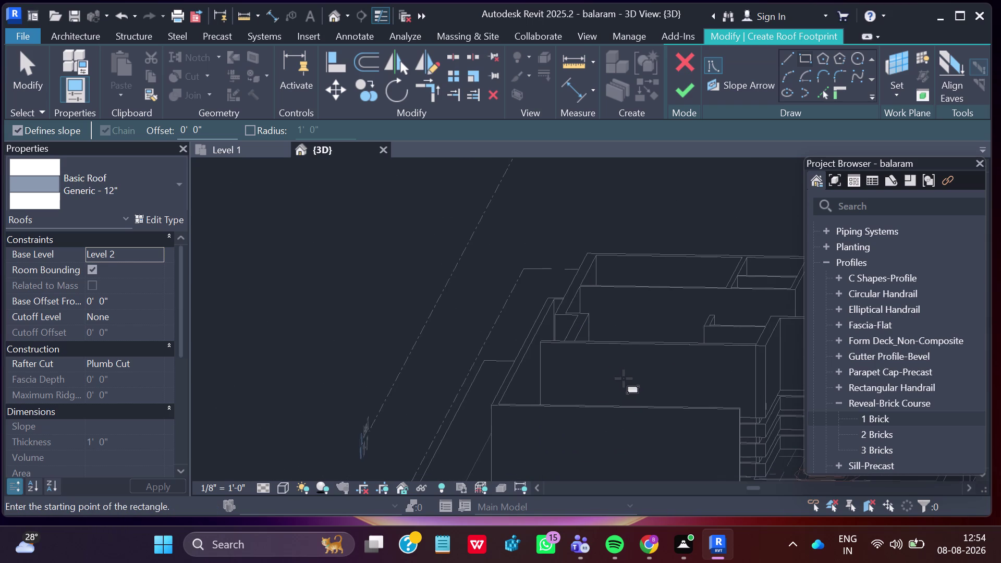
scroll(down, 3)
middle_drag(764, 363, 629, 405)
scroll(up, 3)
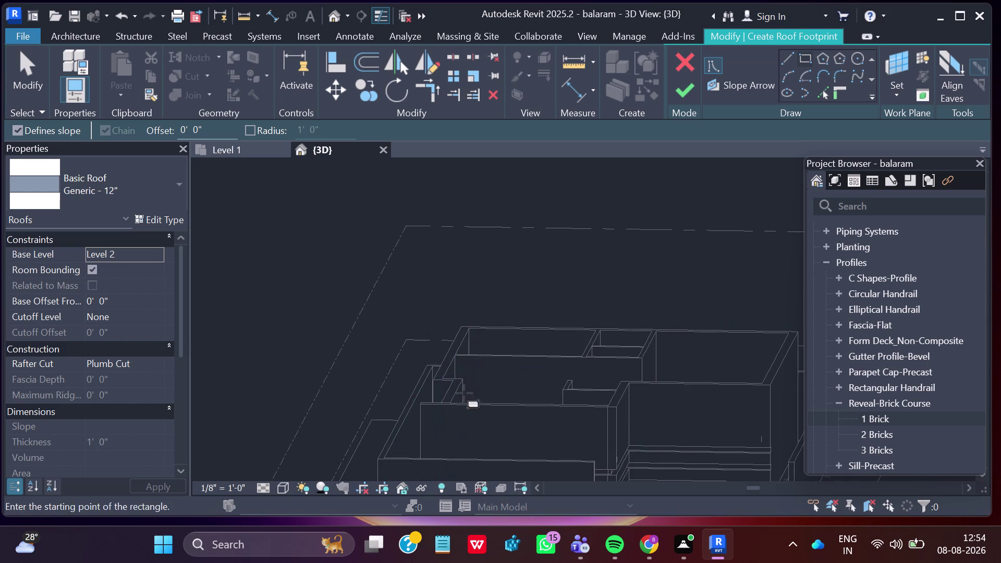
scroll(up, 3)
scroll(up, 3)
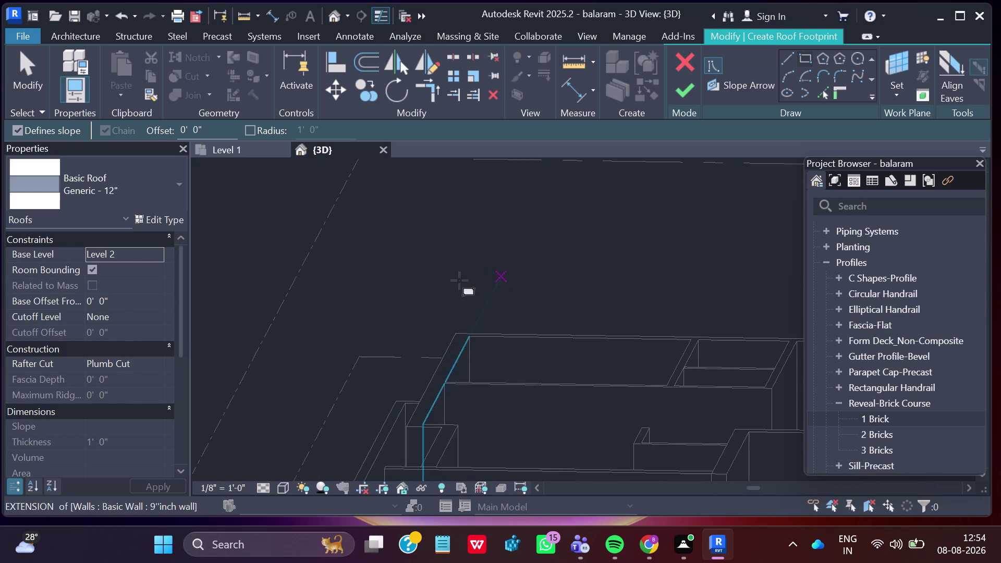
scroll(up, 3)
scroll(up, 3)
scroll(up, 3)
scroll(up, 3)
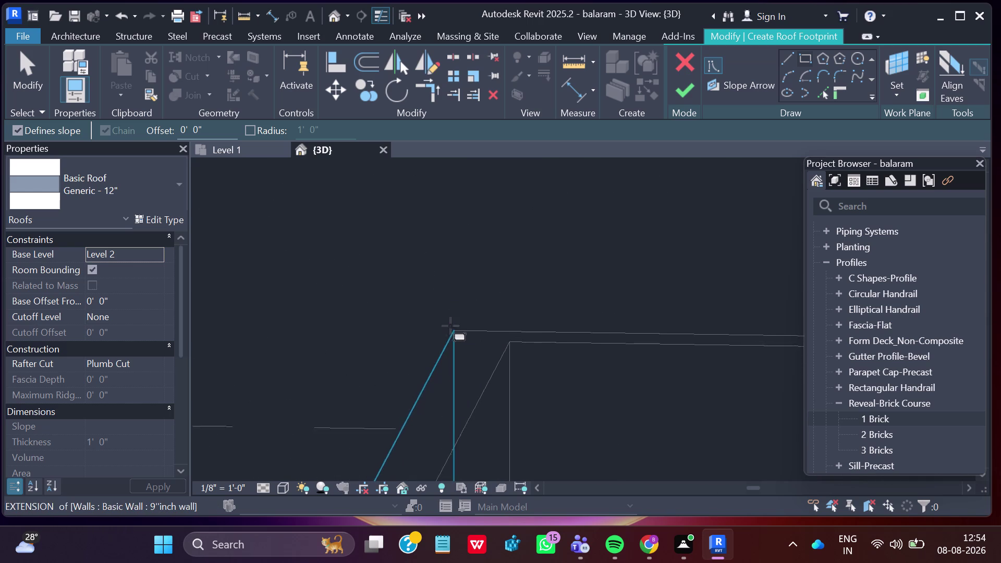
scroll(up, 3)
click(457, 335)
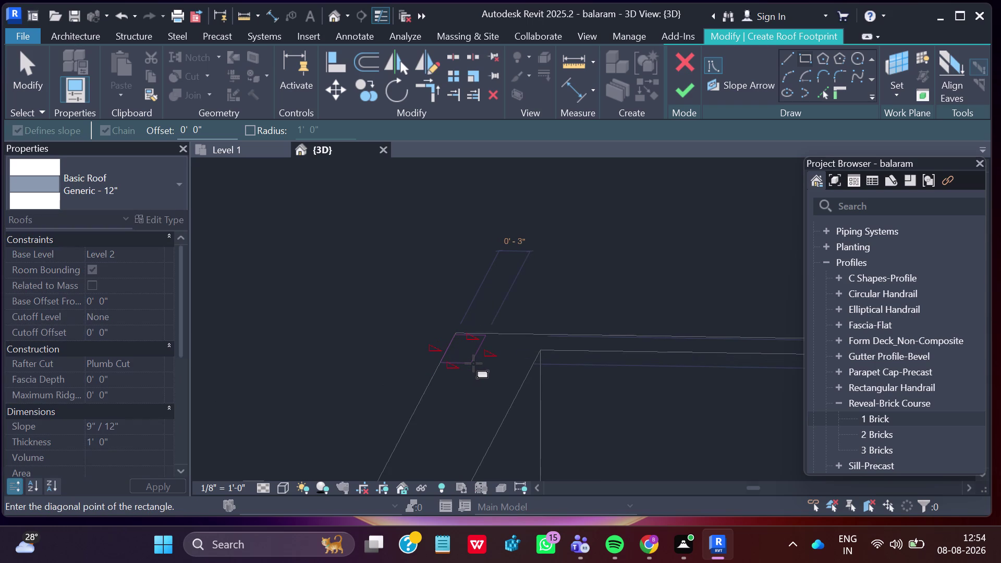
key(Escape)
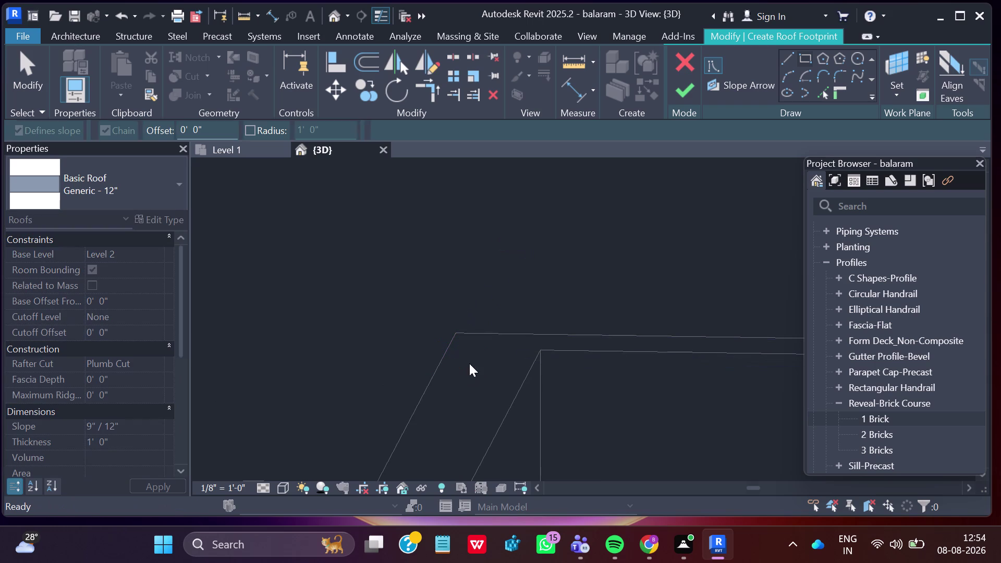
Zoom closer on the 9-inch wall top, retry the first corner, and cancel.
scroll(up, 3)
scroll(up, 3)
scroll(up, 3)
middle_click(476, 333)
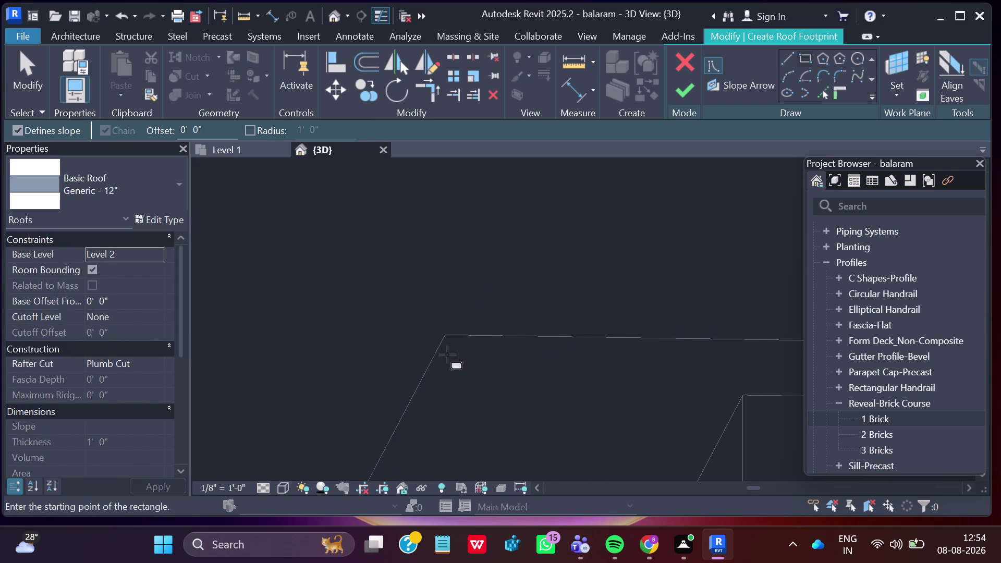
scroll(up, 3)
scroll(up, 3)
scroll(up, 3)
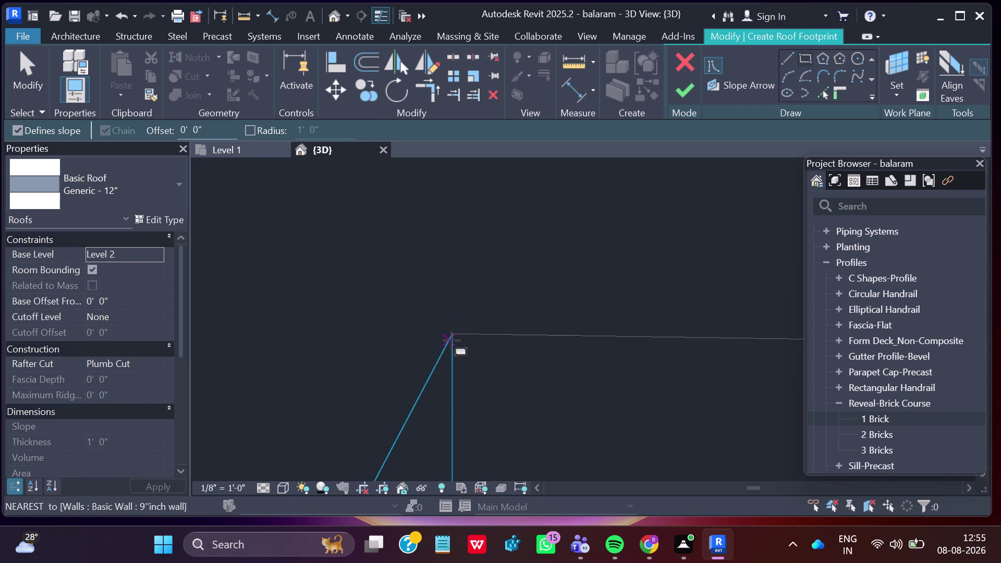
click(453, 332)
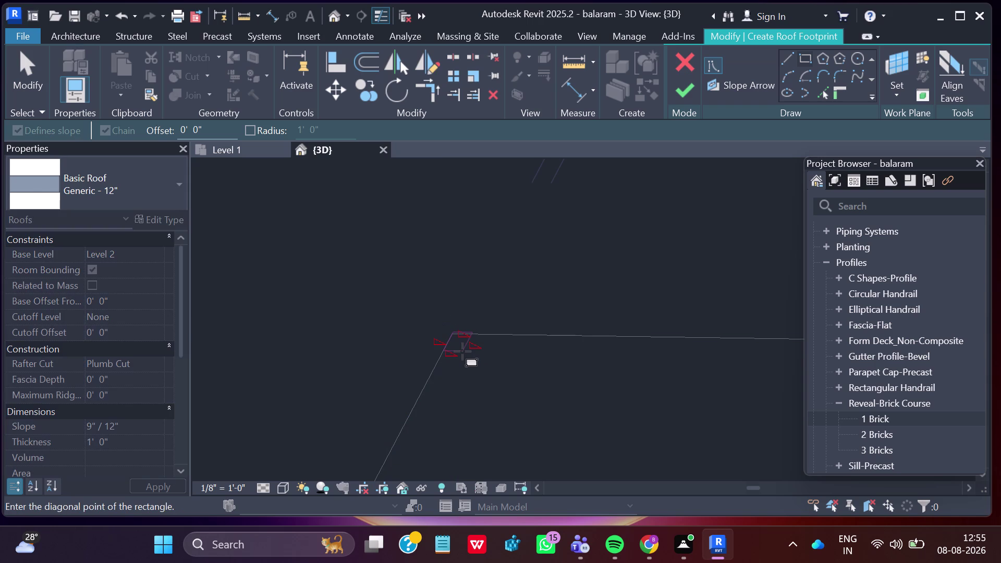
key(Escape)
scroll(up, 3)
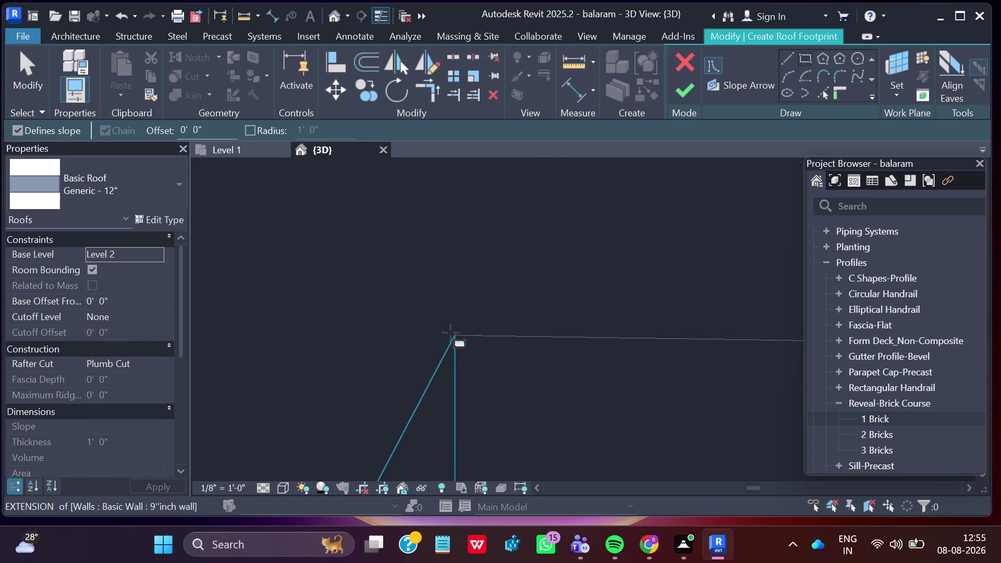
scroll(up, 3)
scroll(up, 3)
scroll(up, 3)
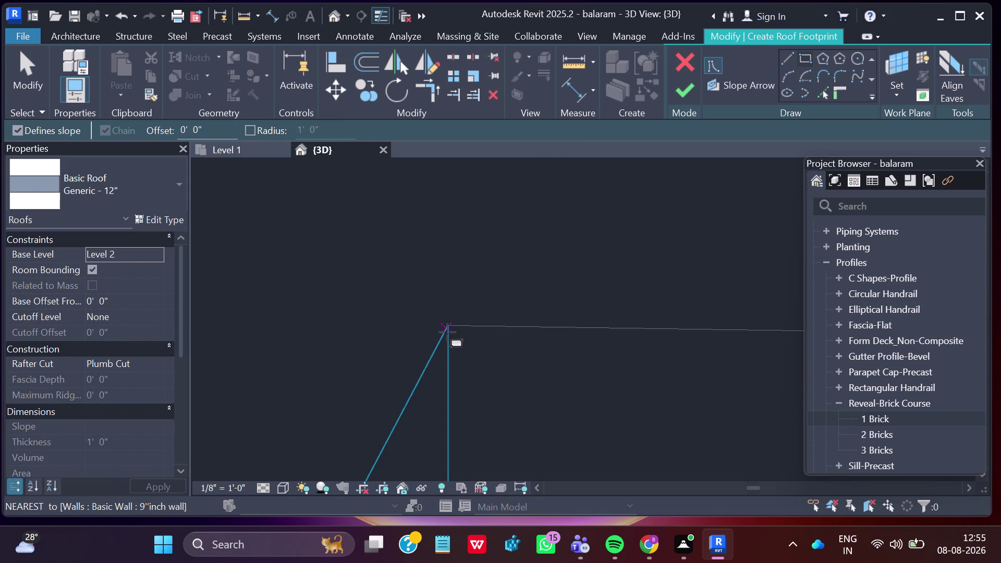
scroll(up, 3)
scroll(up, 3)
scroll(up, 3)
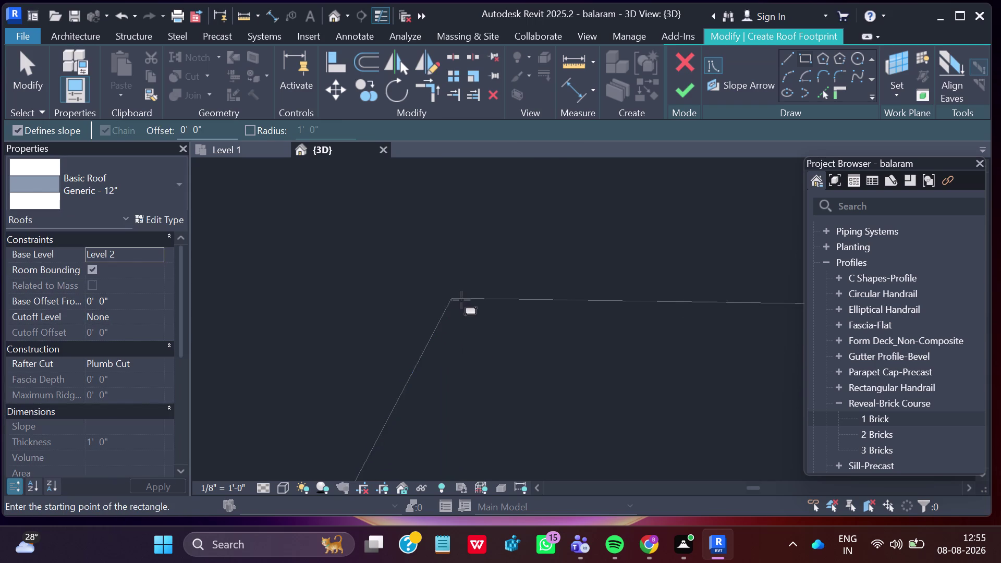
scroll(up, 3)
scroll(up, 3)
scroll(up, 3)
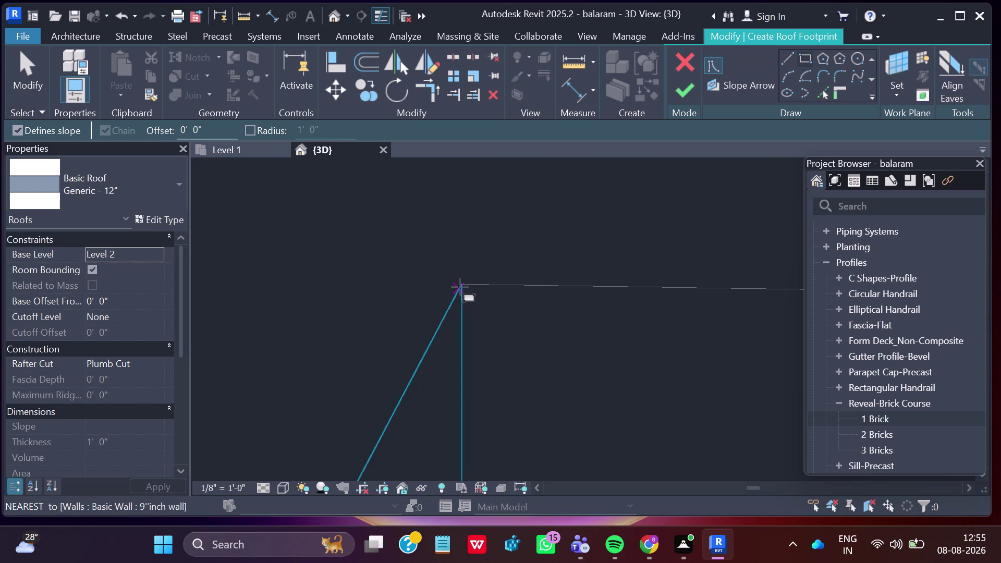
Draw the footprint rectangle from the building corner to the opposite wall intersection.
drag(460, 285, 463, 291)
scroll(down, 3)
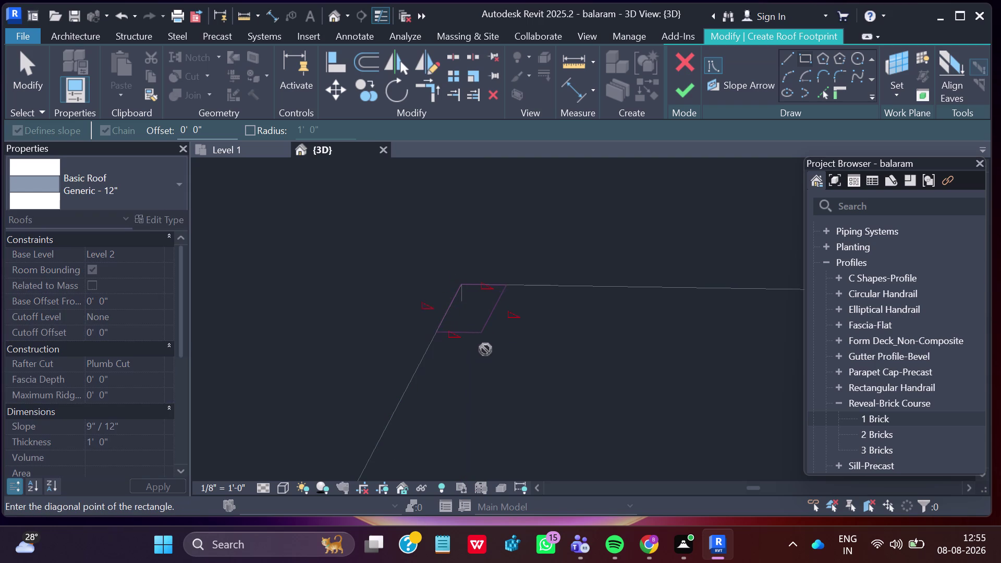
scroll(down, 3)
middle_drag(703, 440, 547, 343)
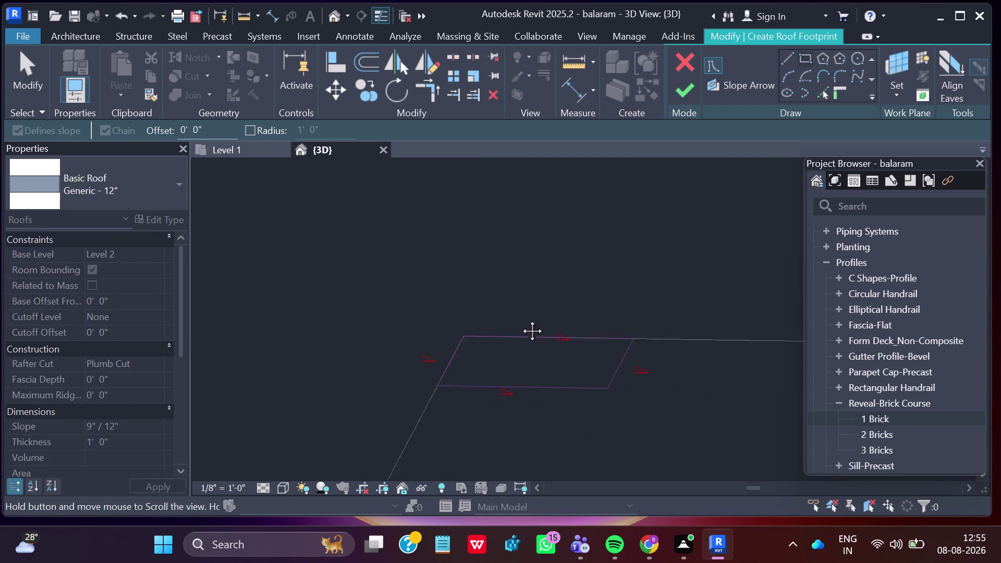
middle_drag(547, 344, 422, 239)
scroll(down, 3)
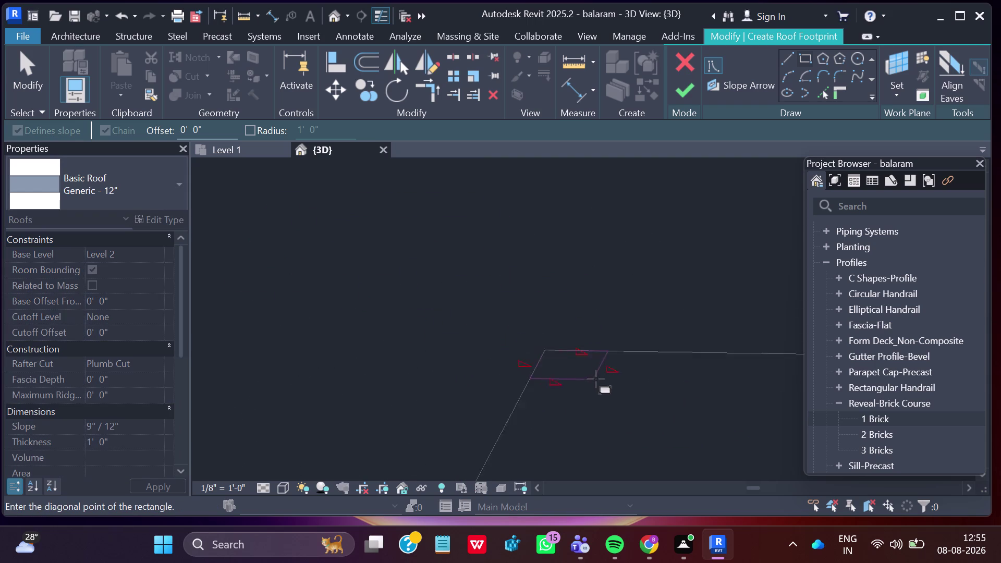
scroll(down, 3)
middle_drag(652, 444, 411, 200)
scroll(up, 3)
scroll(down, 3)
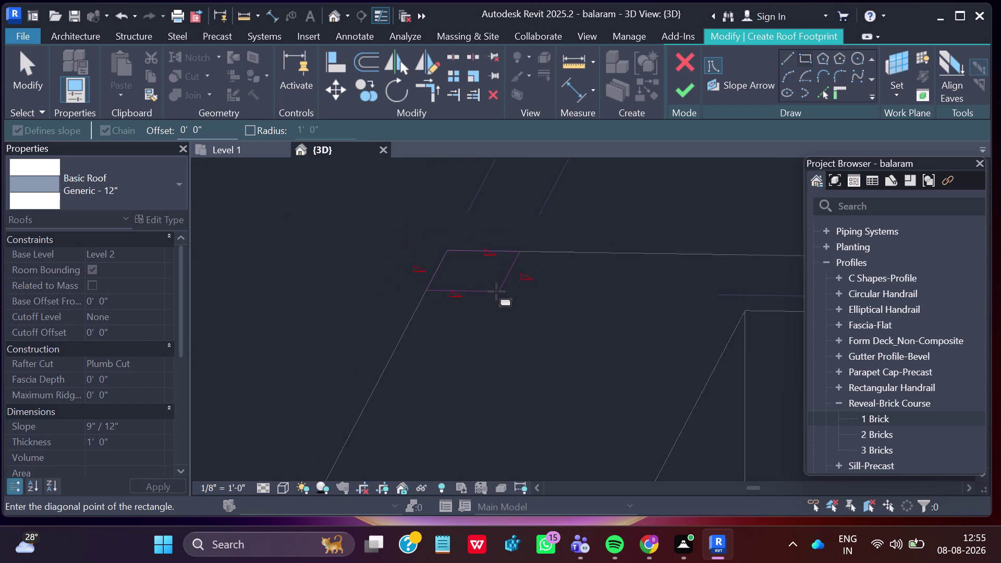
scroll(down, 3)
scroll(down, 3)
middle_drag(616, 435, 548, 247)
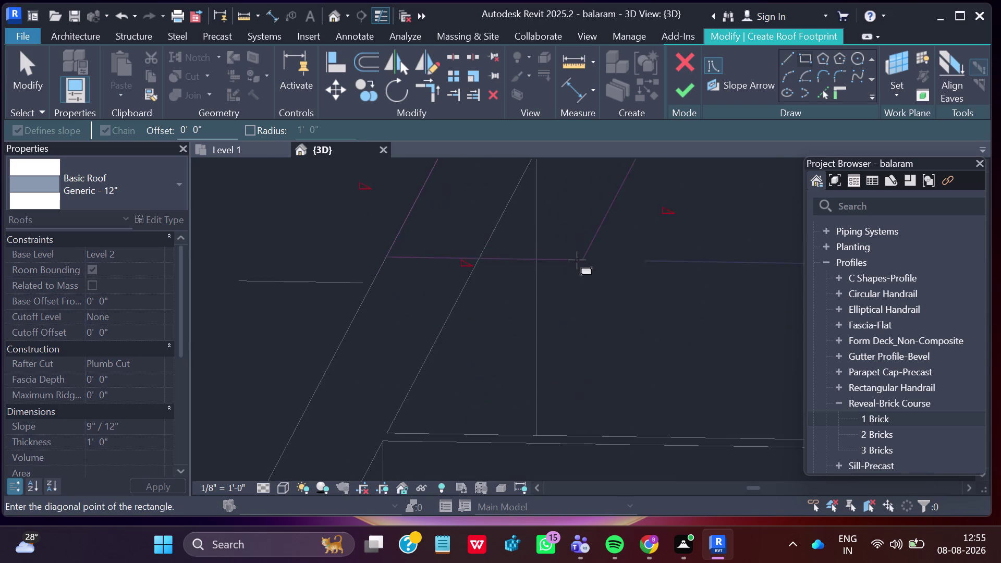
scroll(down, 3)
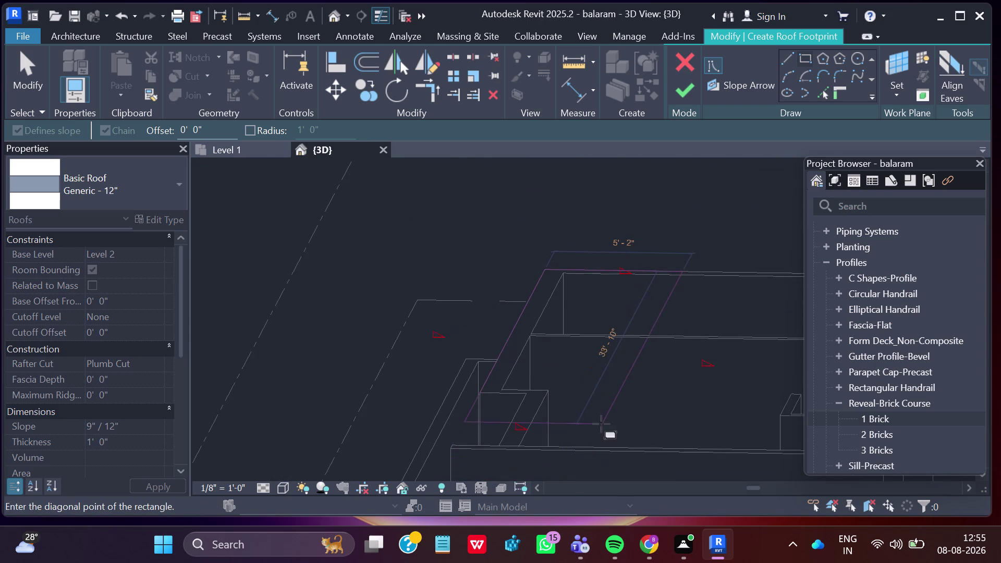
middle_drag(602, 424, 561, 324)
scroll(down, 3)
middle_drag(657, 345, 628, 354)
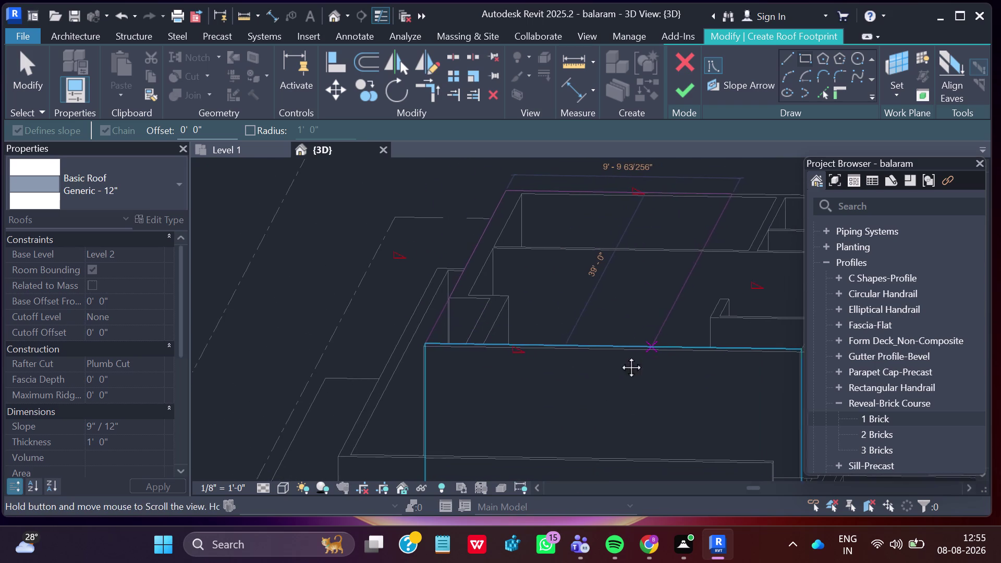
middle_drag(627, 354, 459, 360)
middle_drag(670, 373, 515, 366)
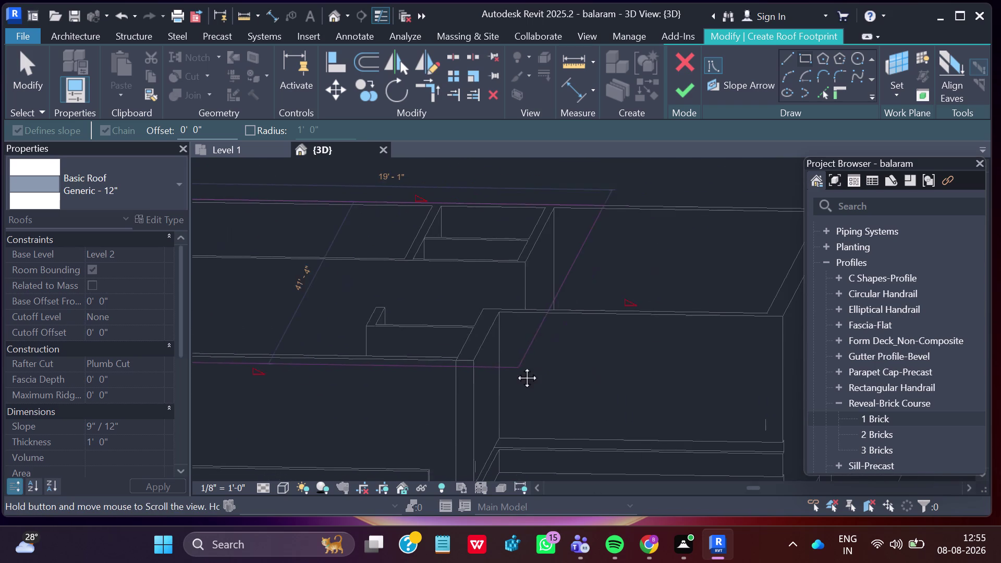
middle_drag(515, 366, 516, 366)
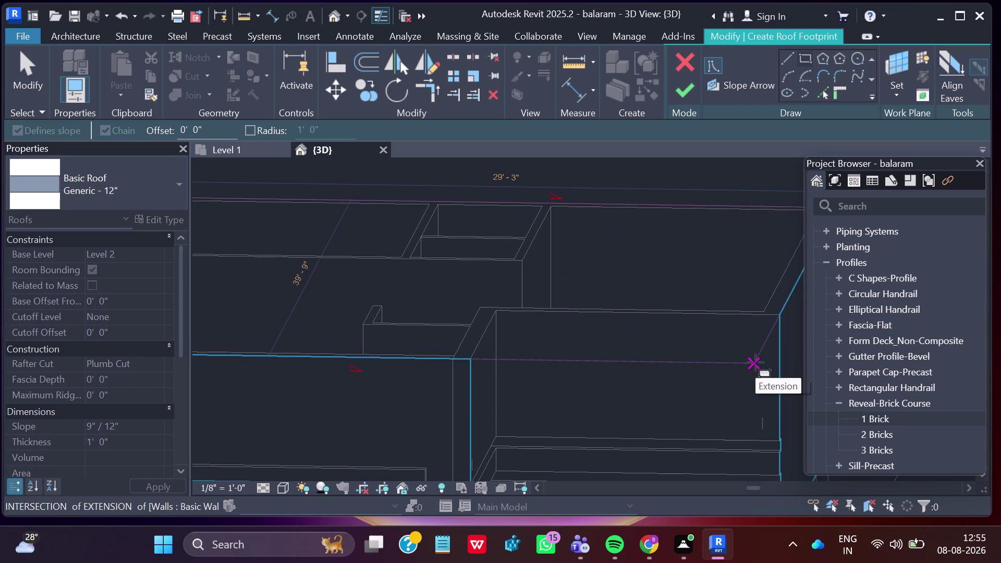
click(755, 362)
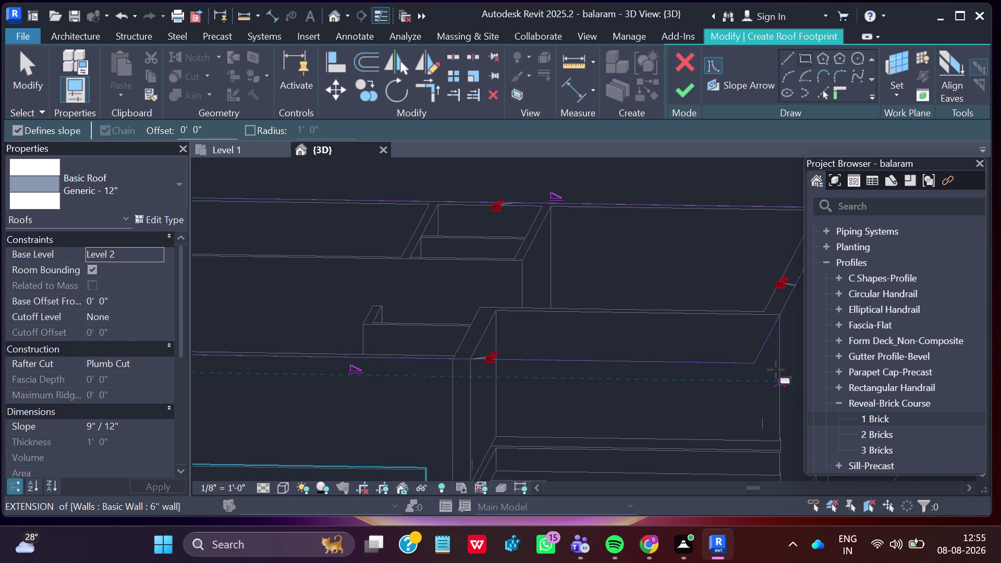
Exit the rectangle tool and finish the roof footprint sketch.
key(Escape)
scroll(down, 3)
scroll(down, 3)
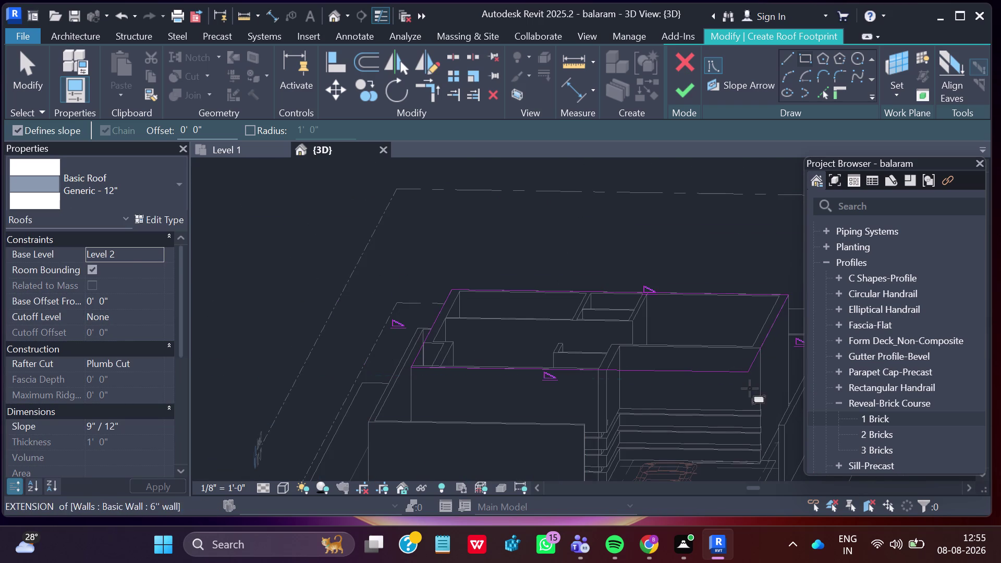
key(Escape)
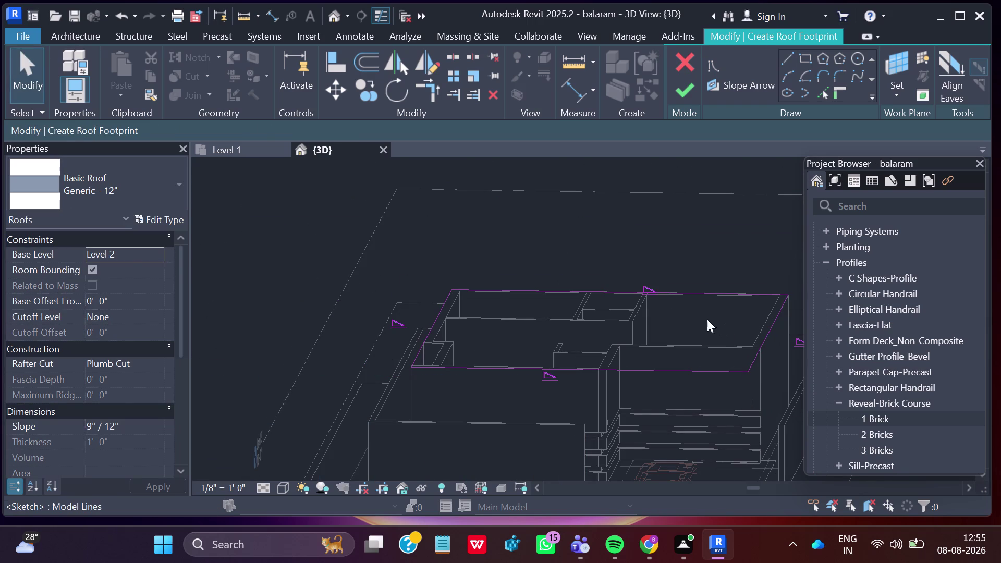
click(681, 90)
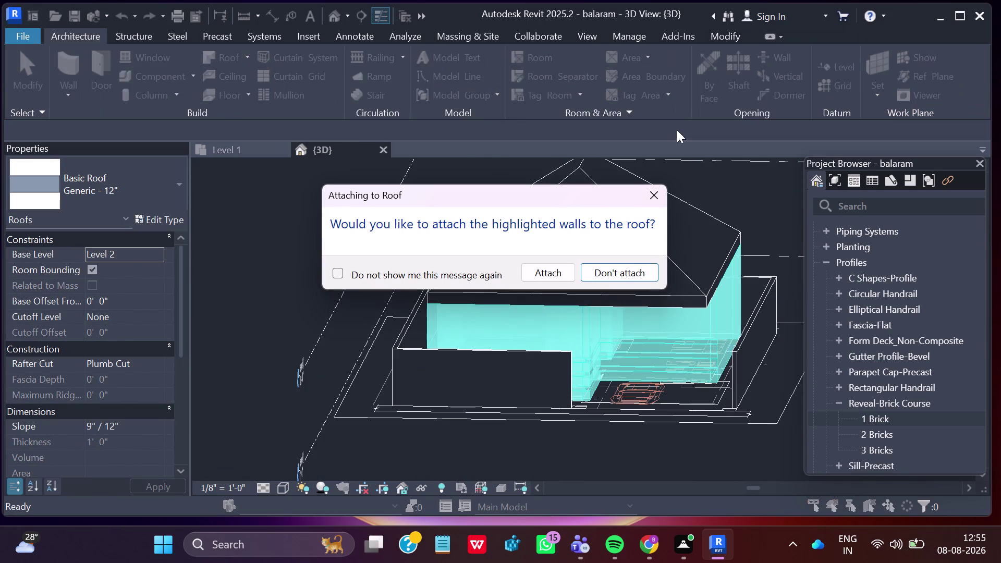
Answer the wall-attachment prompt, select the new hip roof, and delete it.
click(561, 269)
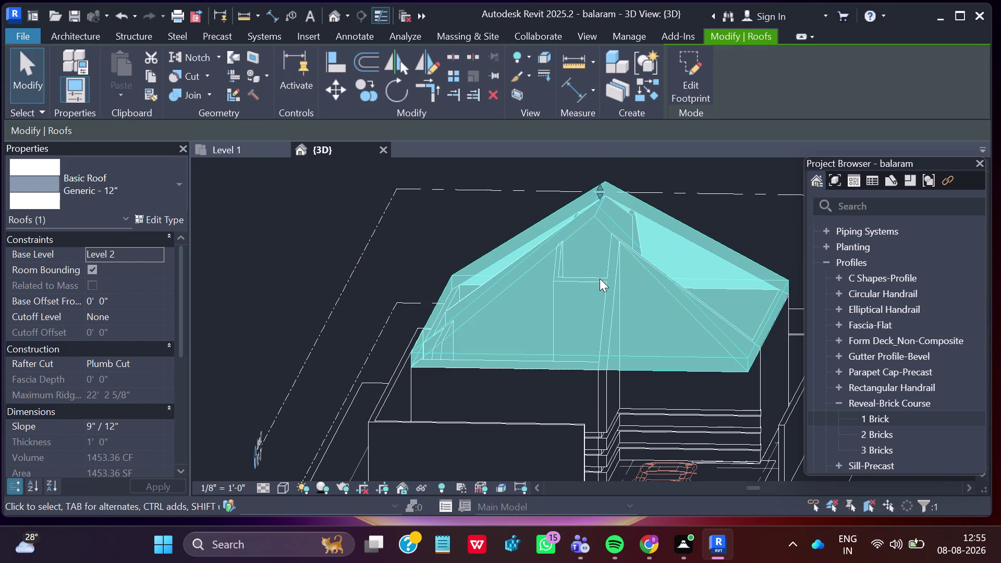
click(604, 263)
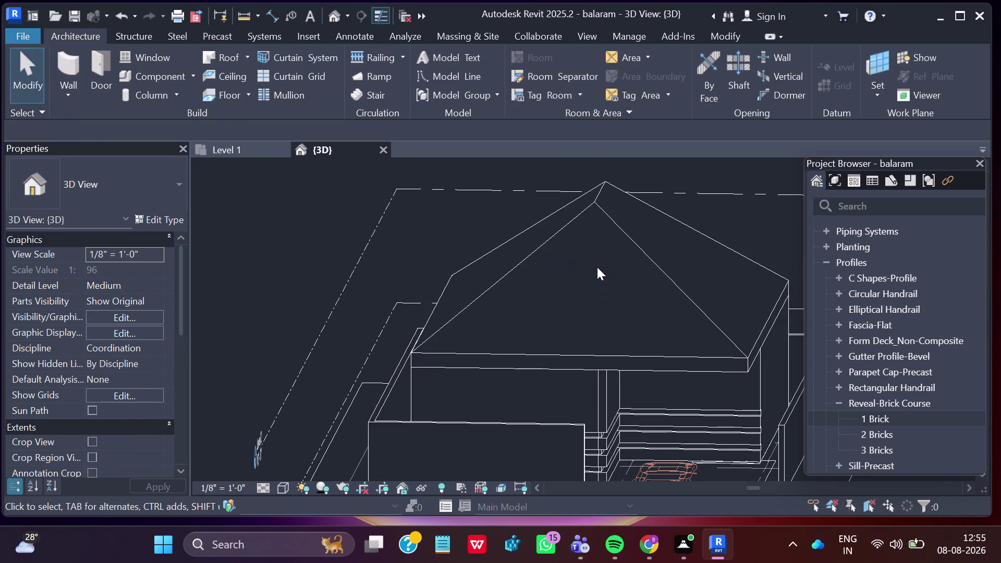
click(593, 227)
click(611, 217)
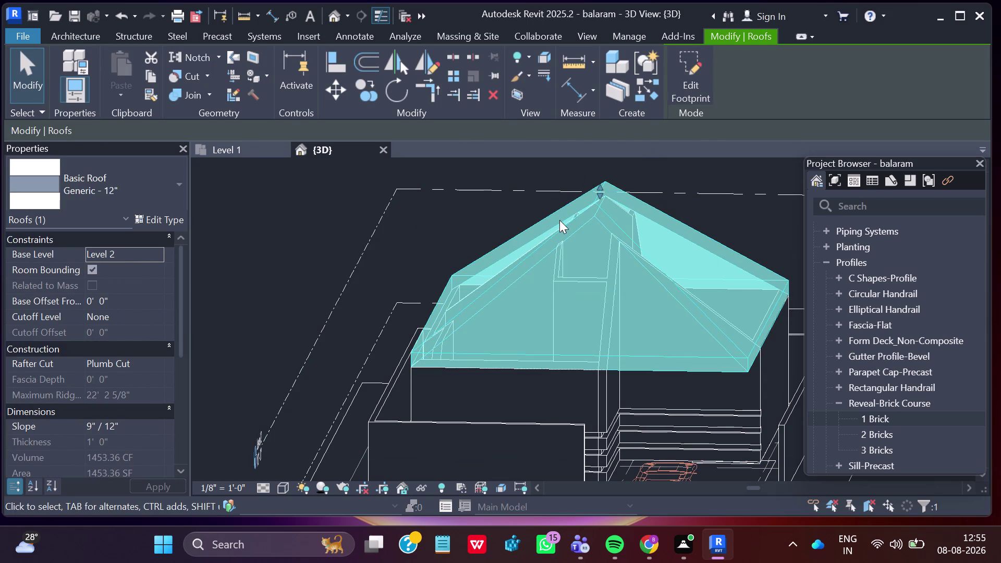
key(Delete)
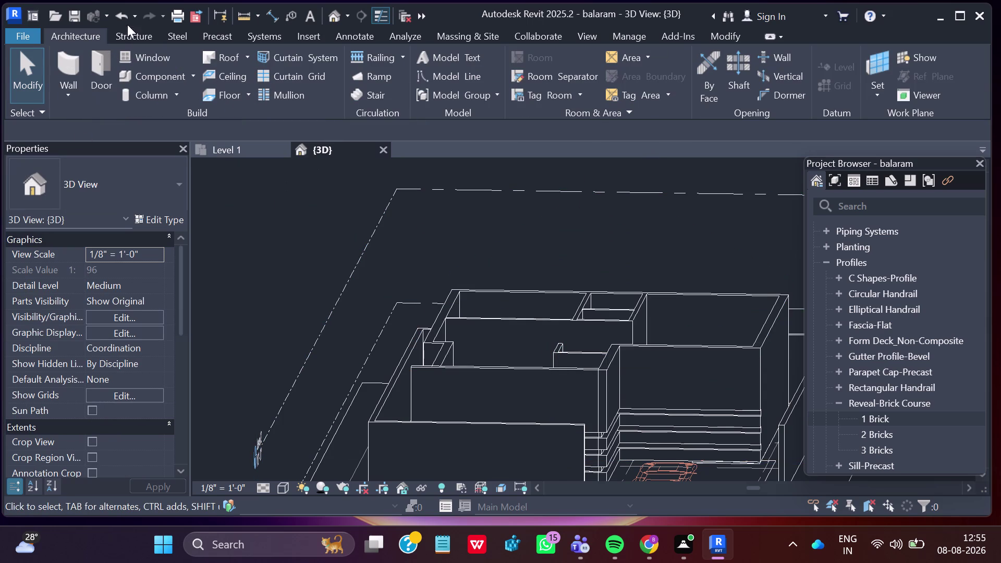
Start a new Roof by Footprint on Level 2 with edges not defining slope.
click(234, 58)
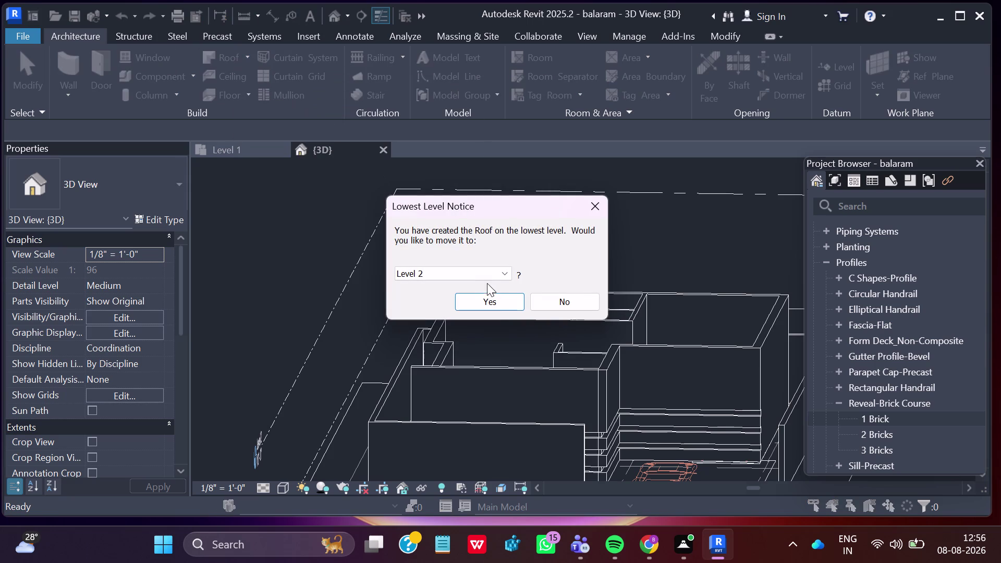
click(493, 306)
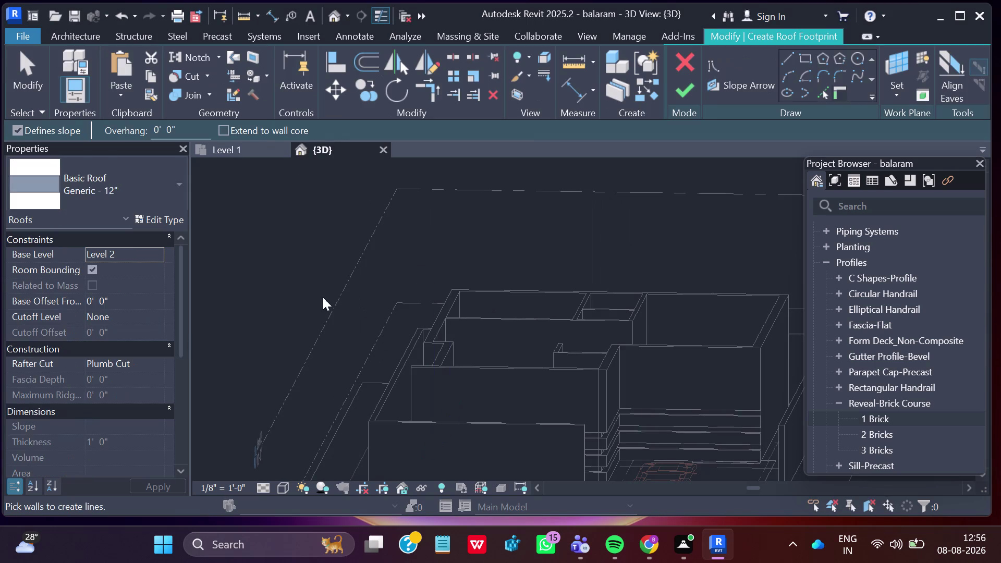
click(19, 130)
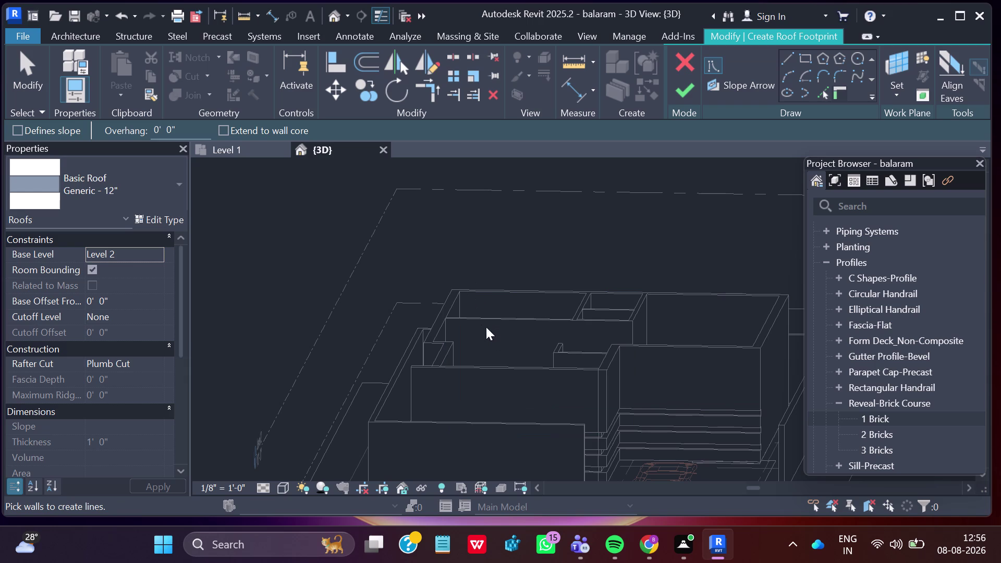
Choose the Rectangle draw tool and zoom in on the building corner.
scroll(up, 3)
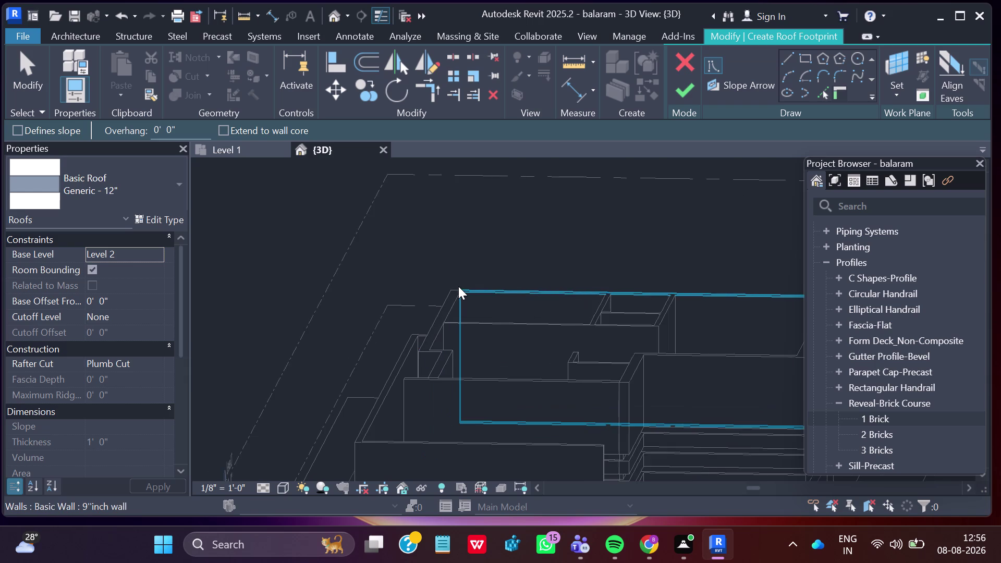
scroll(up, 3)
scroll(up, 3)
scroll(up, 3)
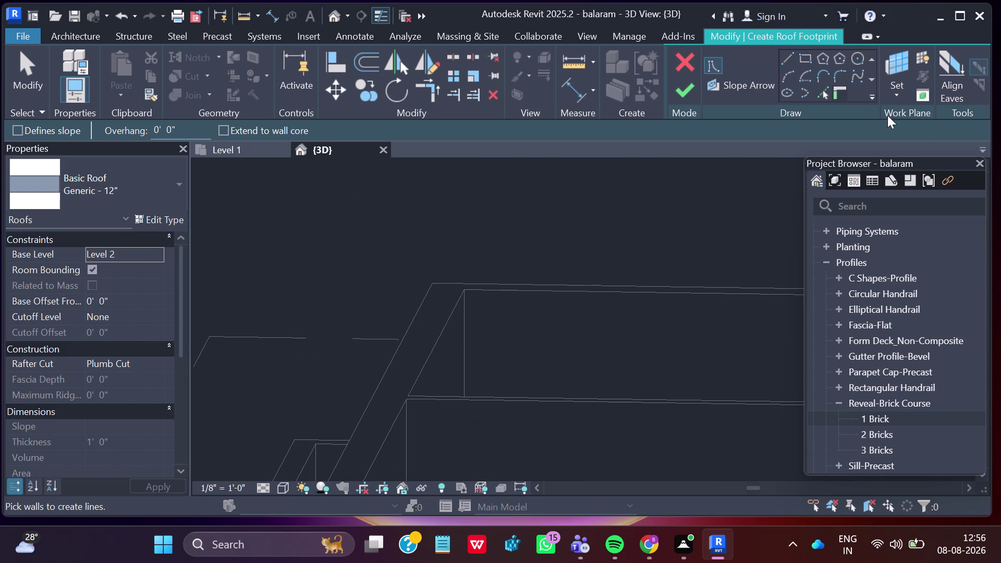
click(804, 59)
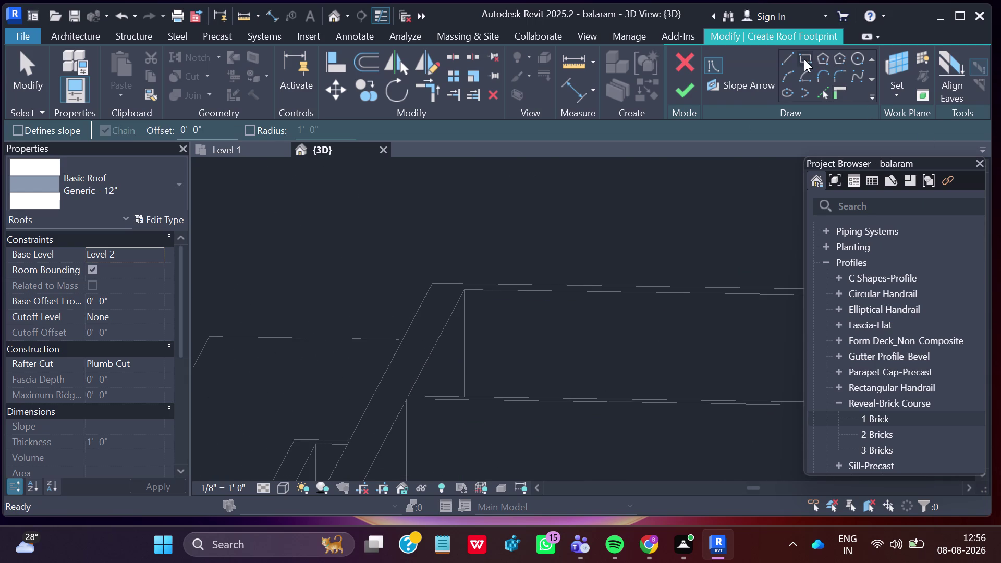
scroll(up, 3)
scroll(up, 3)
scroll(up, 3)
scroll(up, 3)
scroll(up, 3)
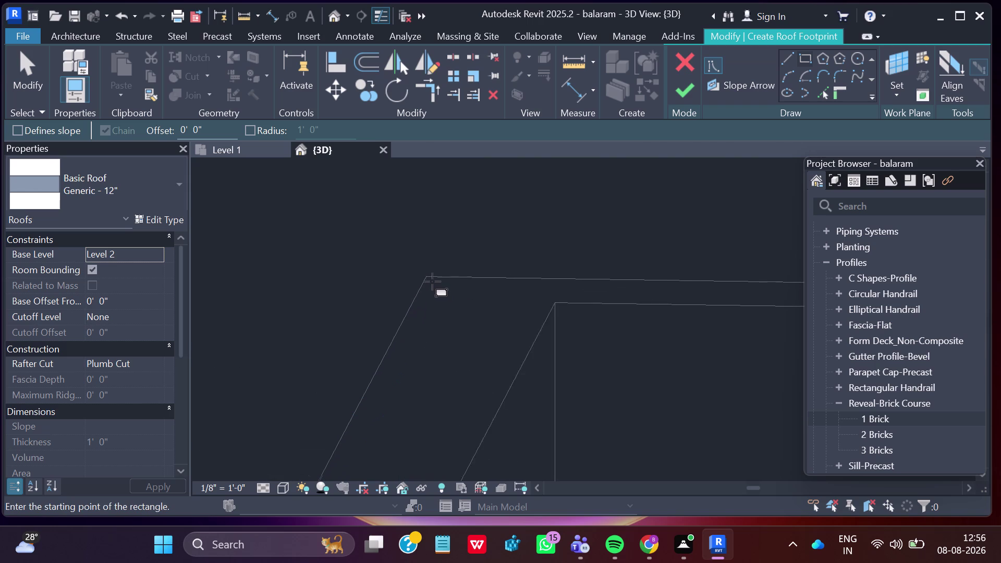
scroll(up, 3)
scroll(up, 3)
scroll(up, 3)
scroll(up, 3)
scroll(up, 3)
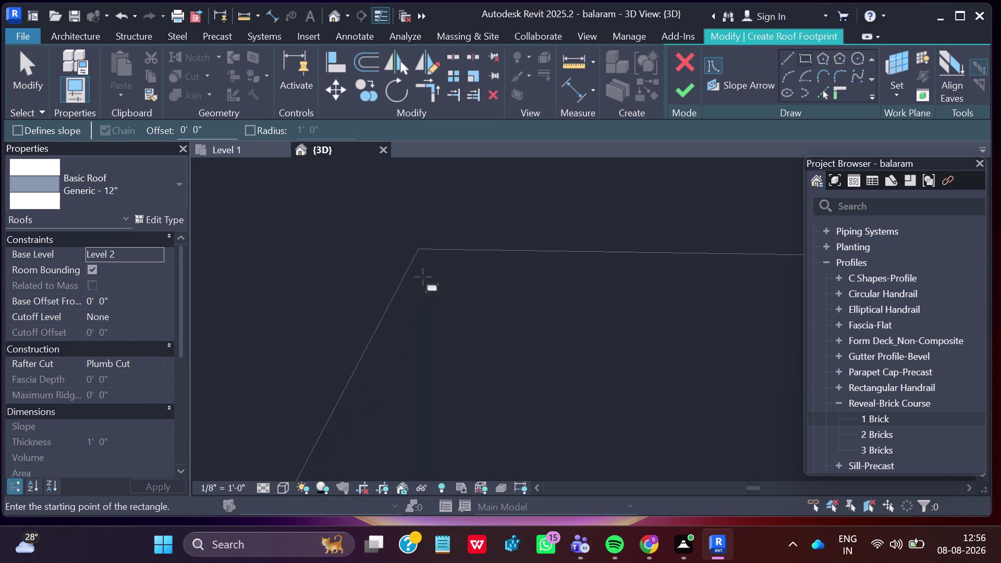
Draw the rectangle from the building corner to the far corner around the outer walls.
click(417, 249)
scroll(down, 3)
scroll(down, 3)
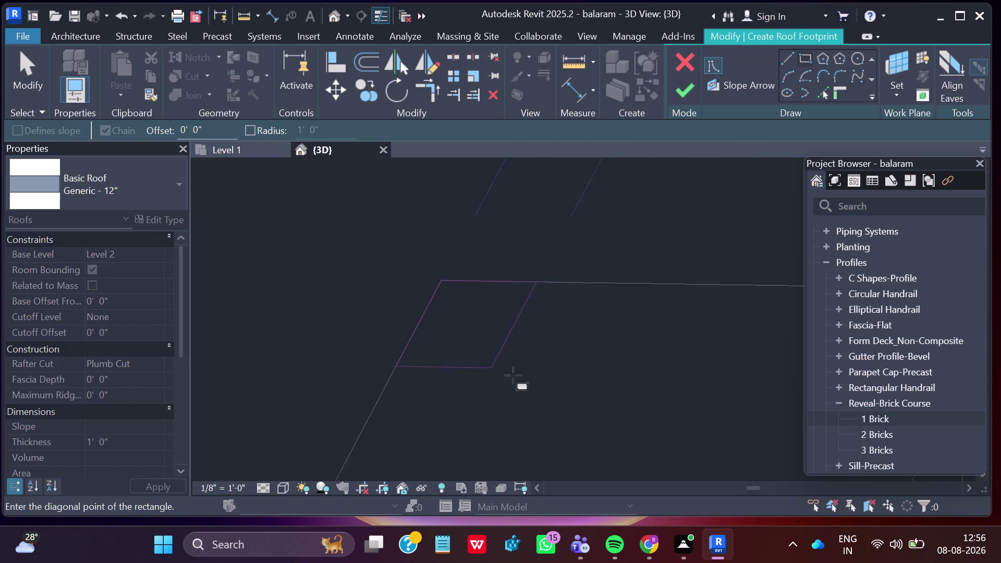
scroll(down, 3)
scroll(down, 3)
scroll(down, 3)
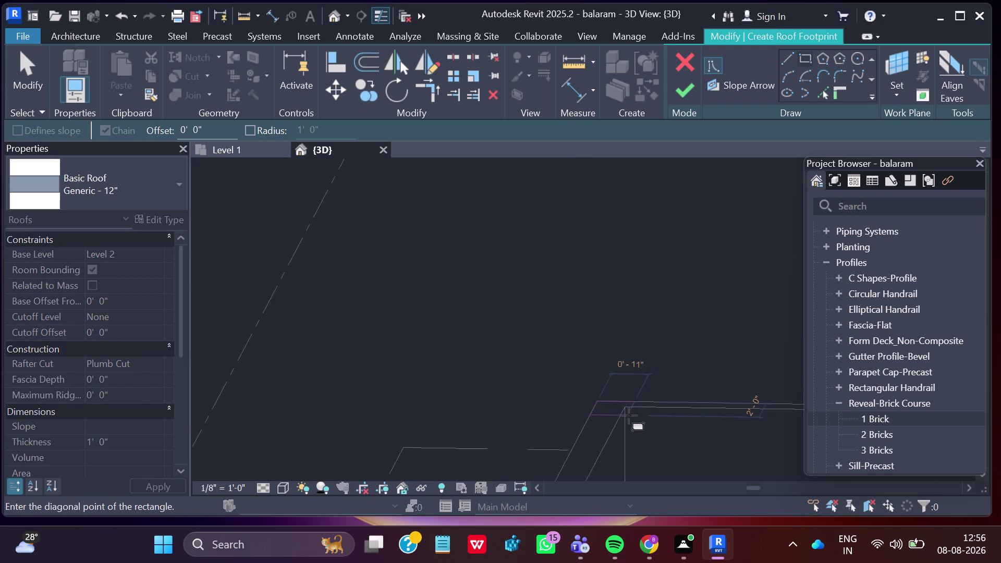
scroll(down, 3)
middle_drag(638, 431, 518, 261)
scroll(down, 3)
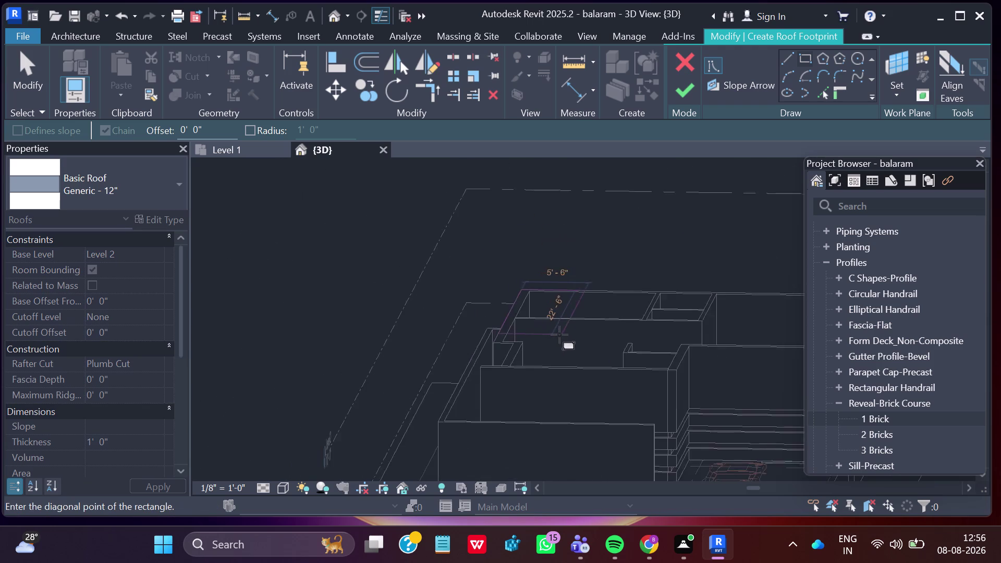
scroll(down, 3)
scroll(up, 3)
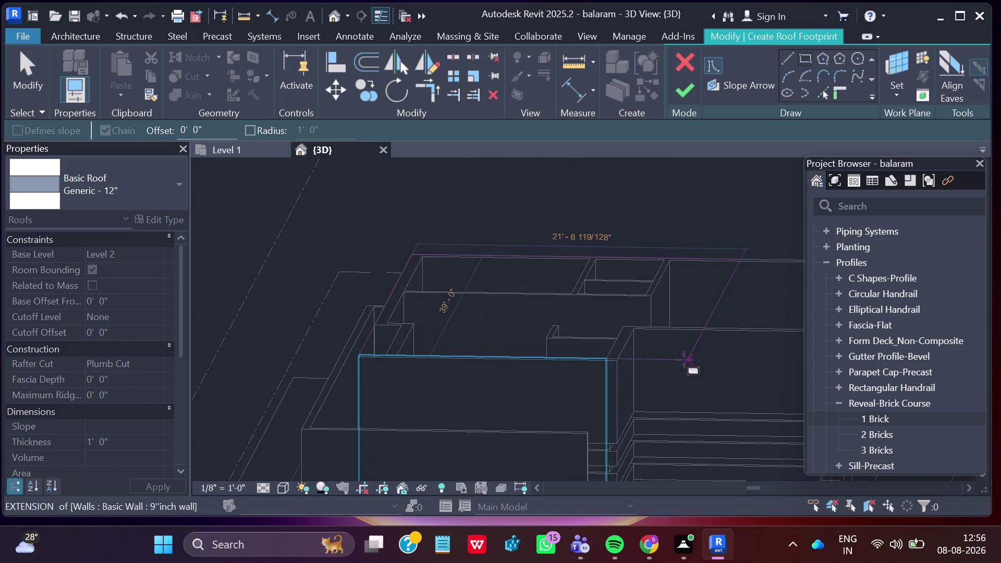
scroll(up, 3)
middle_drag(732, 394, 524, 347)
scroll(down, 3)
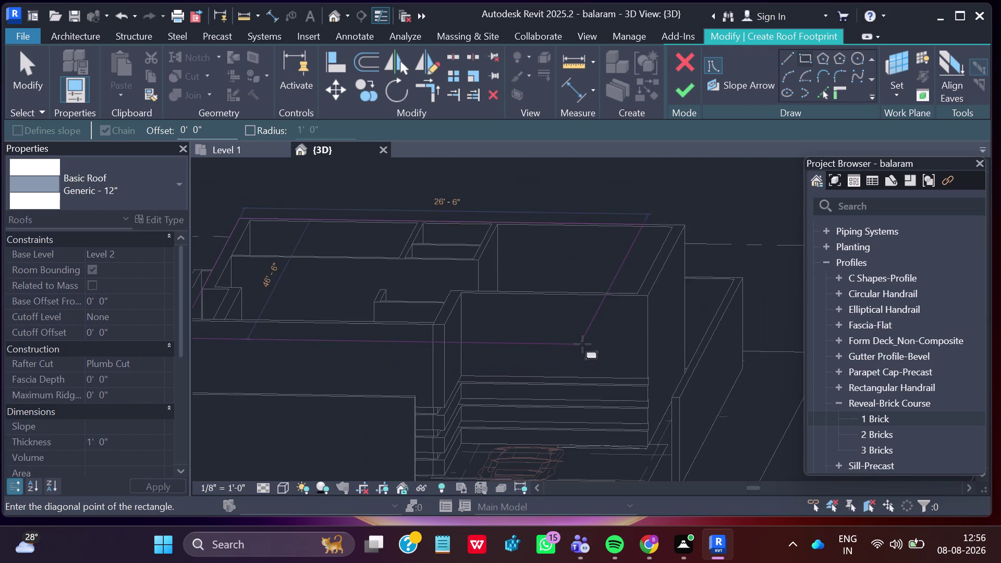
scroll(down, 3)
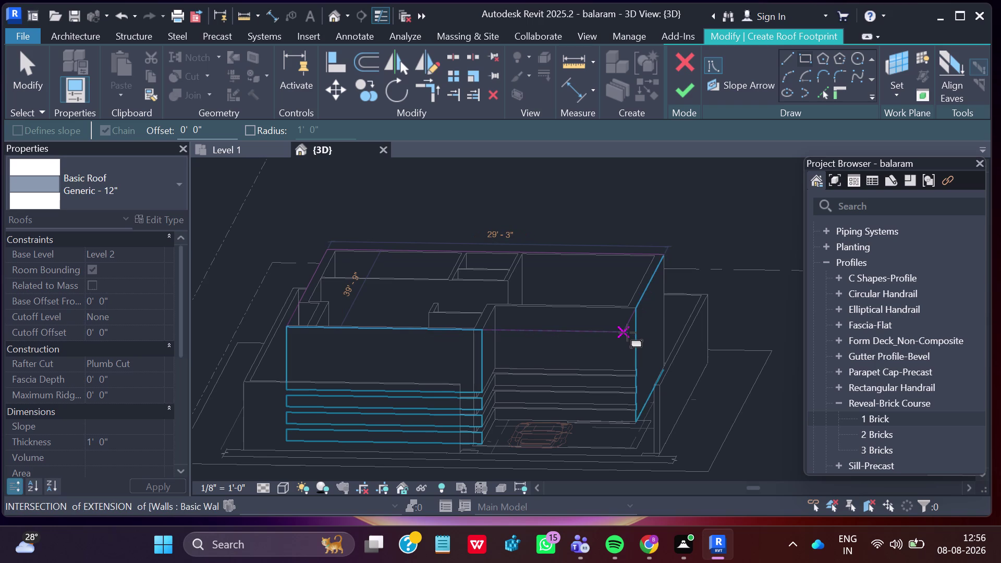
click(628, 332)
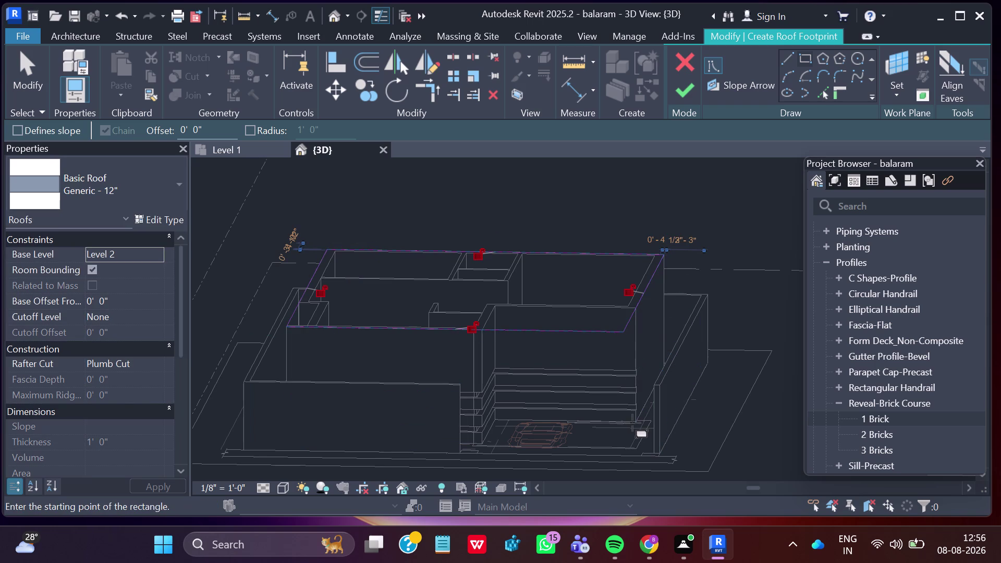
Exit the rectangle tool and finish the roof sketch.
key(Escape)
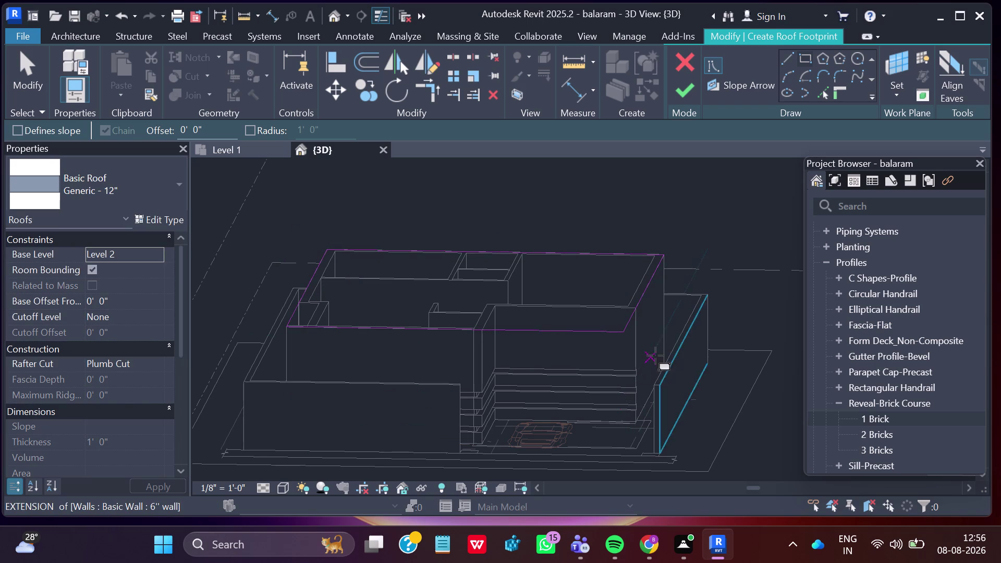
key(Escape)
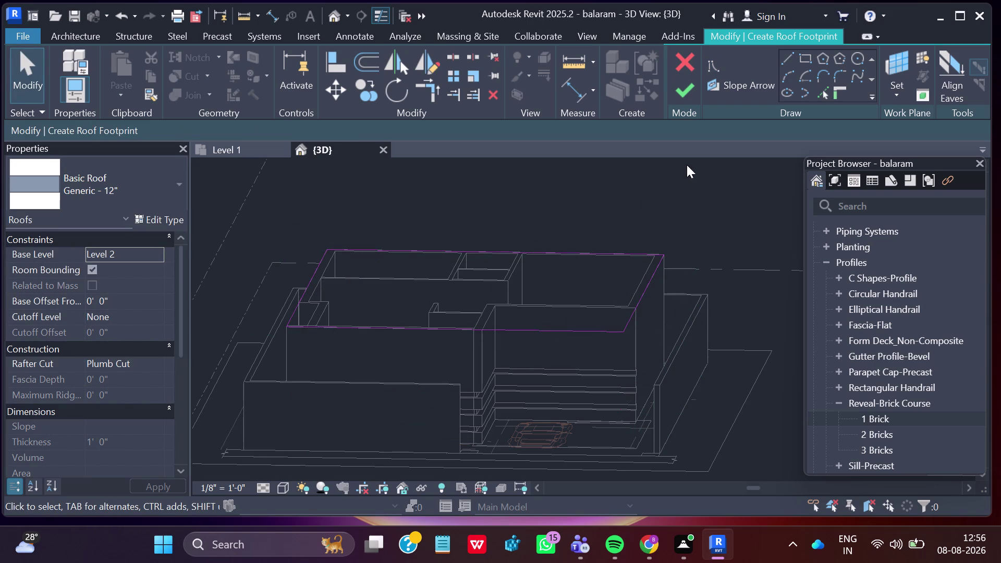
click(686, 92)
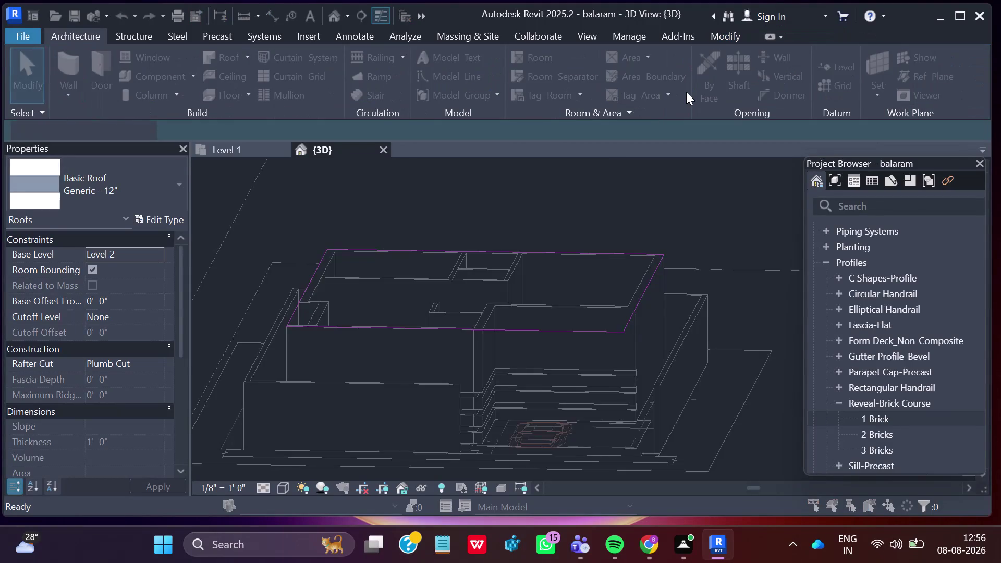
Finish the flat 12-inch roof, clear the selection, and set the Visual Style to Shaded.
click(545, 276)
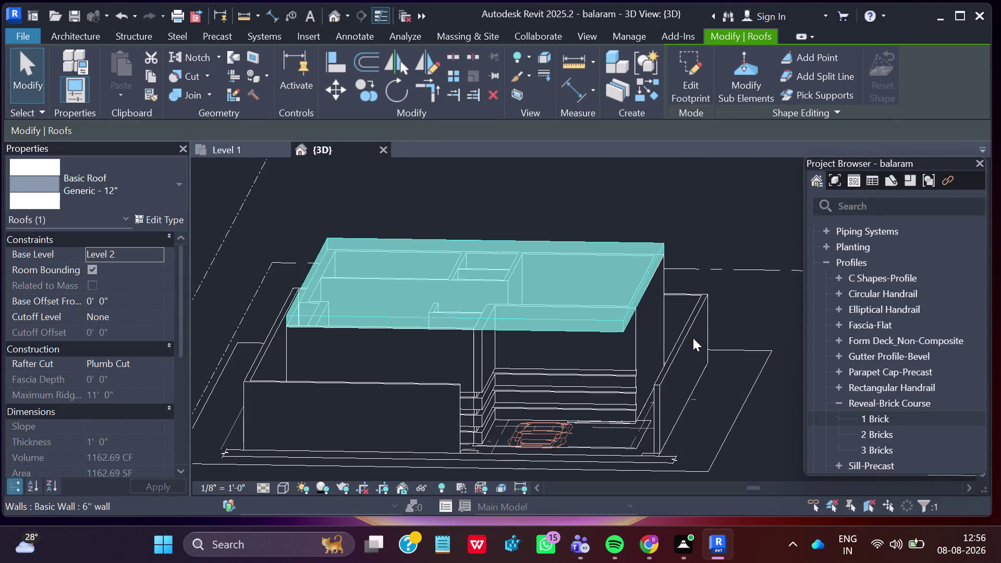
key(Escape)
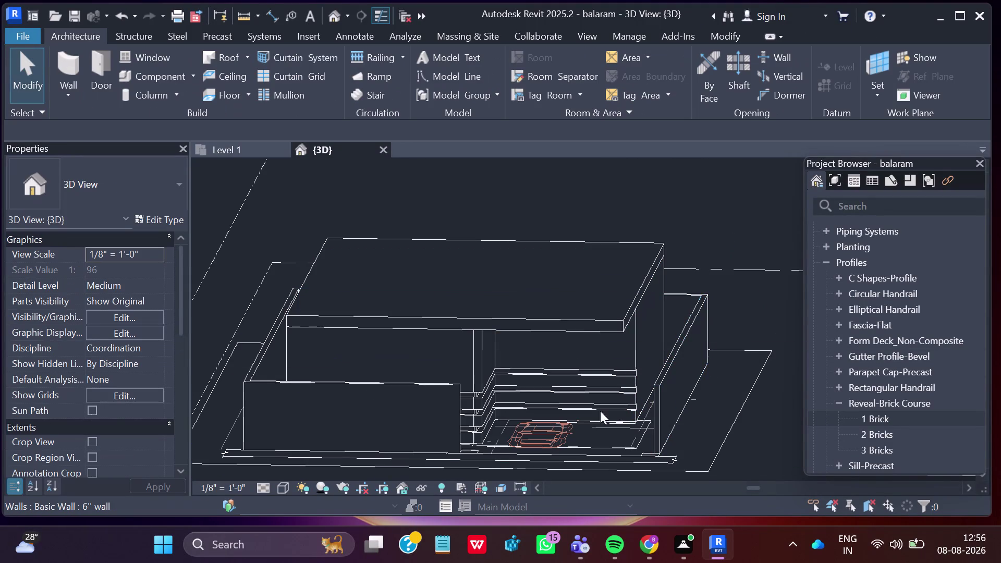
scroll(down, 3)
scroll(down, 3)
scroll(up, 3)
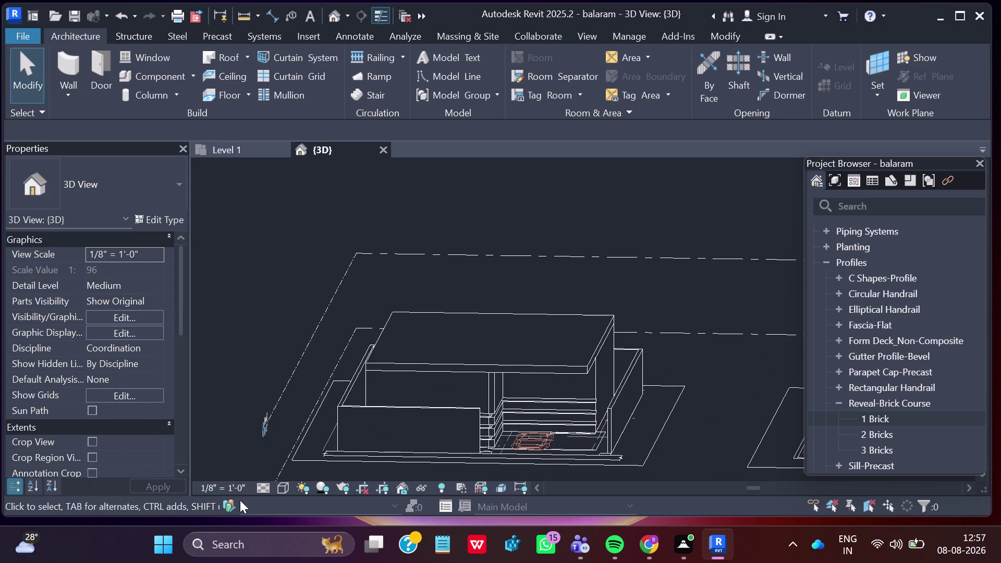
click(277, 485)
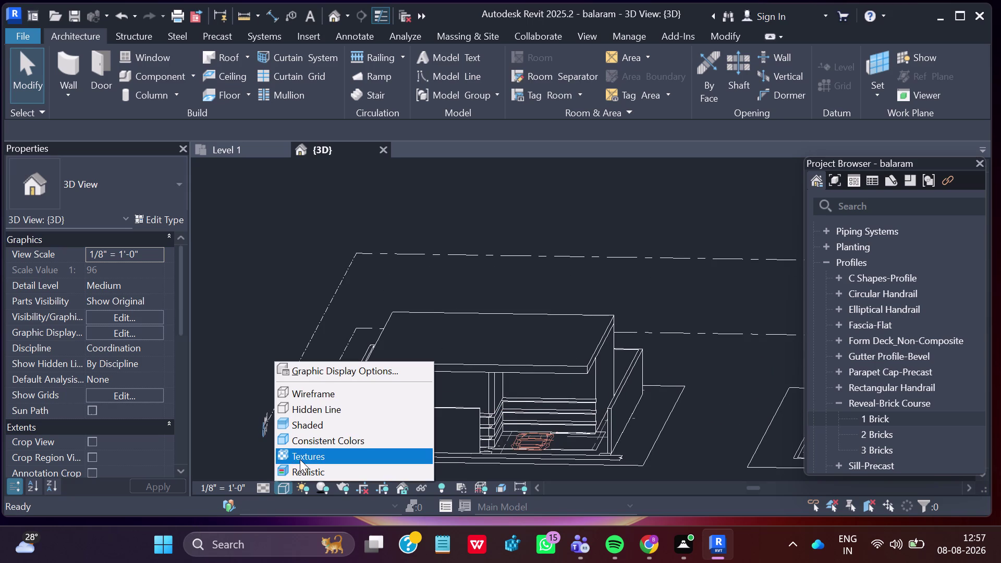
click(308, 474)
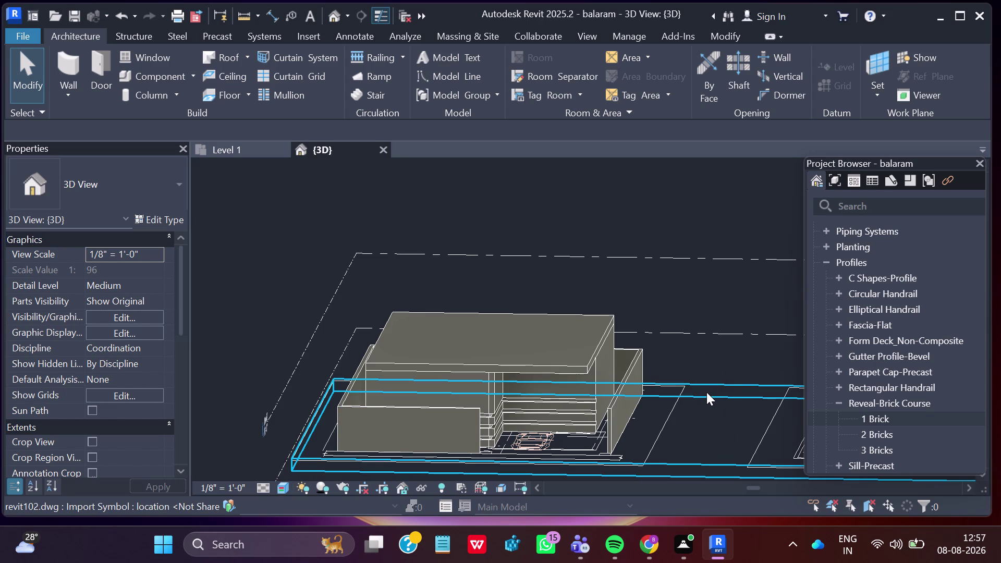
Inspect the new roof across both buildings, change the visual style again, and deselect.
scroll(down, 3)
scroll(down, 3)
middle_drag(744, 408, 605, 392)
scroll(up, 3)
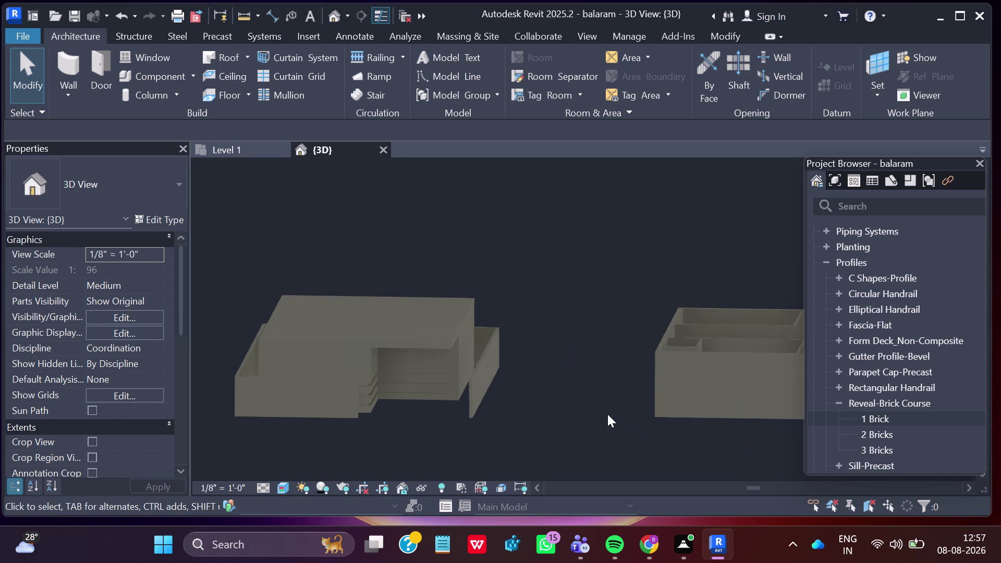
click(441, 338)
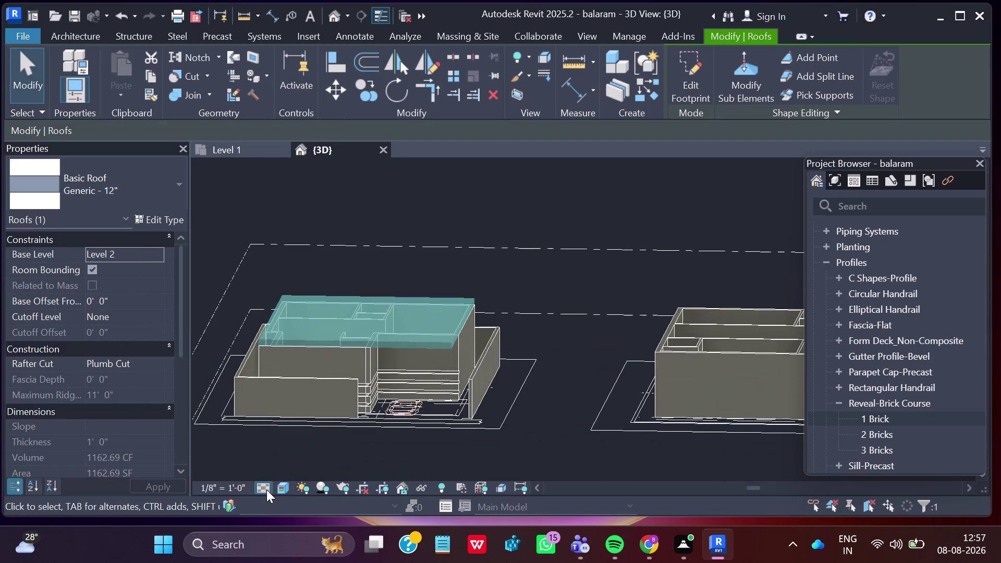
click(278, 485)
click(301, 469)
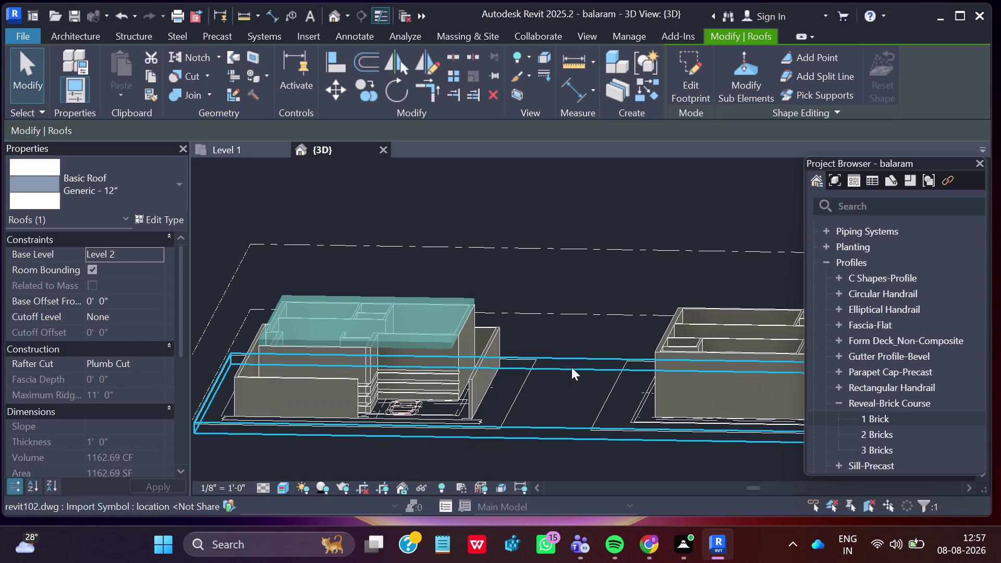
key(Escape)
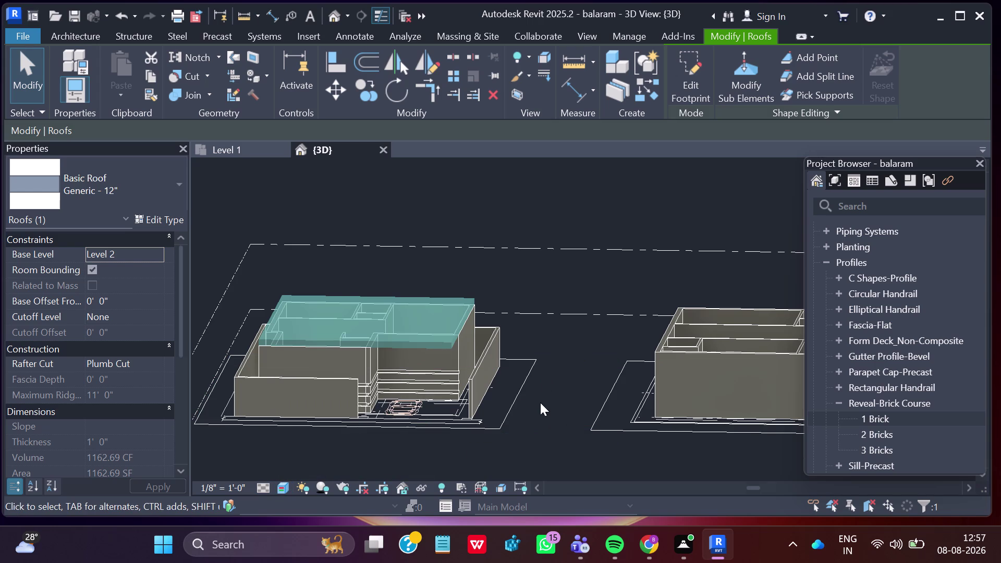
scroll(down, 3)
scroll(up, 3)
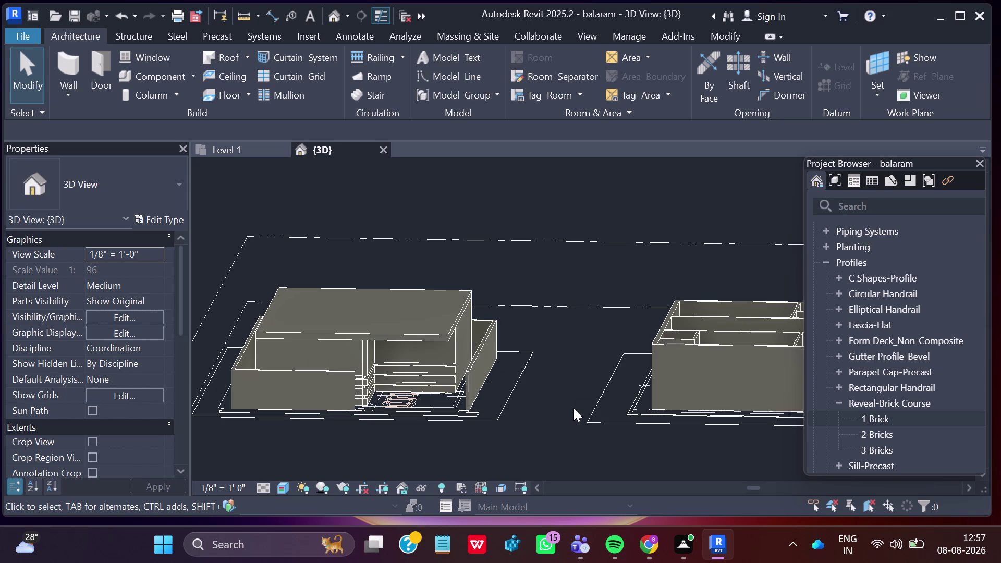
scroll(down, 3)
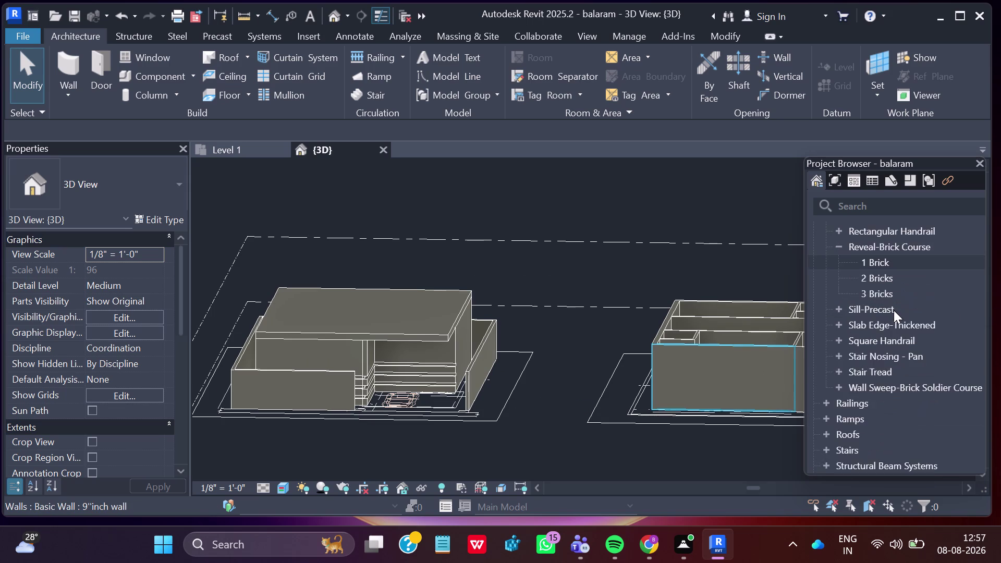
Scroll the Project Browser up to the Views (all) list.
scroll(down, 3)
scroll(down, 3)
scroll(down, 3)
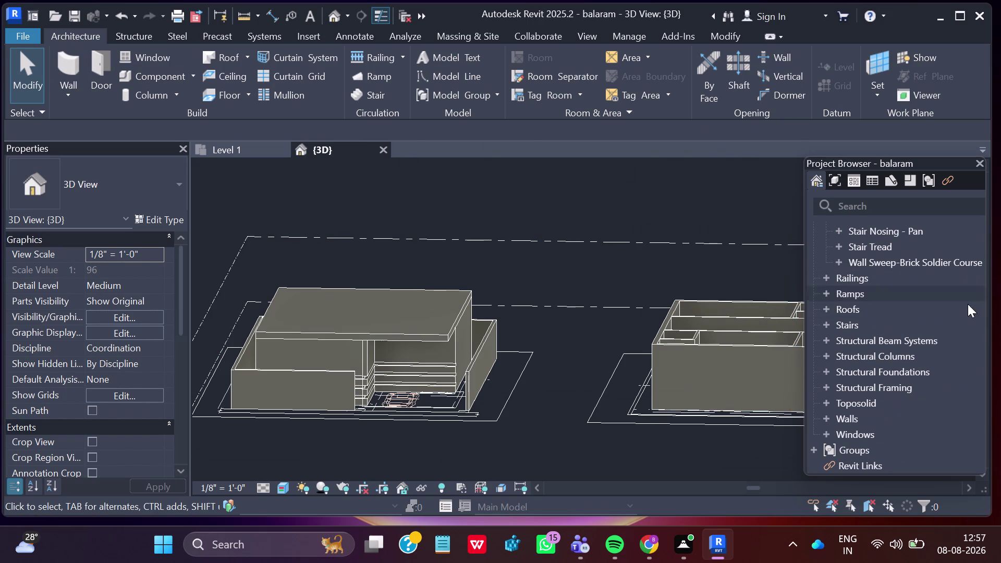
scroll(down, 3)
scroll(up, 3)
scroll(up, 3)
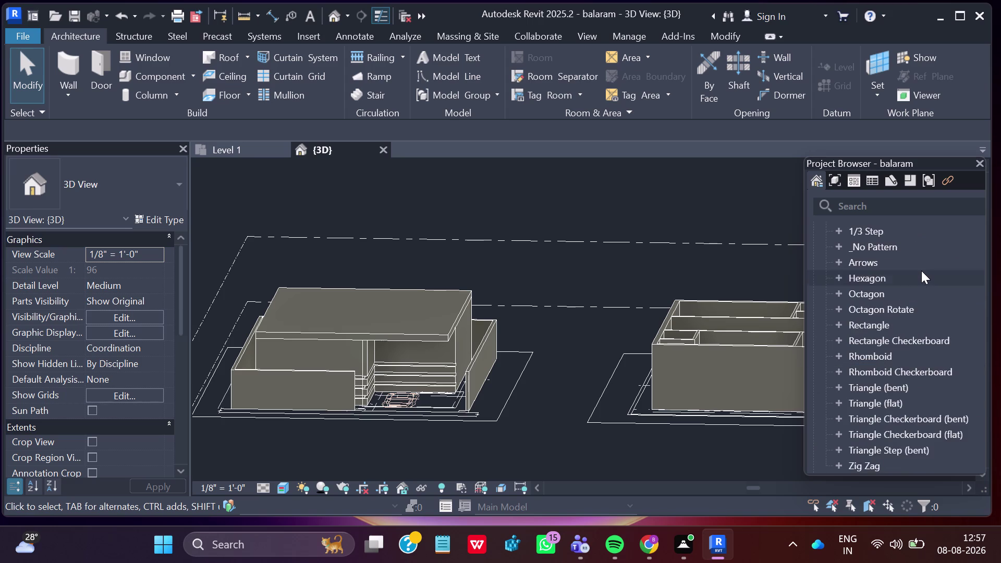
scroll(up, 3)
scroll(up, 3)
scroll(up, 3)
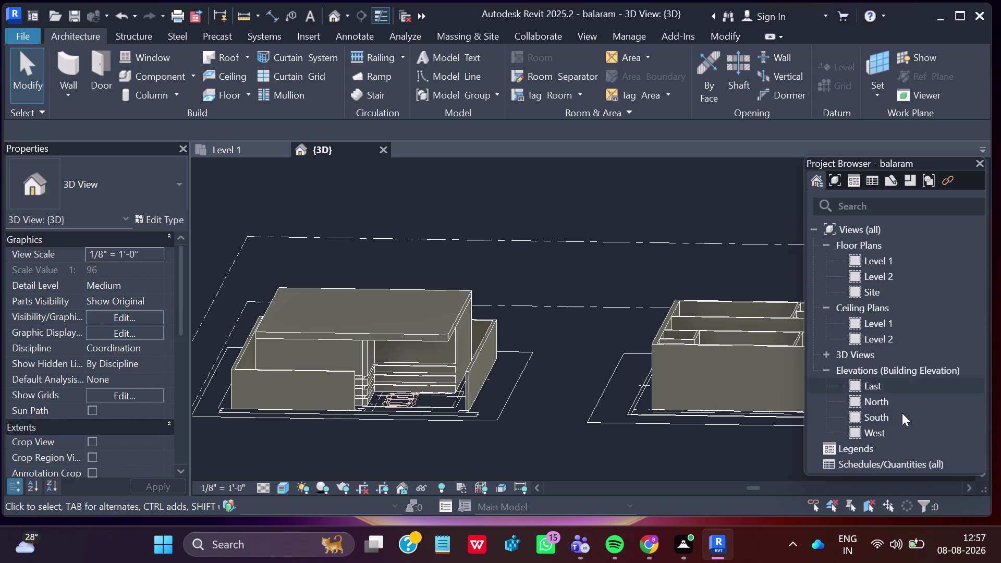
Expand the Elevations group and open the South building elevation.
click(889, 420)
click(919, 418)
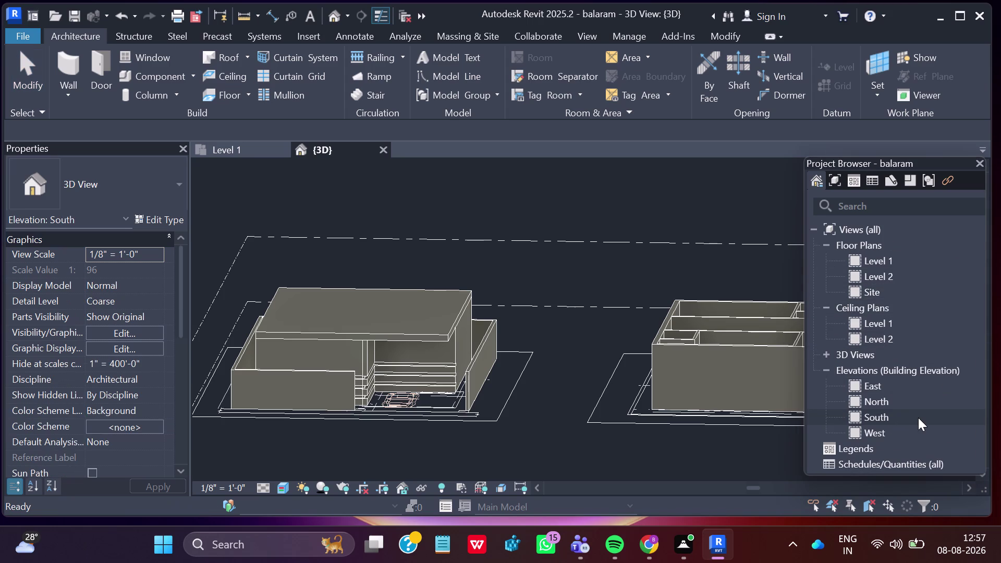
click(932, 422)
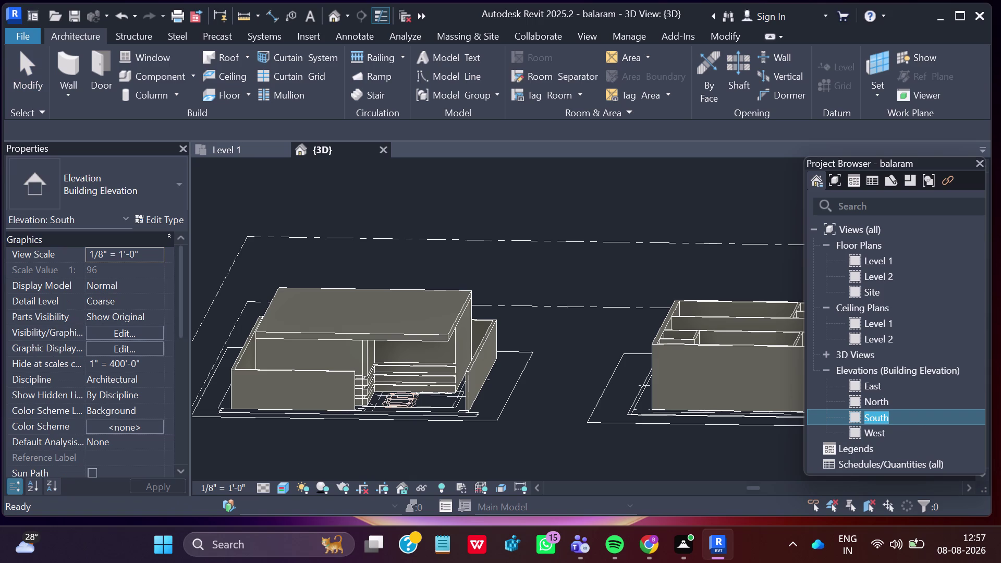
click(928, 421)
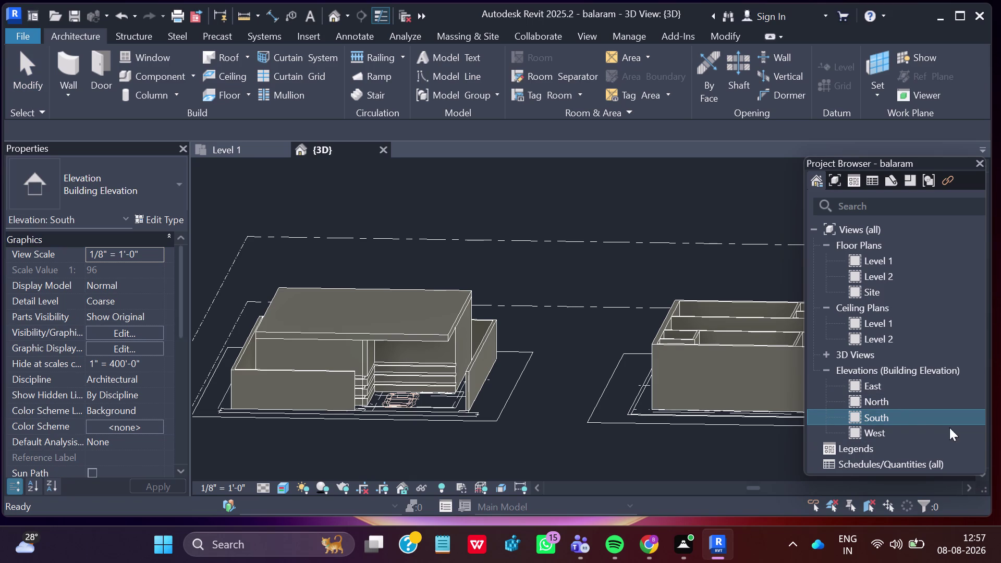
click(881, 350)
click(886, 352)
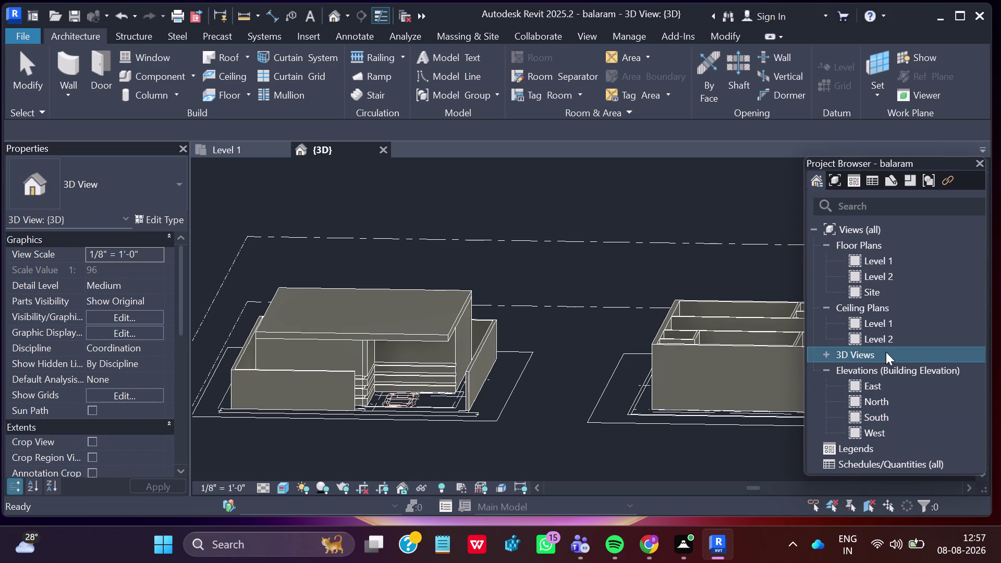
double_click(905, 413)
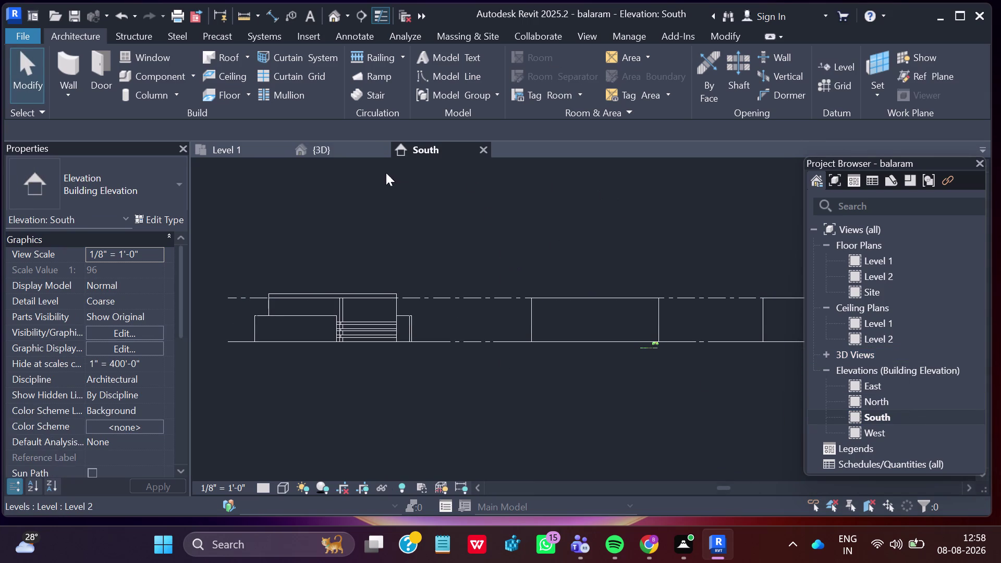
click(77, 37)
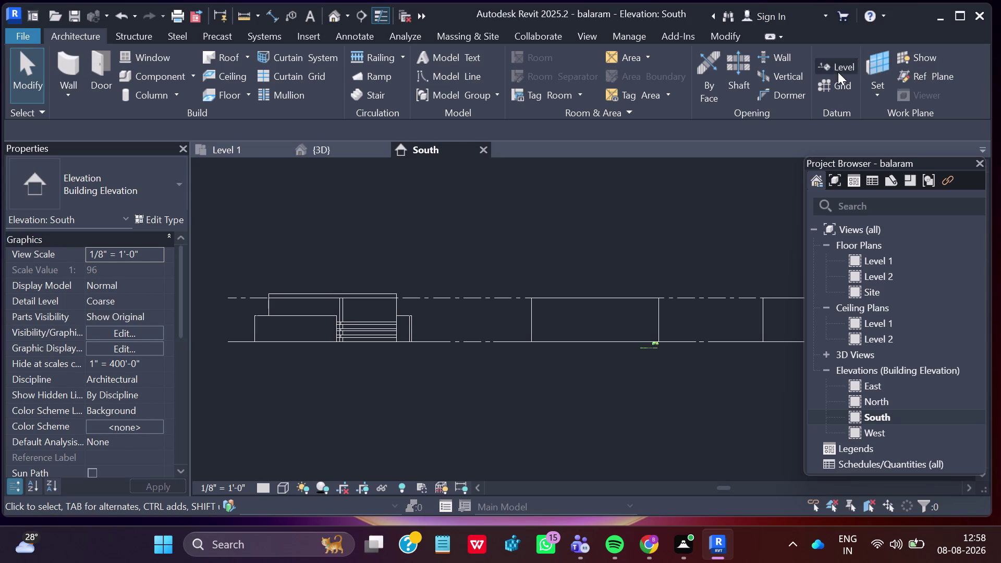
click(825, 61)
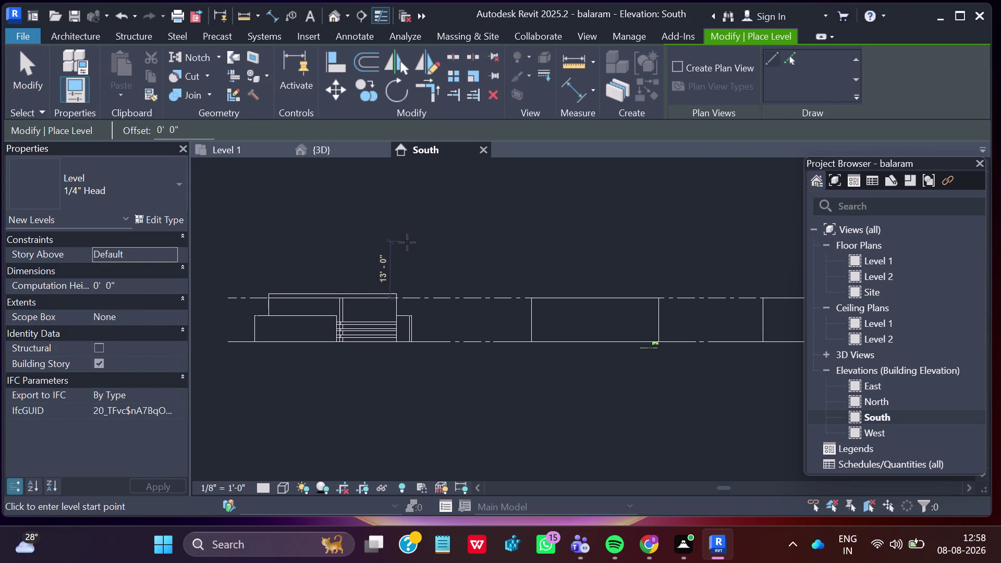
click(160, 130)
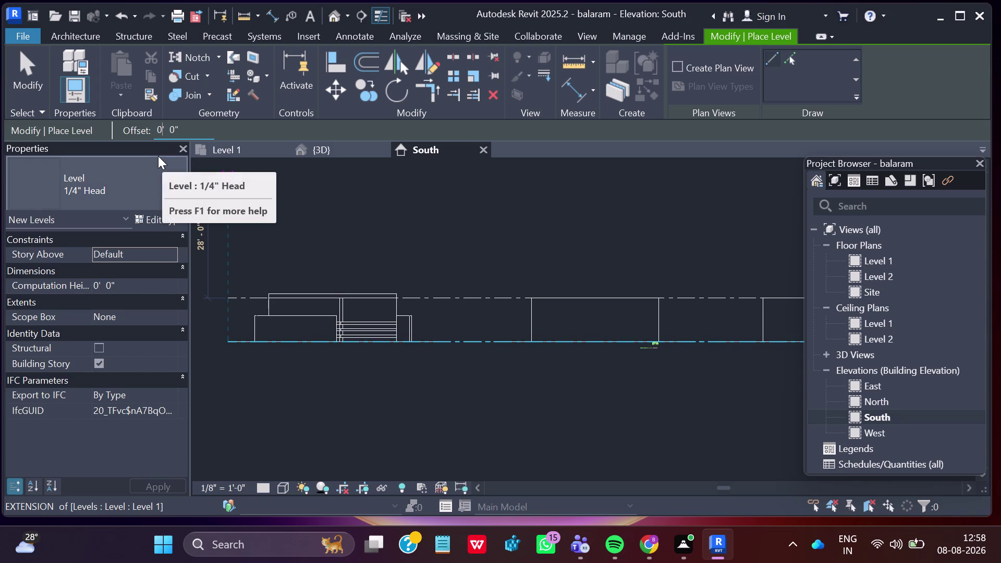
key(BackSpace)
text(1=)
key(Return)
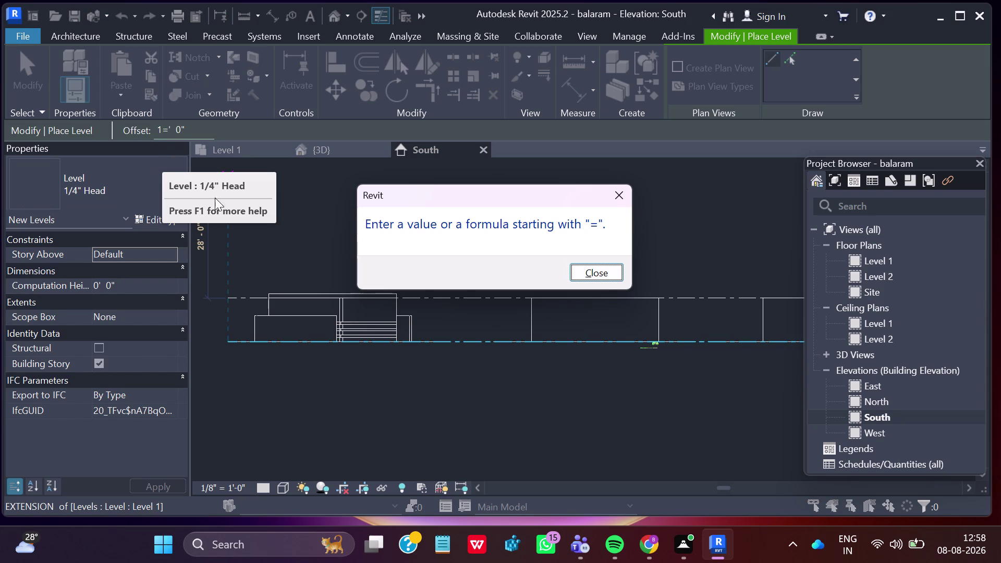
click(184, 127)
click(590, 276)
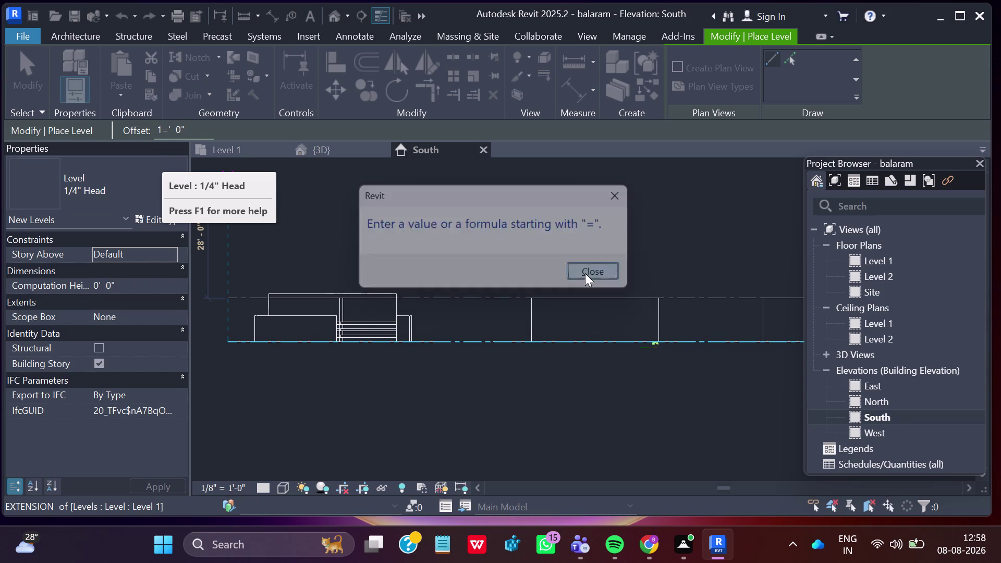
click(167, 132)
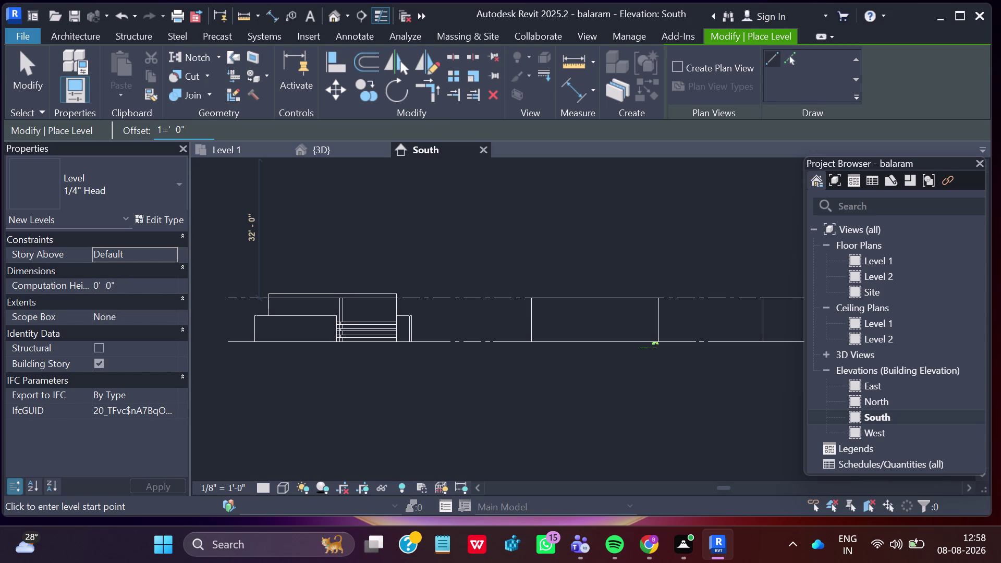
Set the level Offset to 10' 0" and cancel the level just started.
key(BackSpace)
key(0)
key(Return)
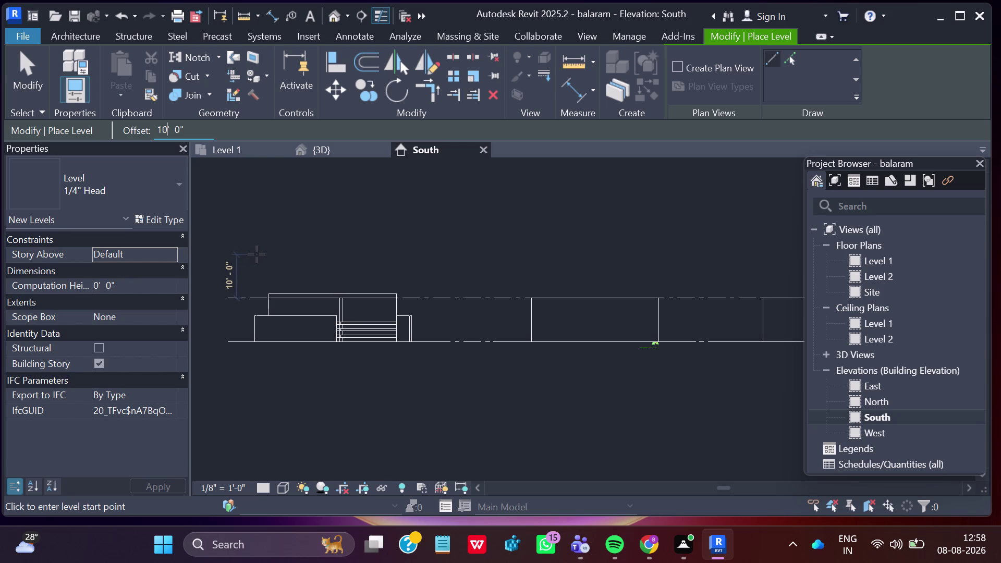
click(256, 255)
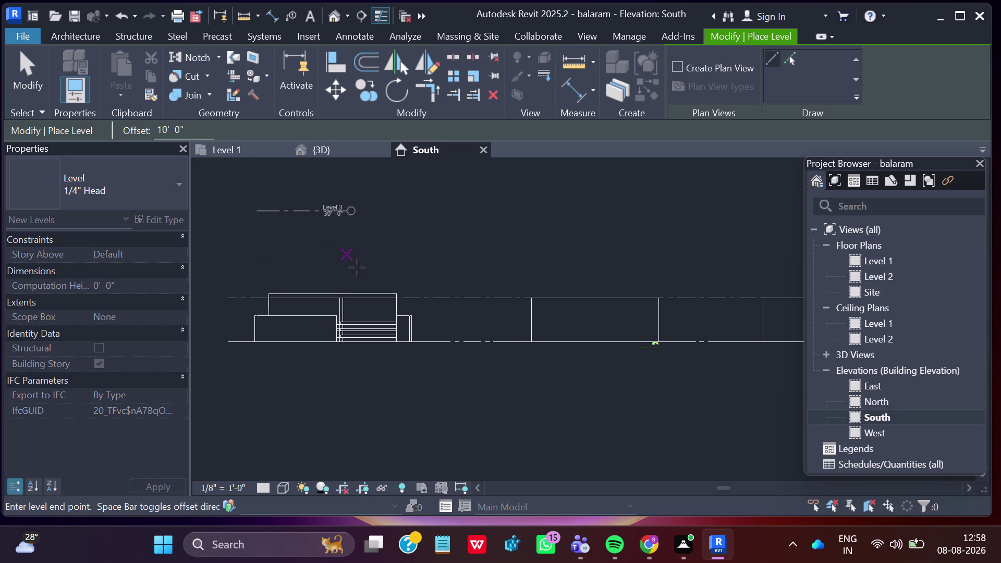
scroll(down, 3)
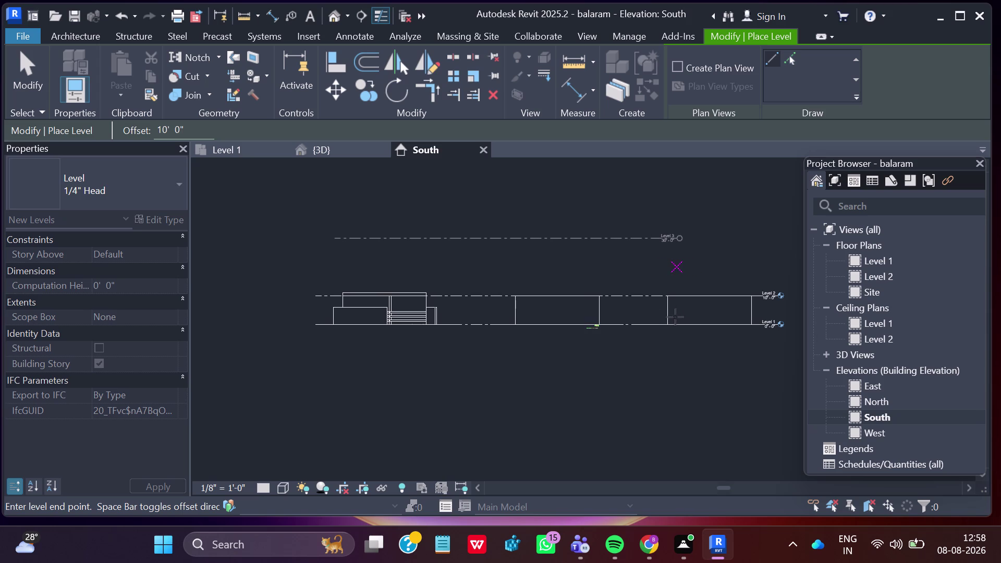
key(Escape)
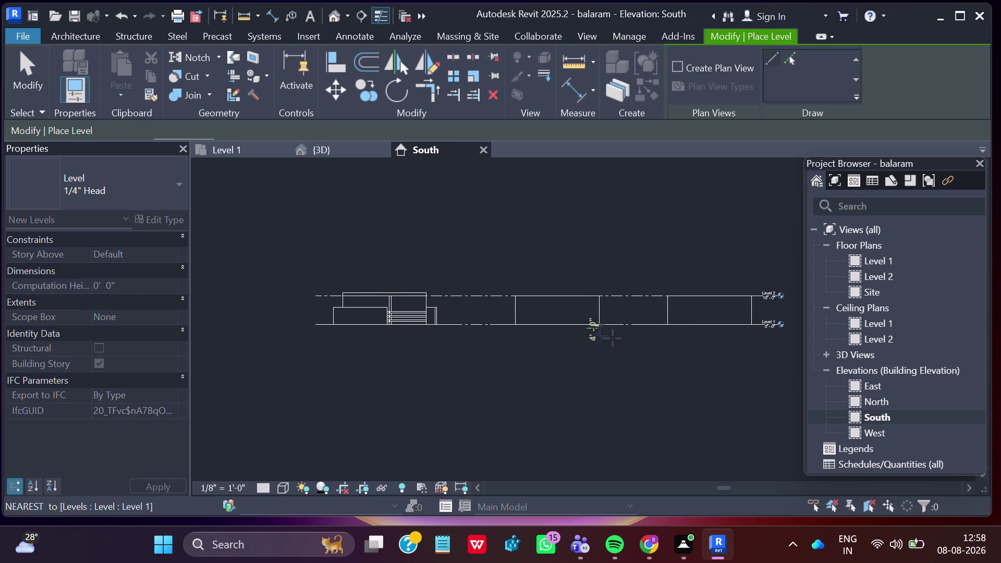
Pan to the Level 1 and Level 2 heads, abandon another level, and start Measure.
scroll(up, 3)
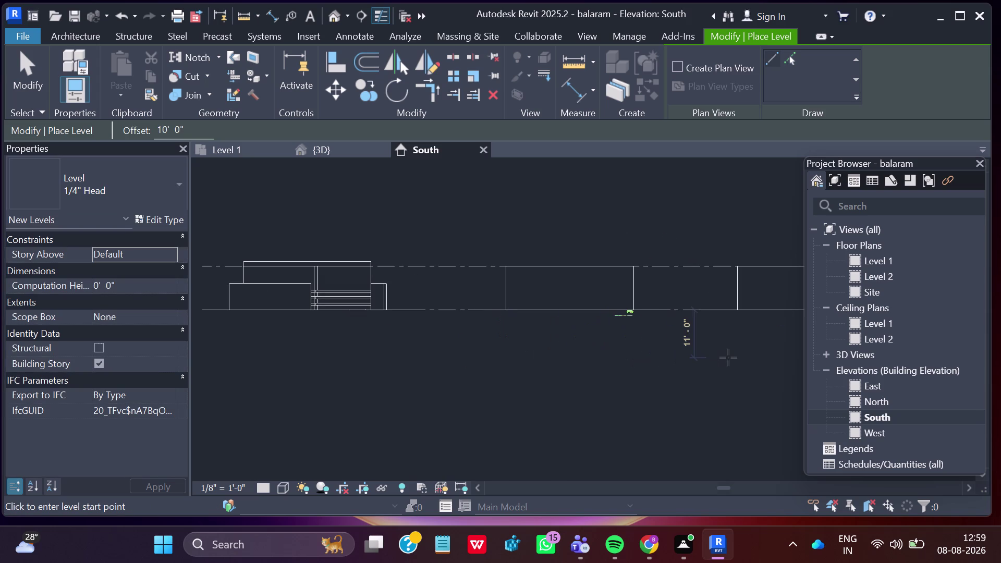
scroll(up, 3)
scroll(up, 3)
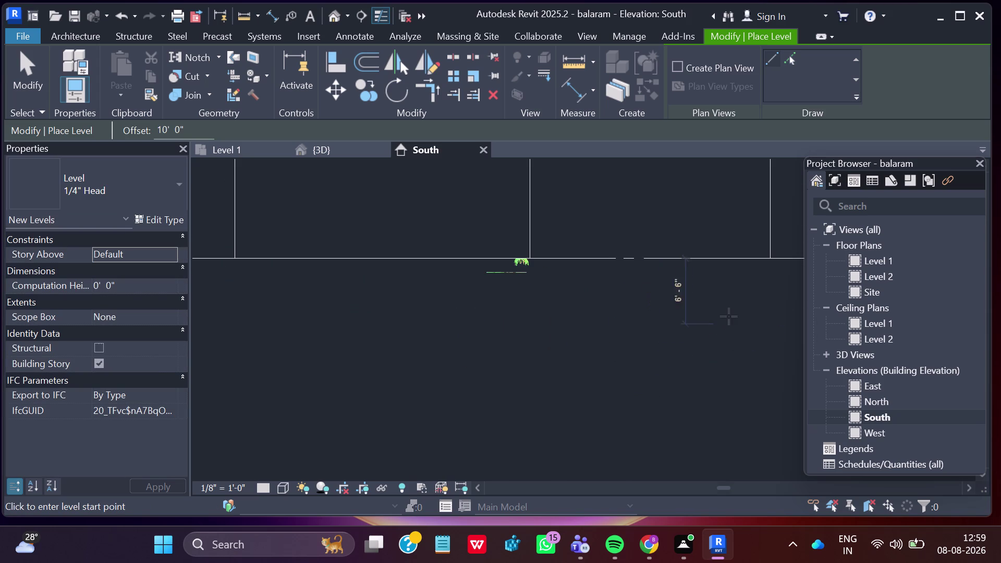
scroll(down, 3)
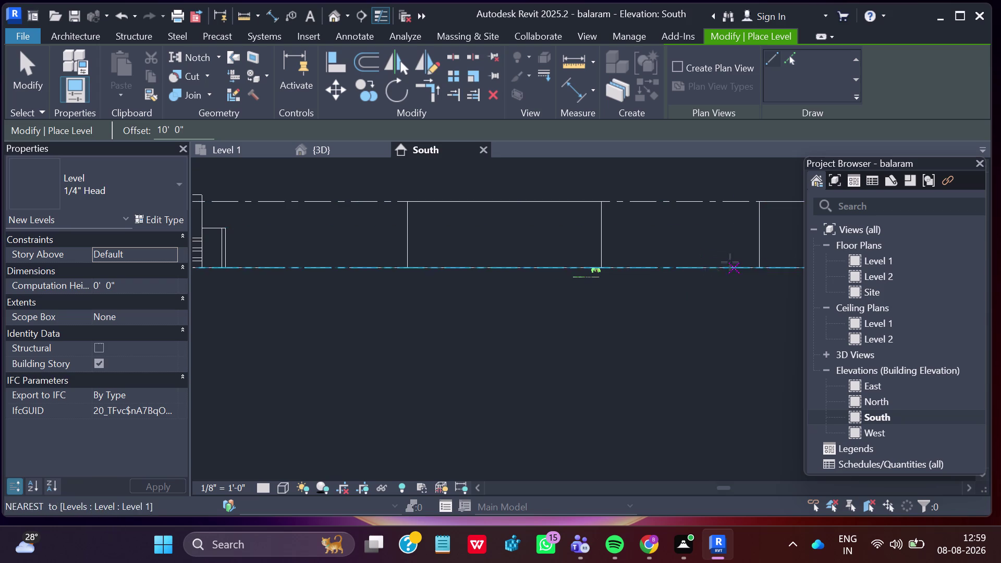
middle_drag(732, 293, 564, 345)
scroll(up, 3)
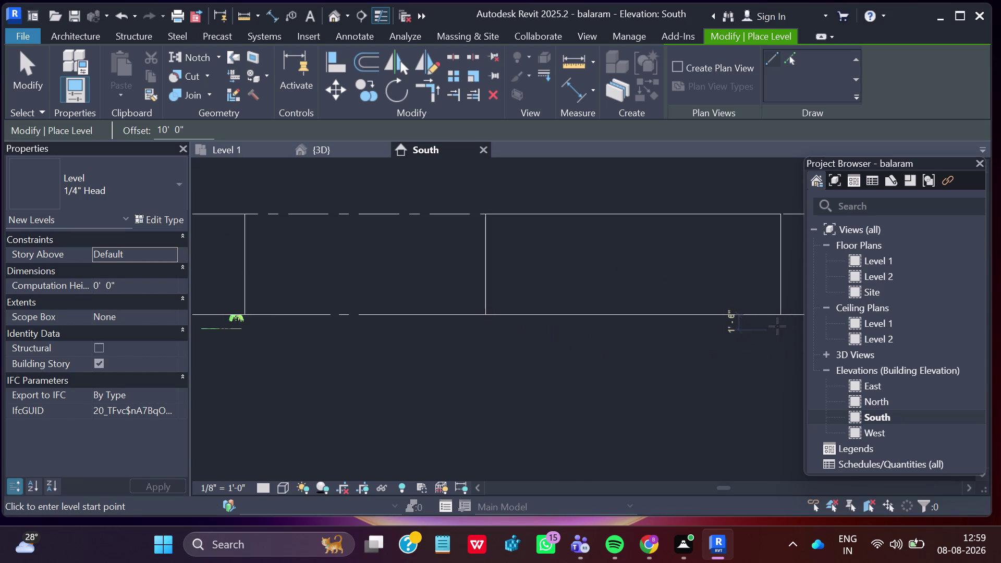
scroll(up, 3)
scroll(down, 3)
middle_drag(765, 305, 569, 350)
scroll(up, 3)
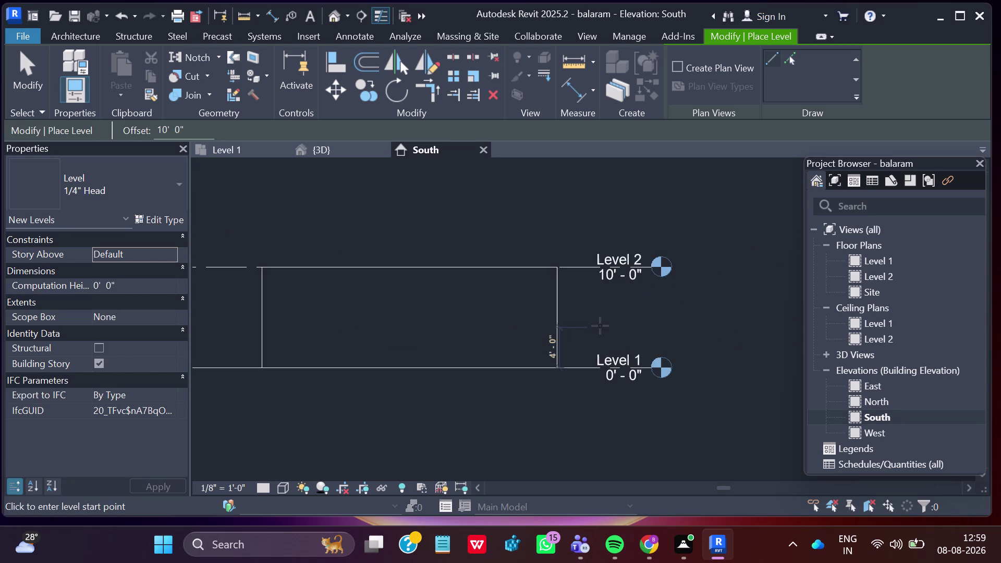
scroll(up, 3)
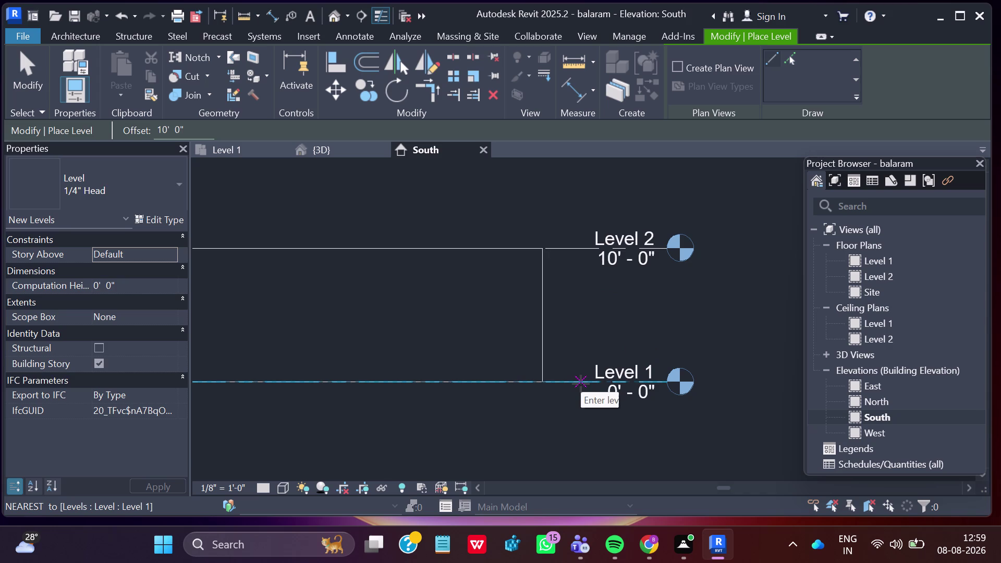
click(584, 382)
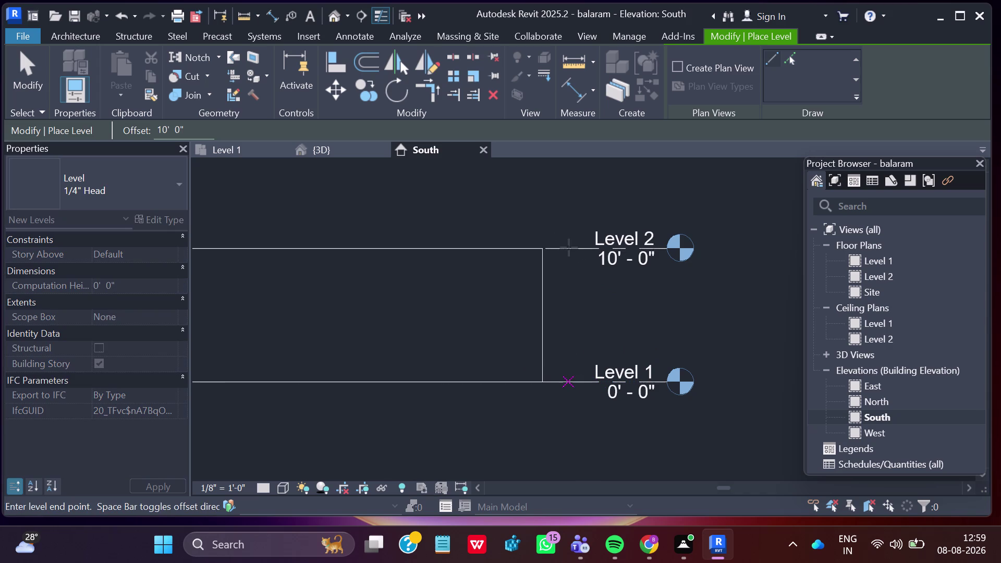
key(Escape)
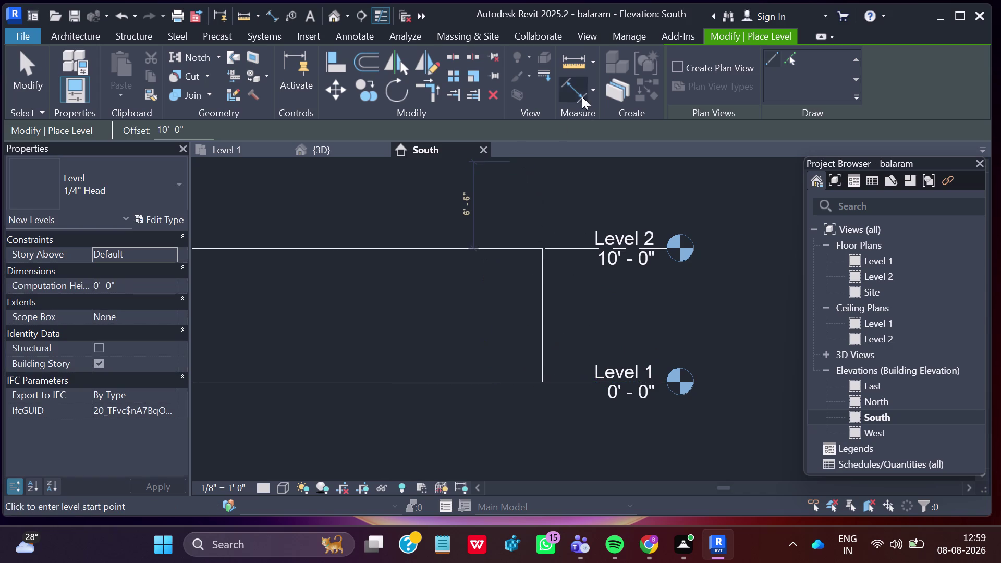
click(576, 65)
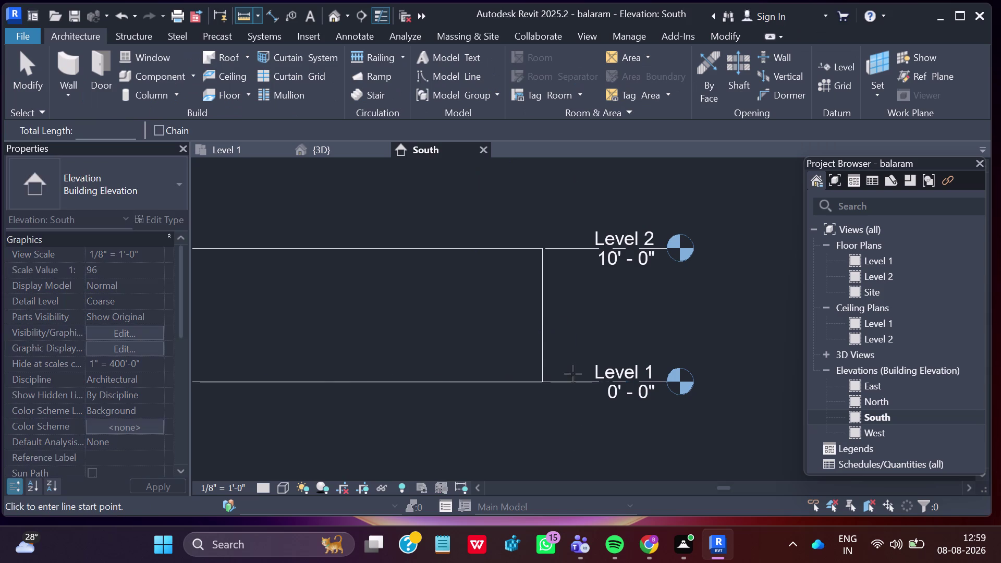
Measure from Level 1 to Level 2, confirming 10' - 0", then pan back to the building.
click(573, 383)
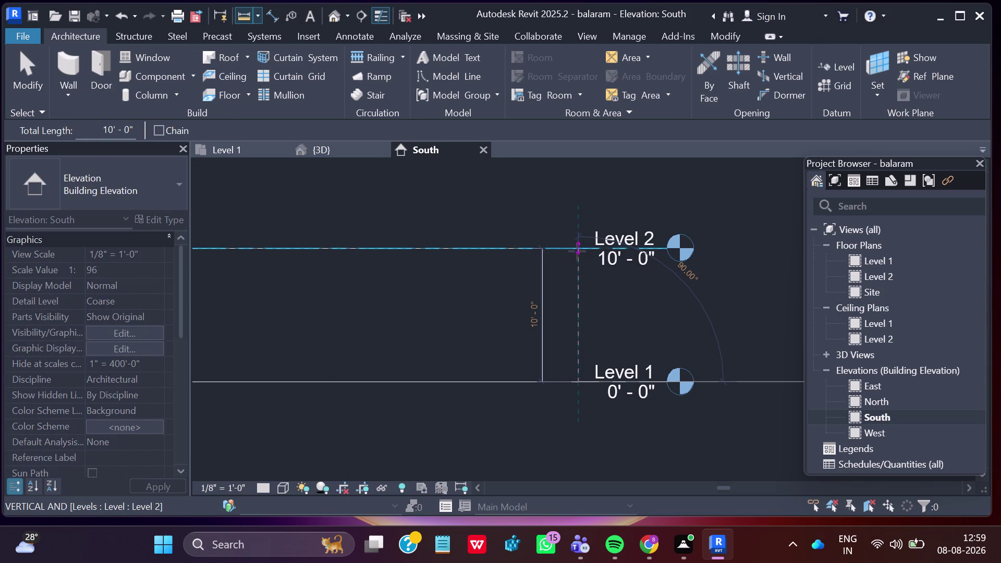
key(Escape)
scroll(down, 3)
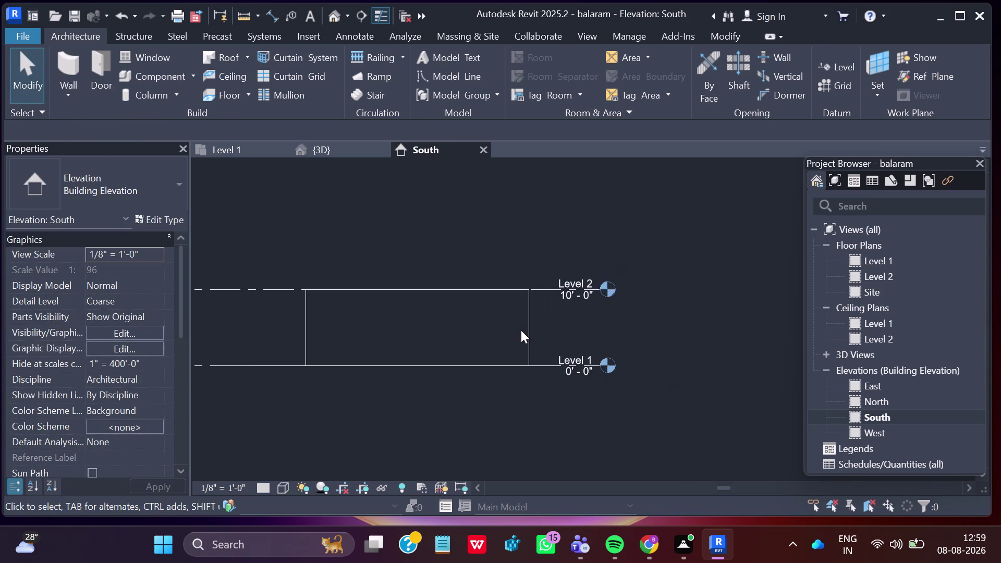
middle_drag(507, 320, 853, 342)
Reactivate the Level tool and abandon two attempts at starting Level 3.
scroll(down, 3)
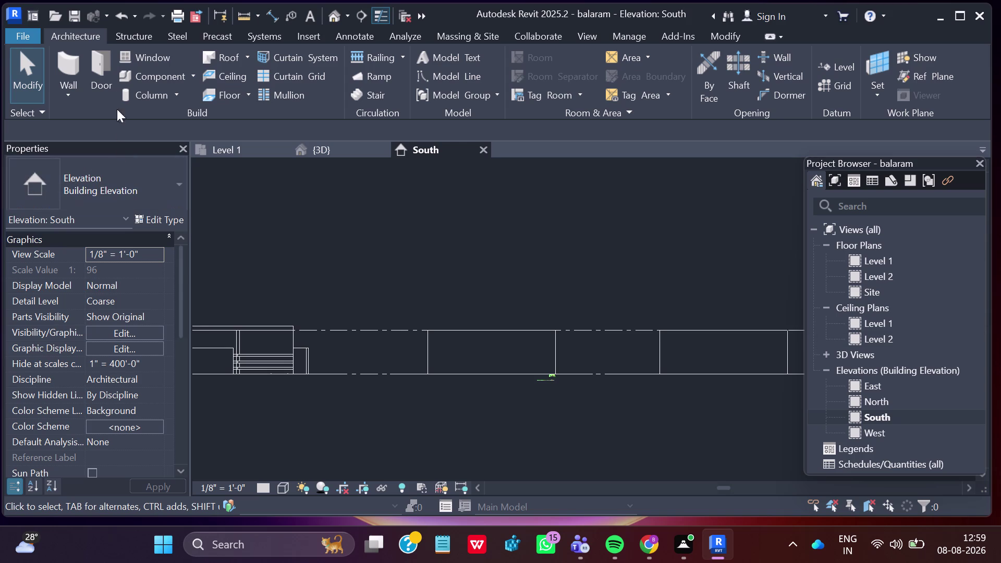
click(824, 67)
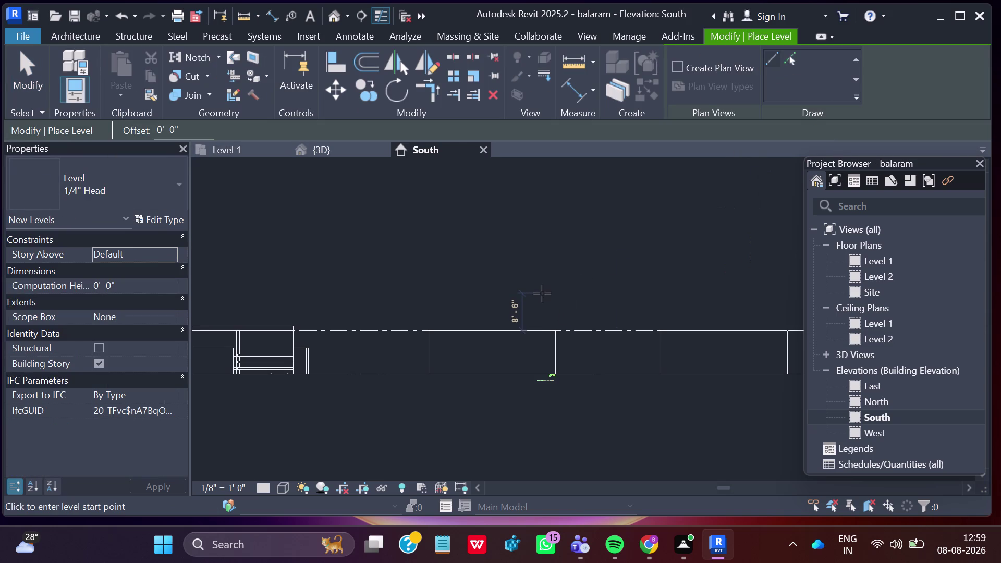
click(545, 284)
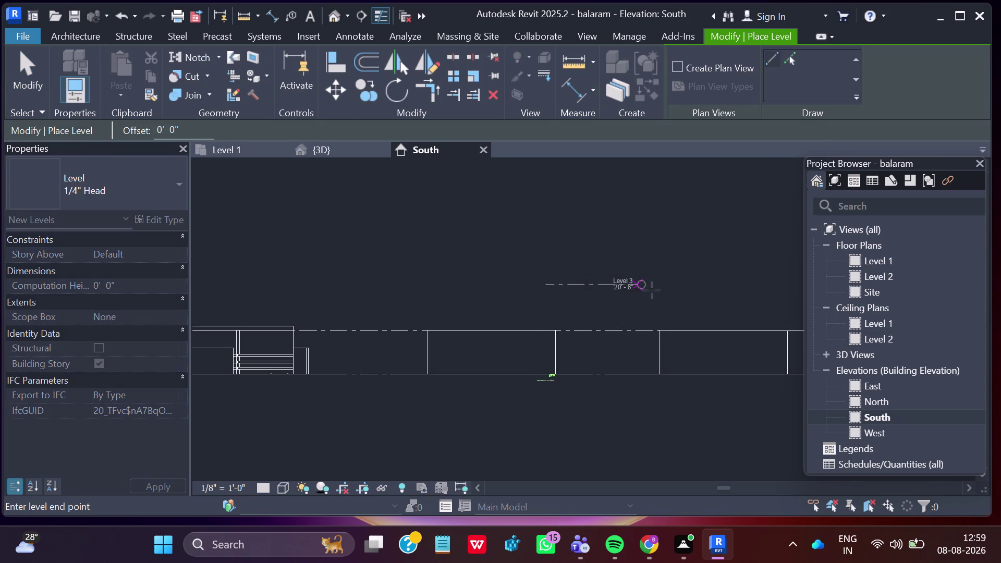
scroll(down, 3)
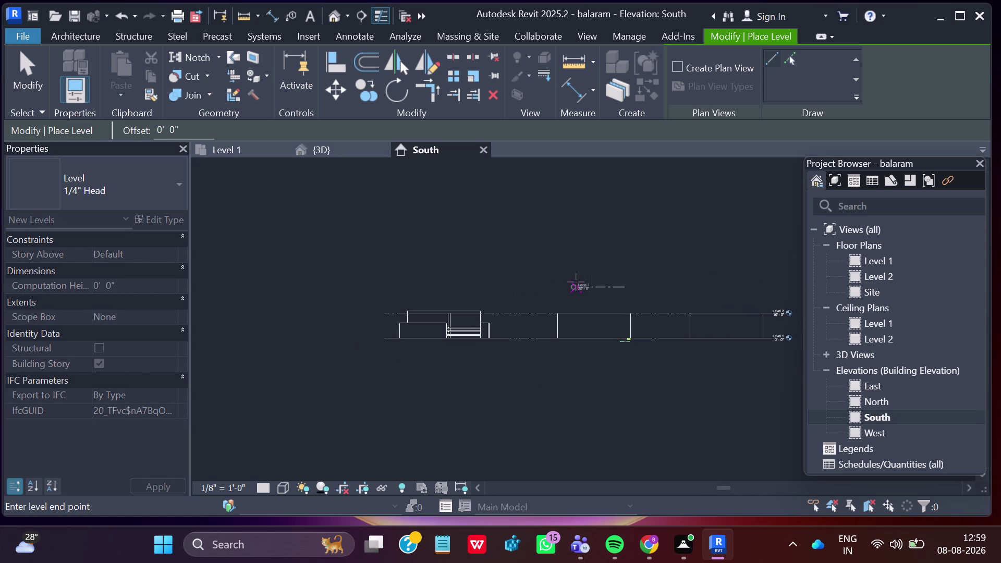
key(Escape)
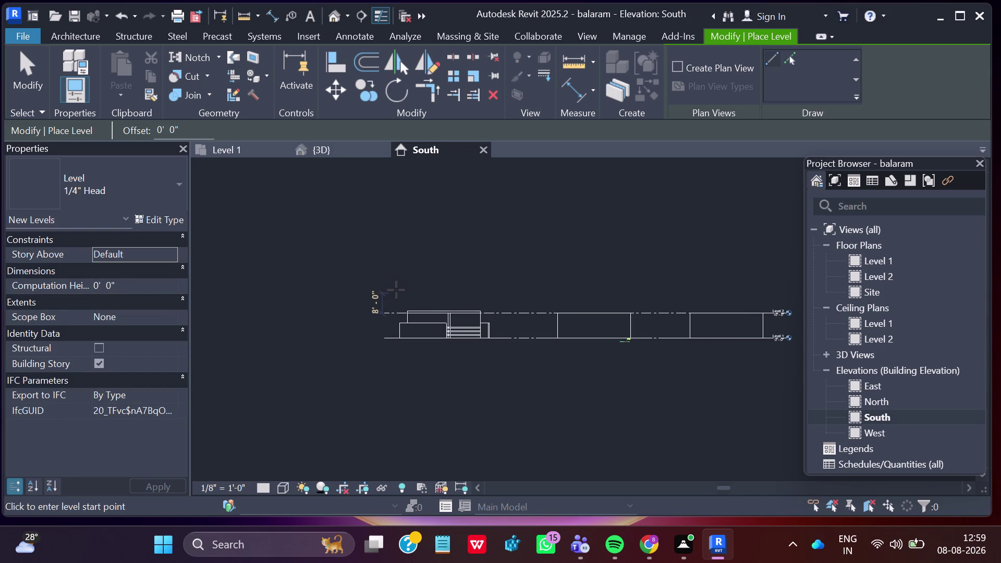
scroll(up, 3)
scroll(up, 3)
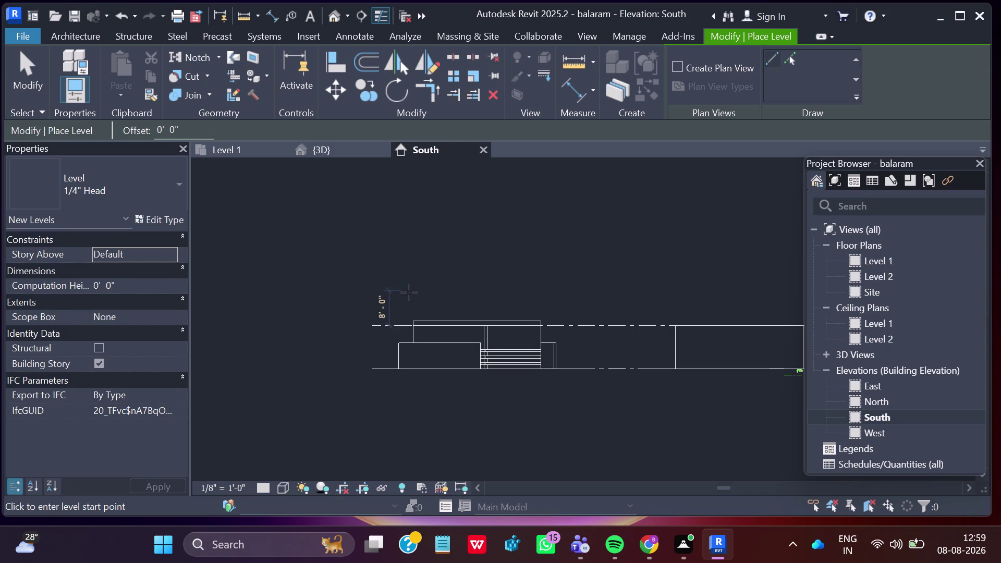
scroll(up, 3)
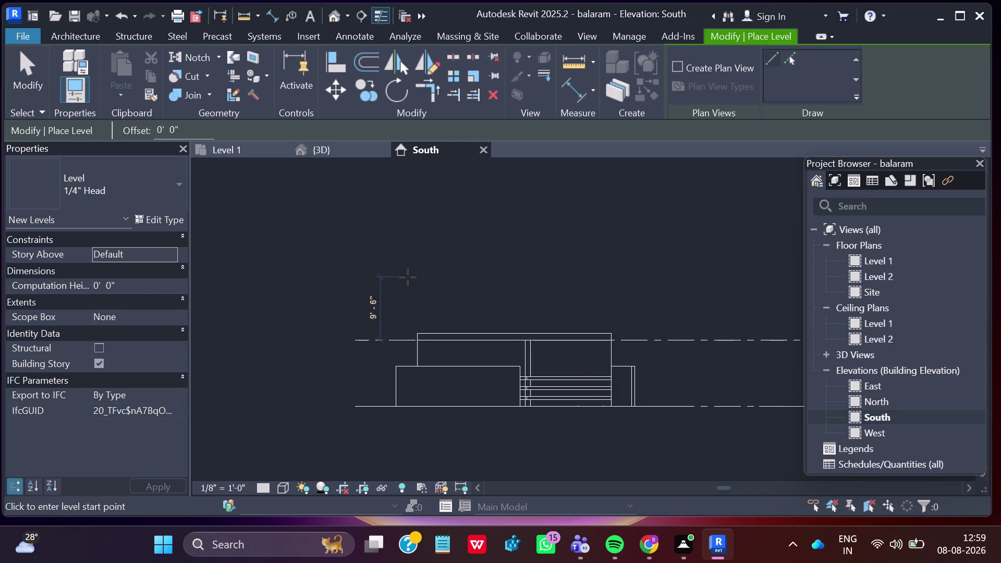
click(410, 273)
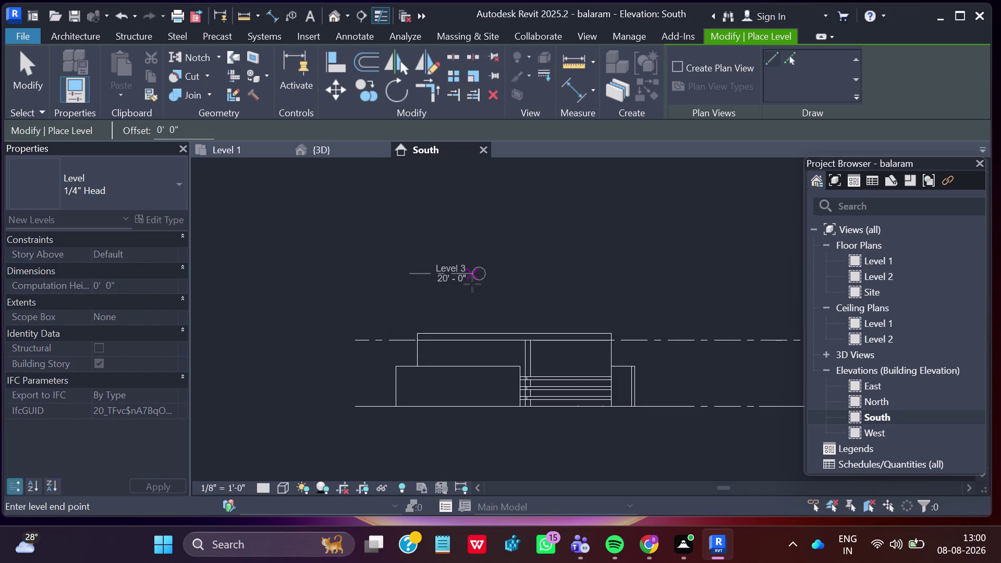
scroll(down, 3)
scroll(down, 3)
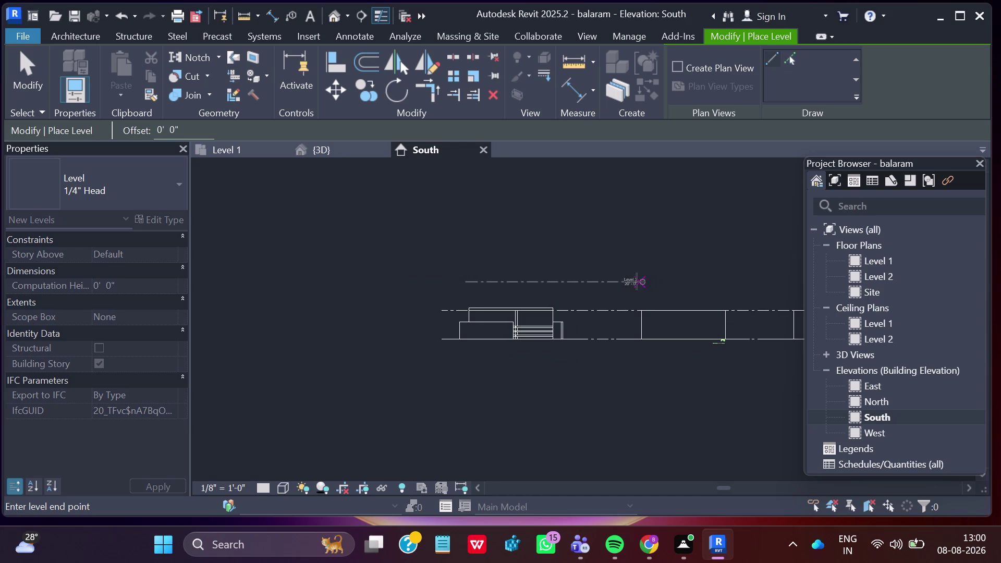
key(Escape)
Draw the Level 3 line at 20'-0" above the building, across the elevation.
scroll(up, 3)
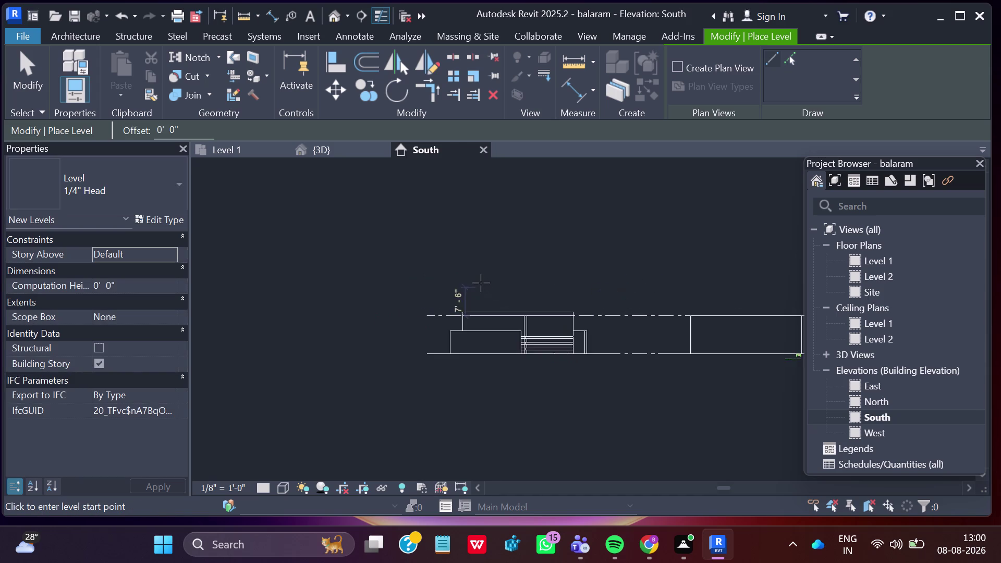
scroll(up, 3)
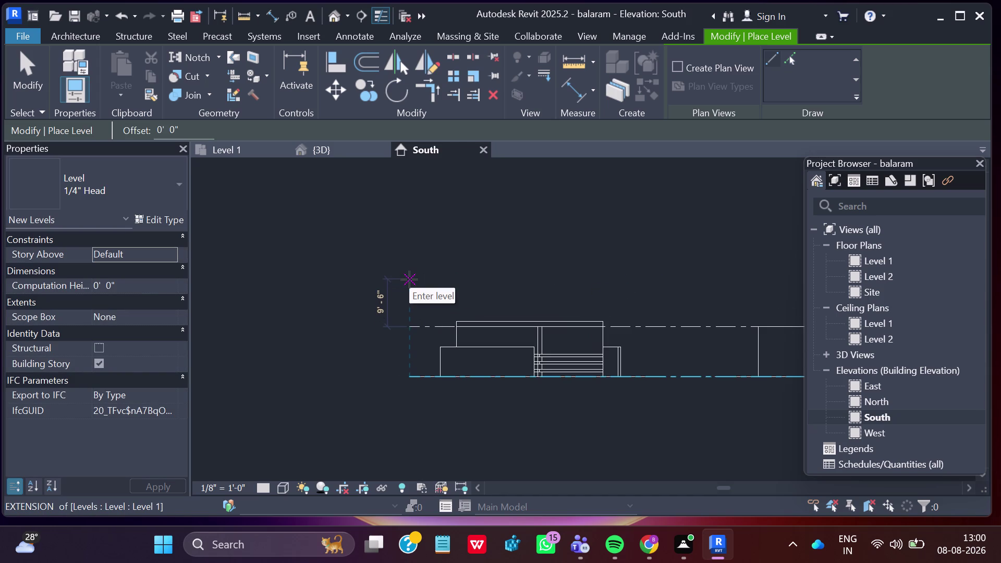
click(411, 275)
scroll(down, 3)
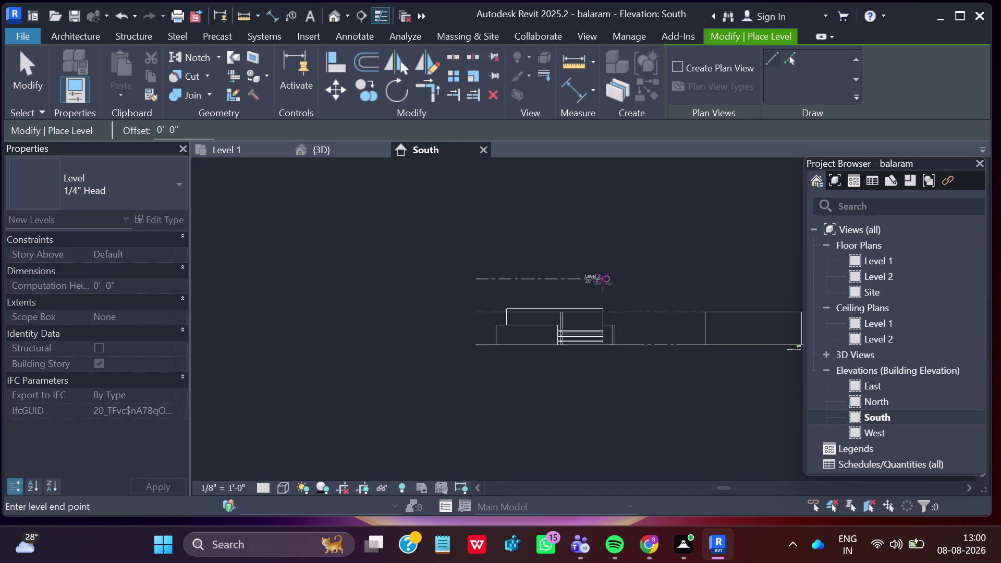
scroll(down, 3)
scroll(down, 3)
middle_drag(698, 288, 542, 306)
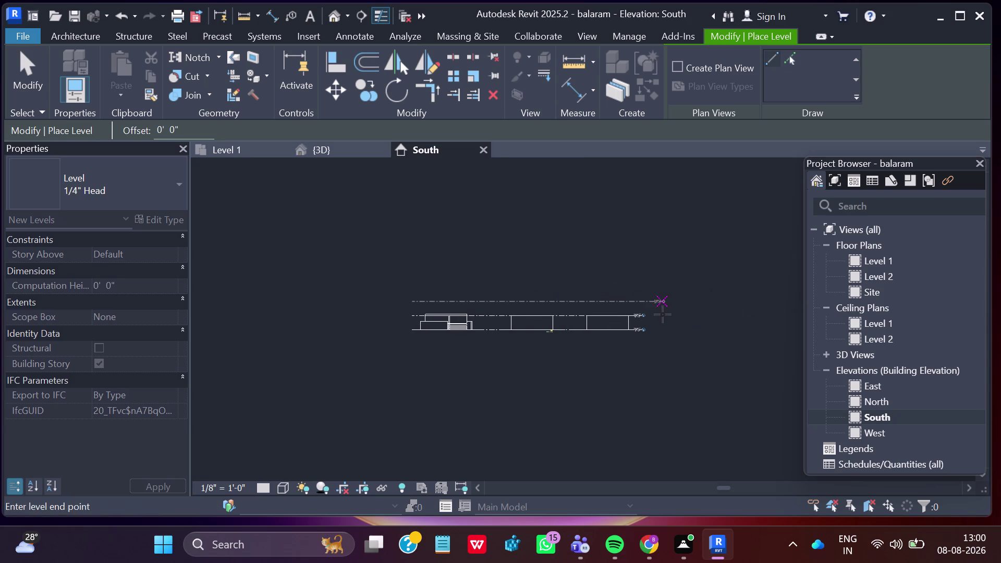
scroll(up, 3)
scroll(up, 3)
scroll(up, 3)
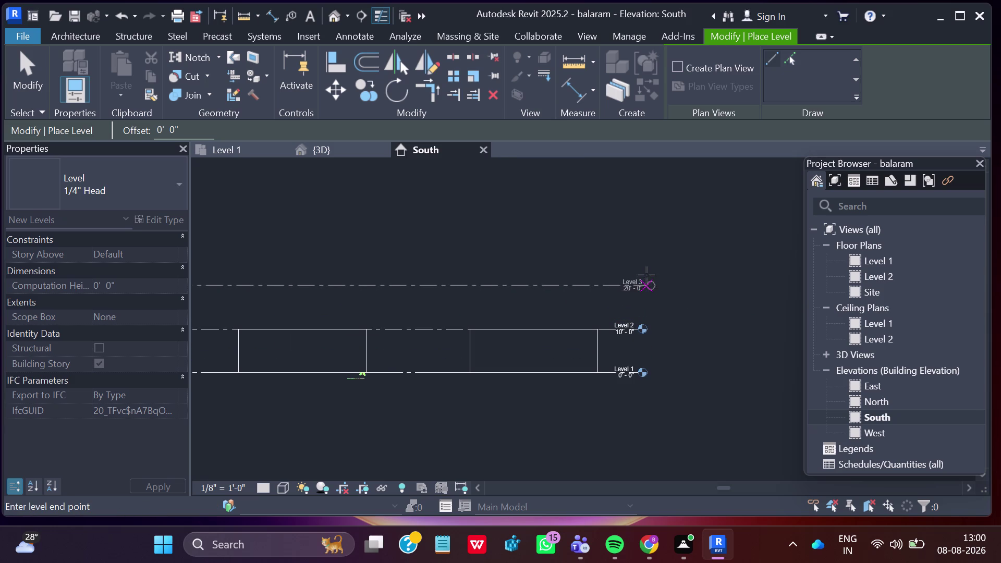
click(634, 285)
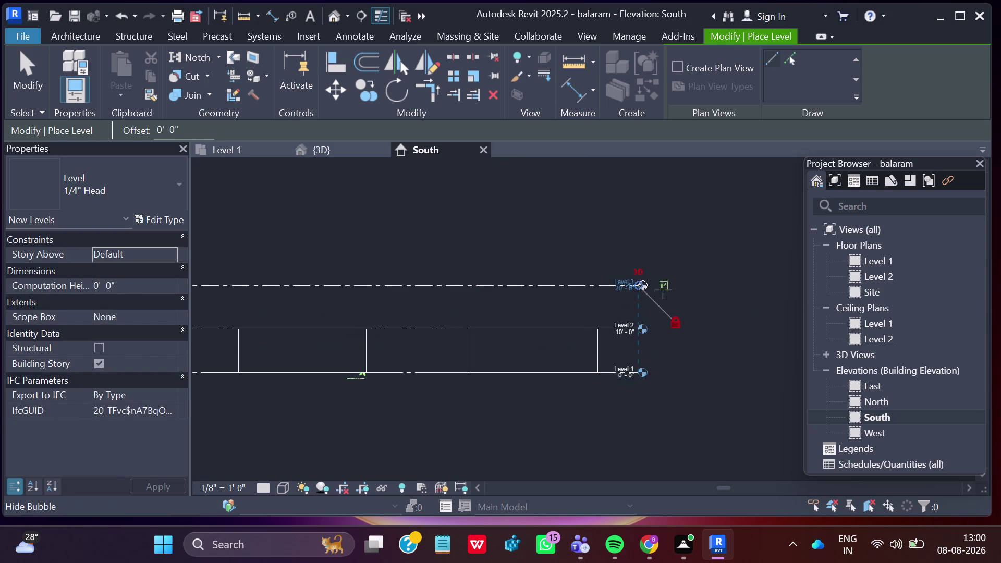
Zoom and pan to the left level ends, then start the Level 4 line at 30'-0".
scroll(down, 3)
scroll(down, 3)
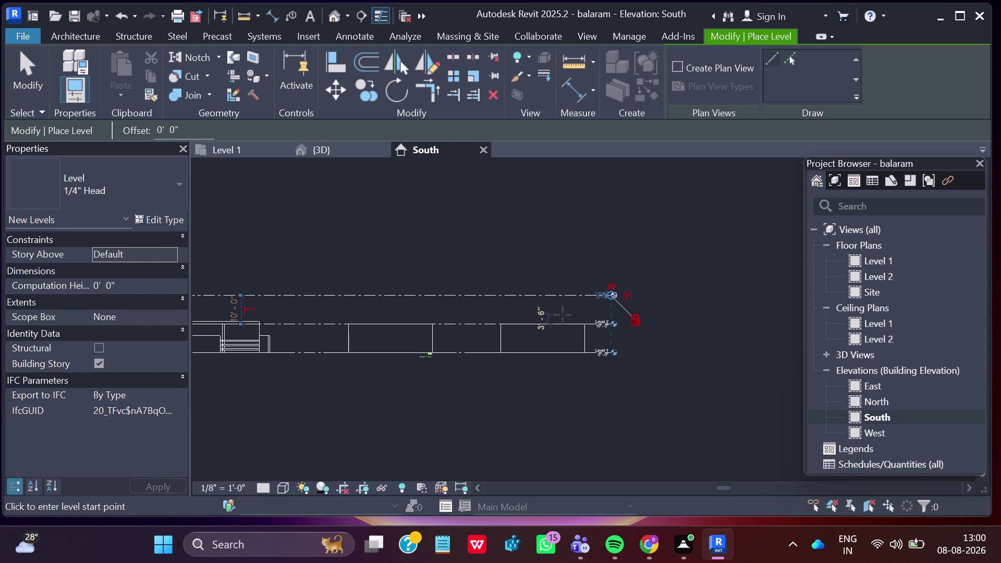
scroll(down, 3)
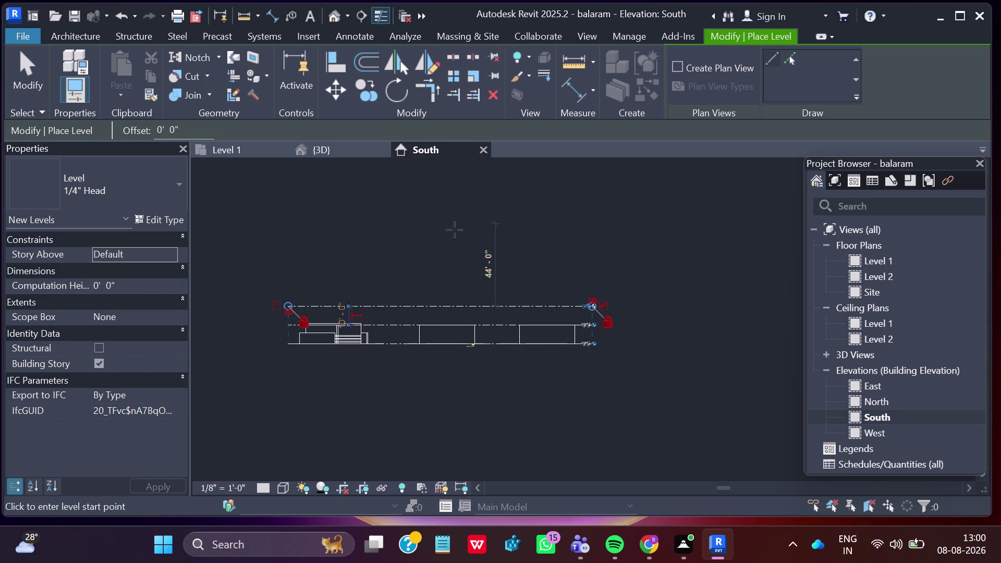
scroll(up, 3)
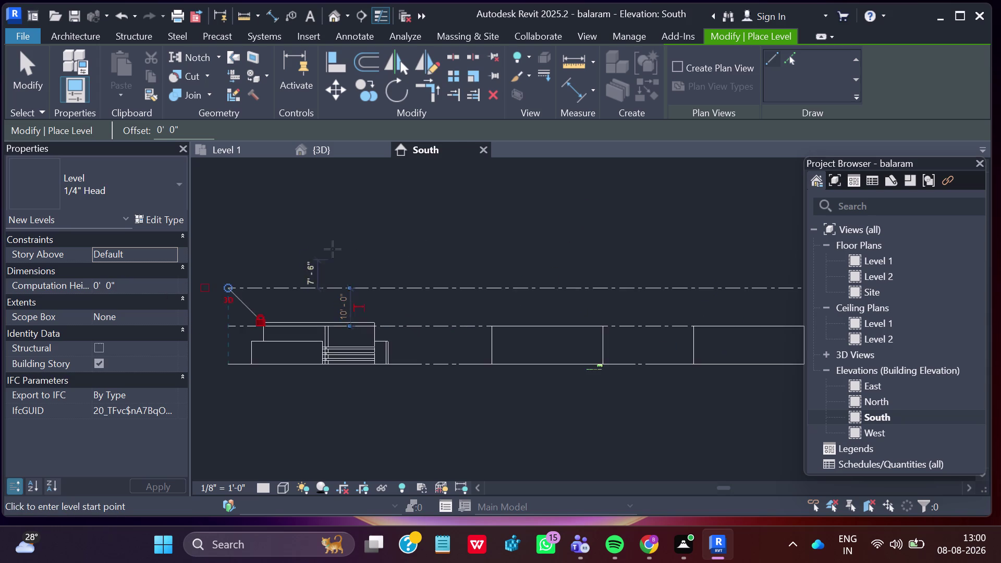
scroll(up, 3)
scroll(down, 3)
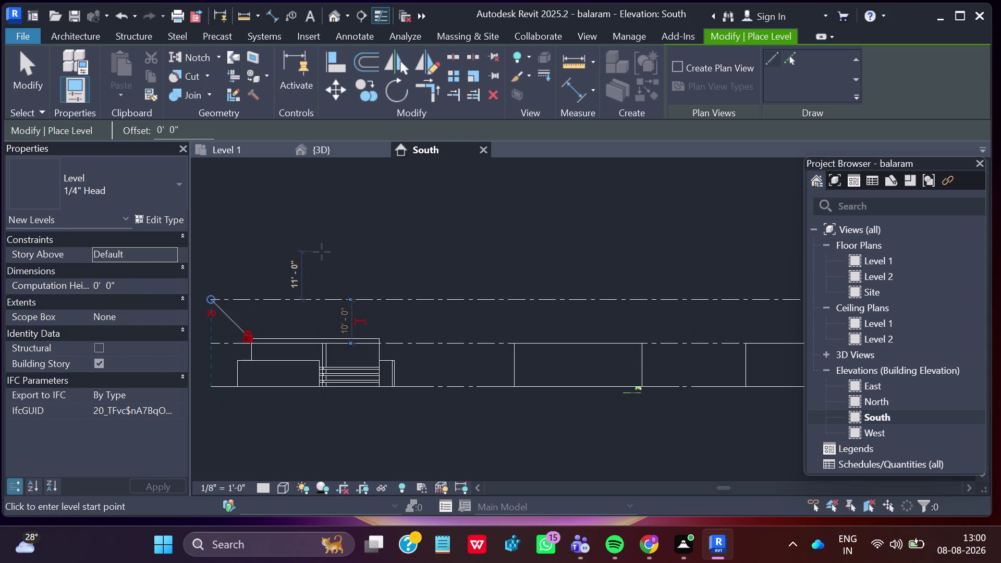
scroll(up, 3)
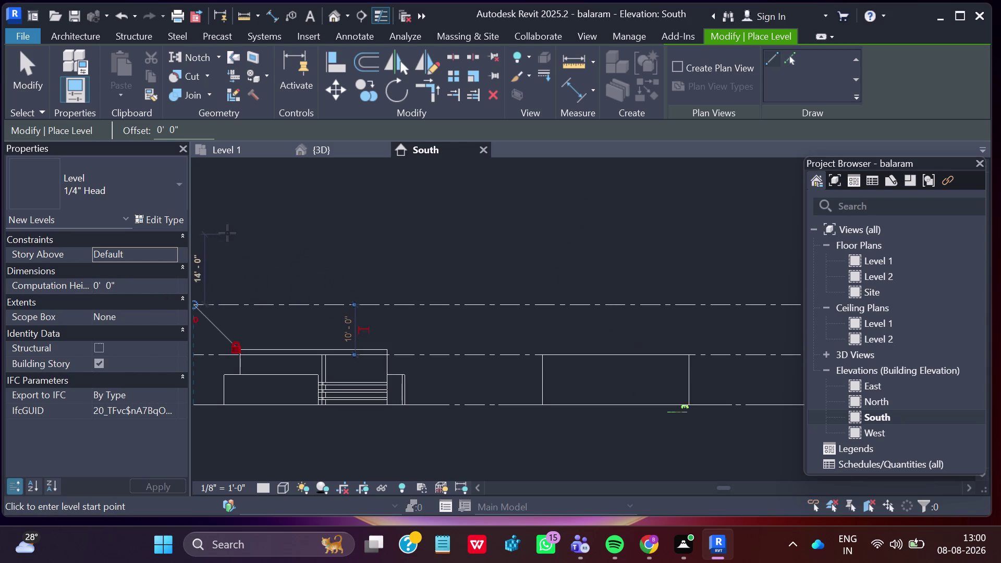
scroll(down, 3)
middle_drag(279, 293, 371, 339)
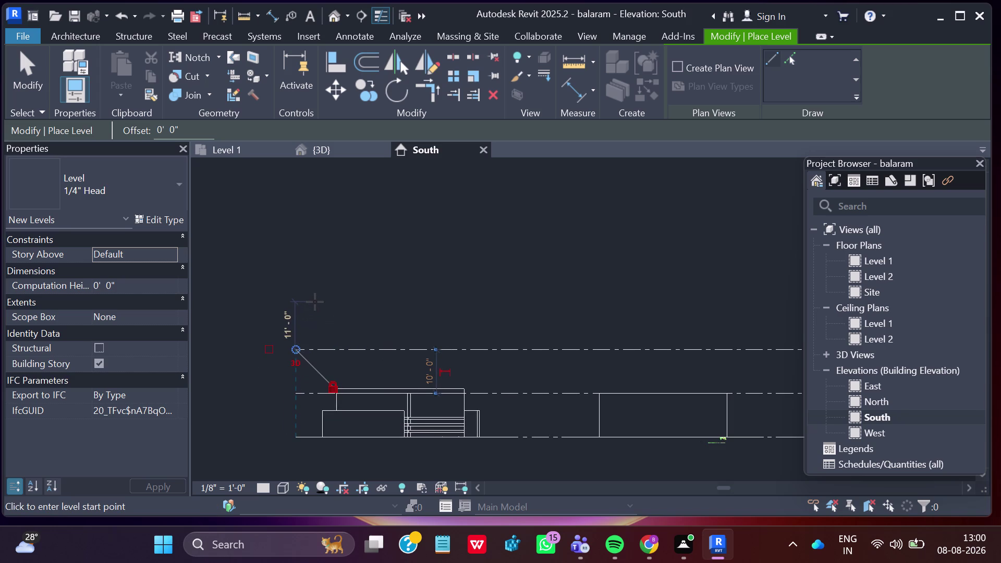
click(317, 307)
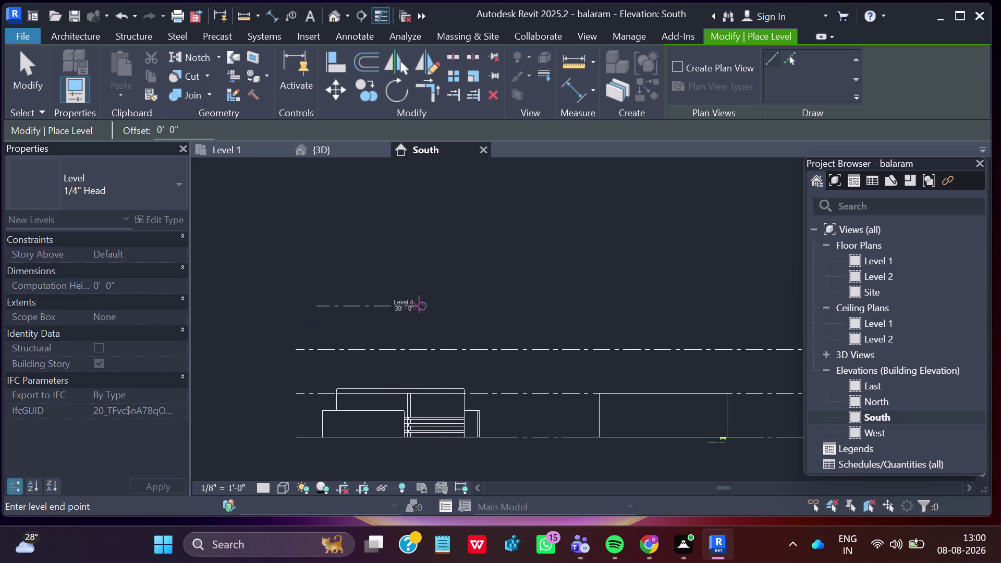
Redraw Level 4 at 30'-0" with both ends aligned to Level 1's ends.
key(Escape)
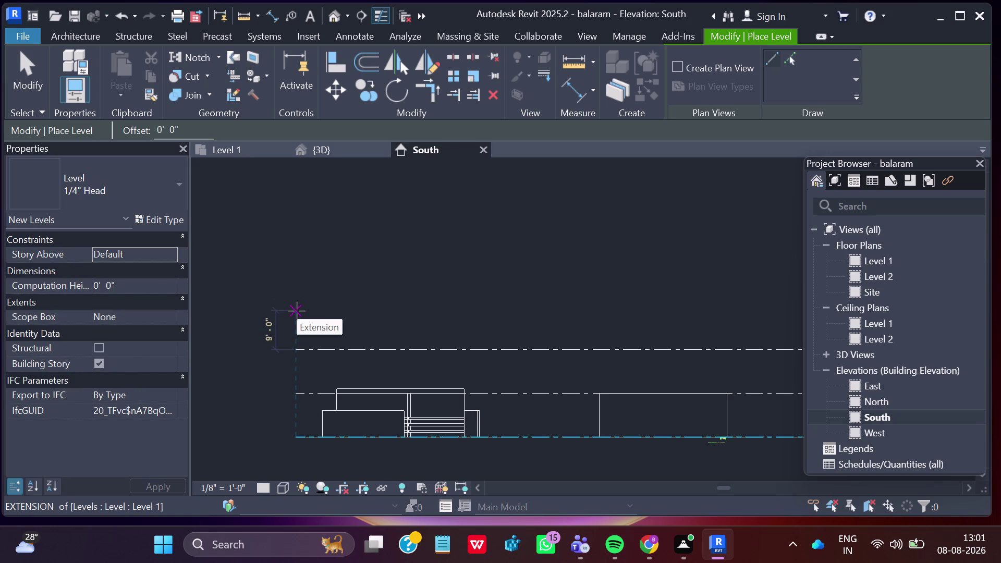
click(297, 307)
scroll(down, 3)
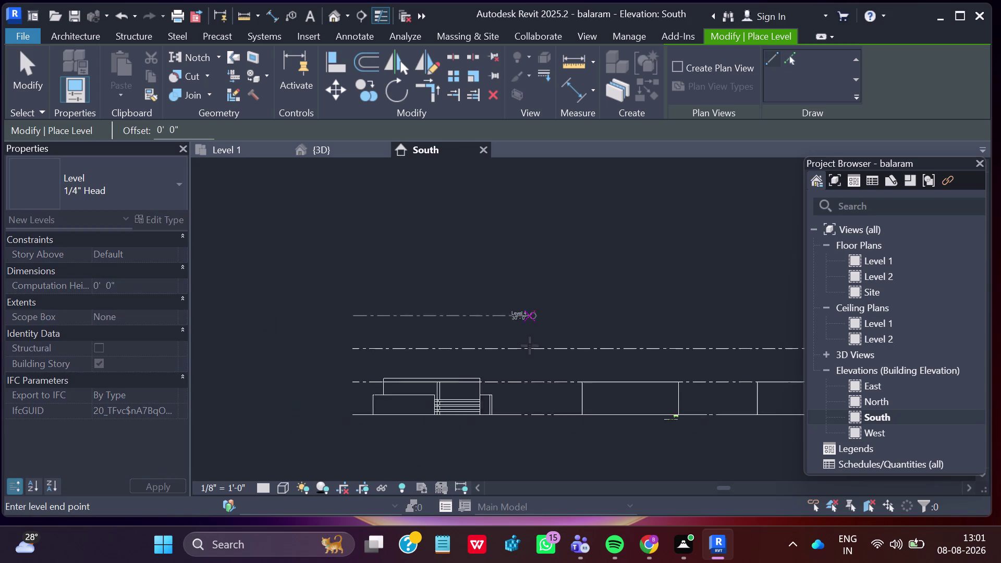
scroll(down, 3)
middle_drag(734, 350, 656, 354)
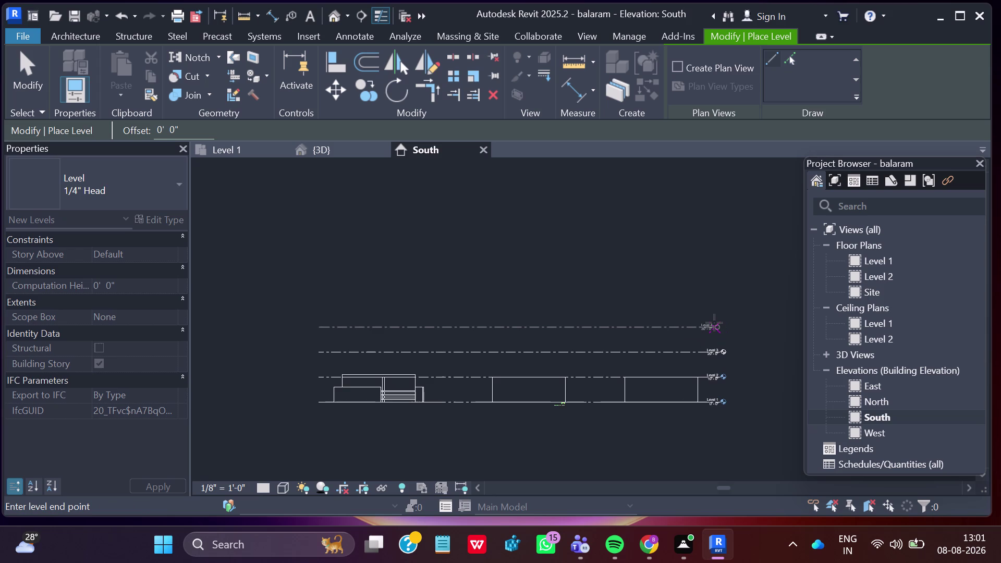
scroll(up, 3)
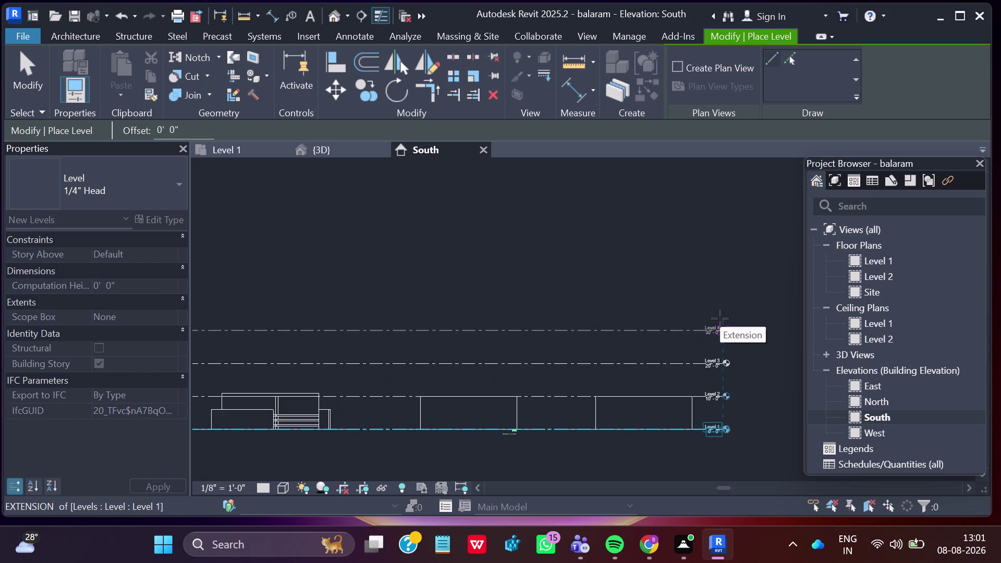
click(720, 319)
Exit the Level tool, leaving four levels at 10-foot intervals.
key(Escape)
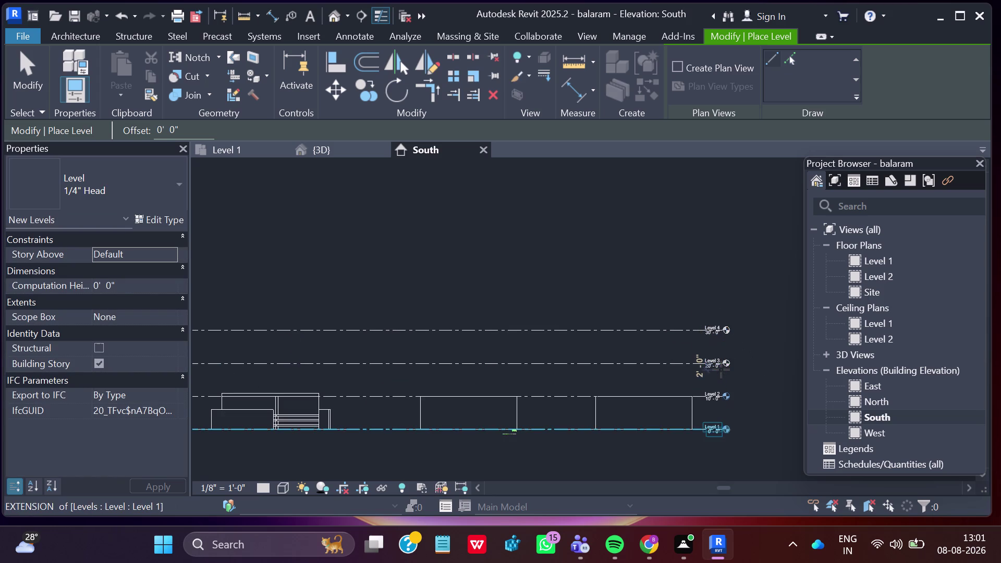
scroll(down, 3)
scroll(up, 3)
scroll(up, 3)
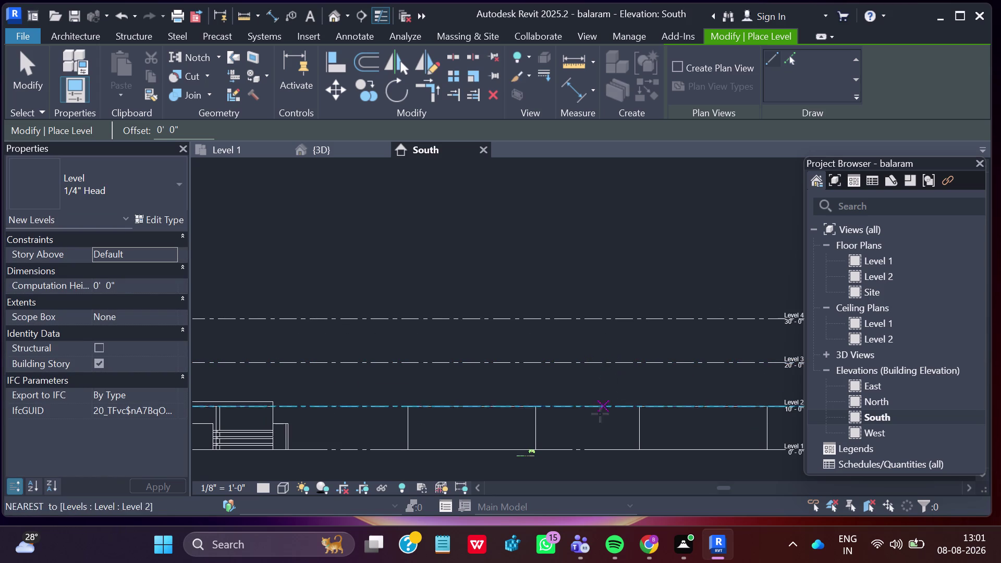
key(Escape)
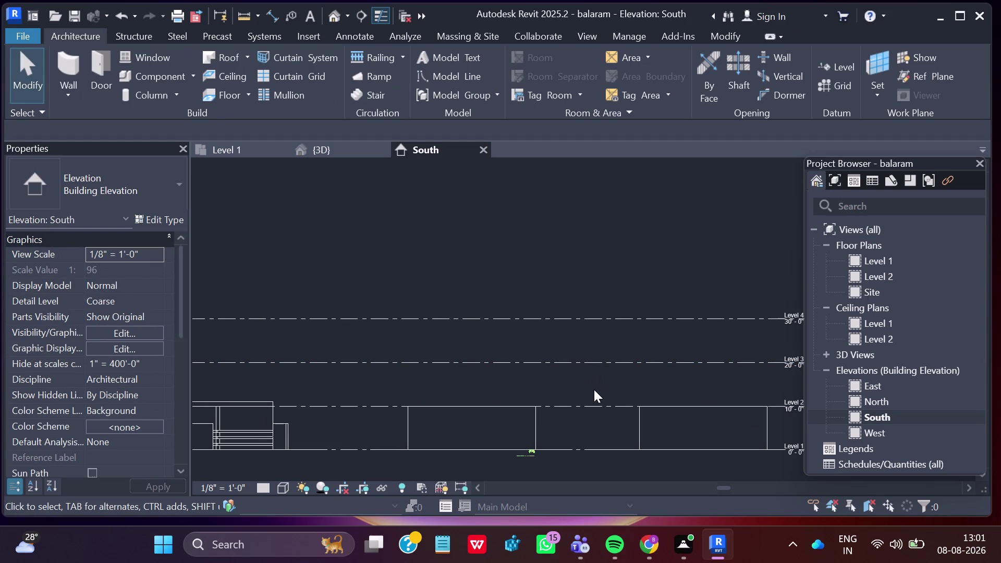
scroll(down, 3)
scroll(up, 3)
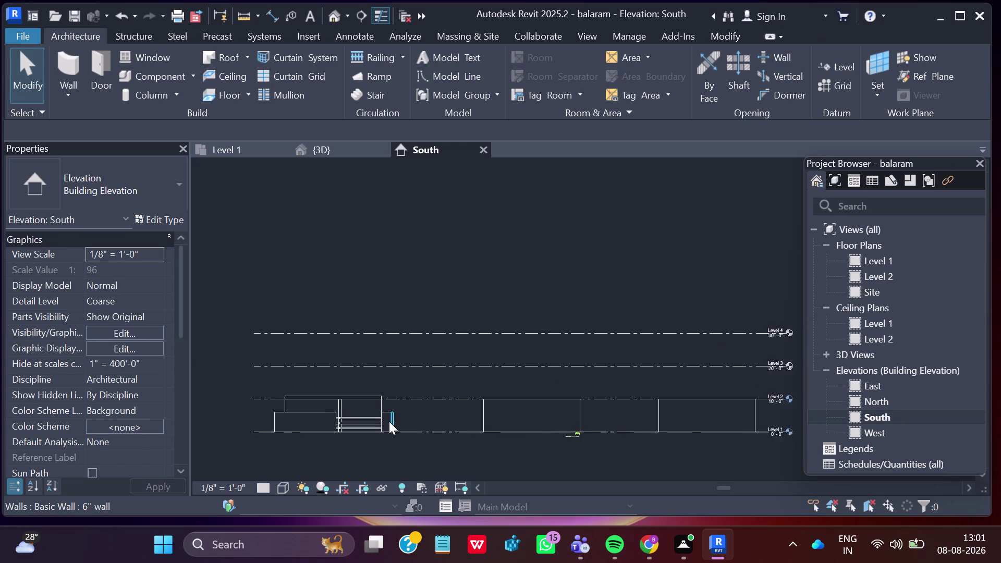
scroll(up, 3)
scroll(up, 3)
scroll(up, 3)
scroll(up, 3)
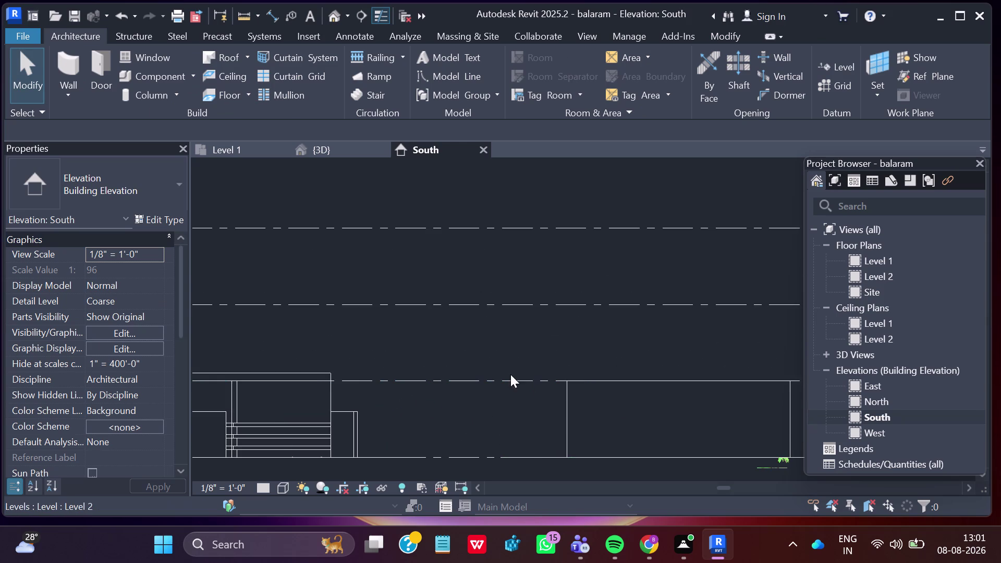
drag(529, 385, 563, 411)
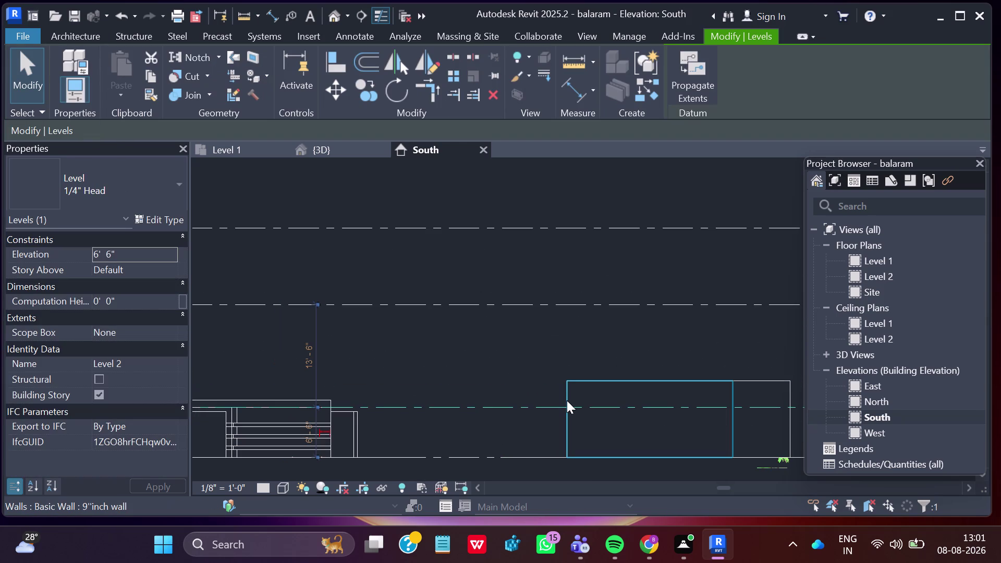
drag(545, 408, 553, 403)
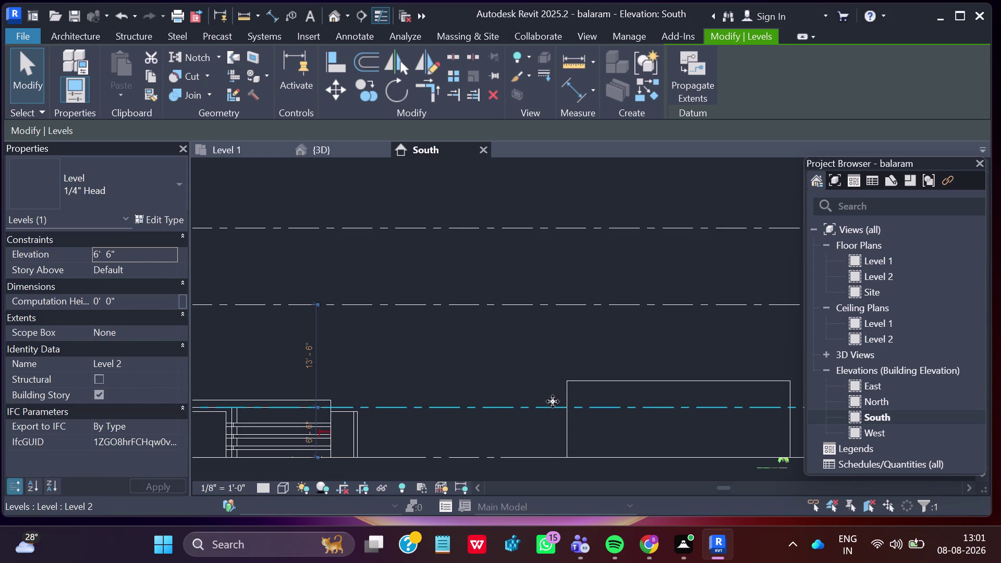
drag(553, 404, 533, 399)
drag(519, 409, 529, 395)
drag(529, 395, 531, 390)
drag(511, 390, 514, 390)
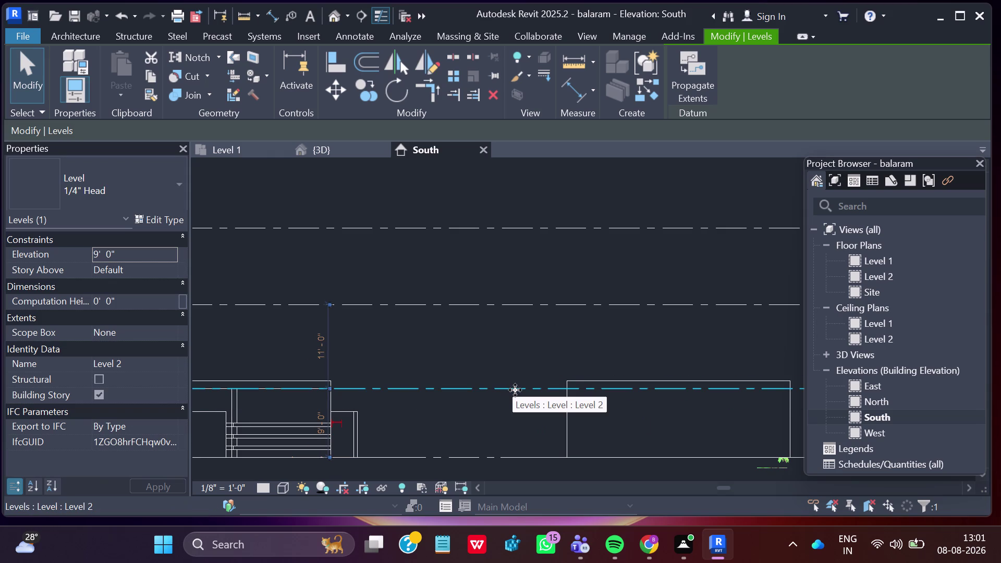
drag(514, 390, 522, 380)
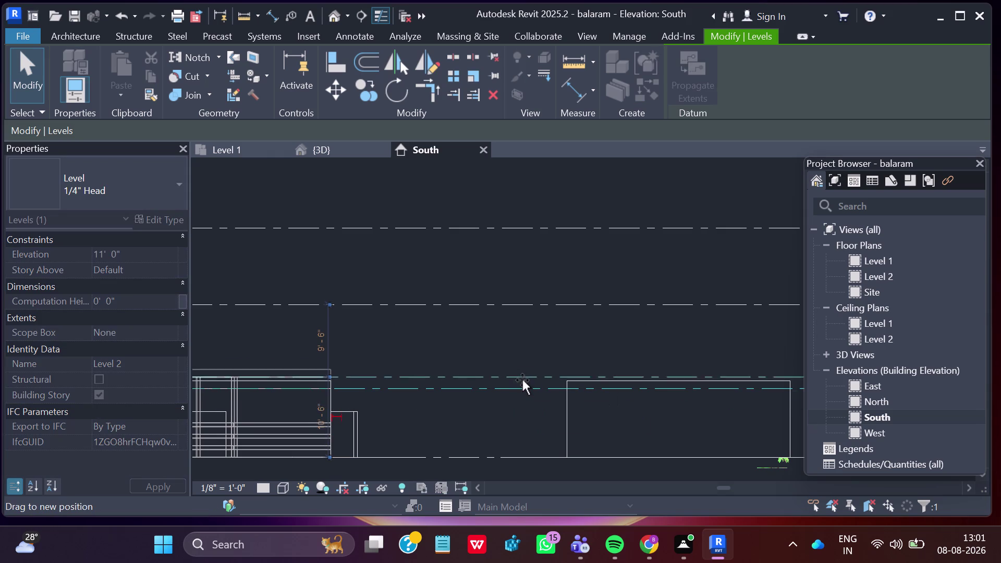
drag(522, 380, 522, 382)
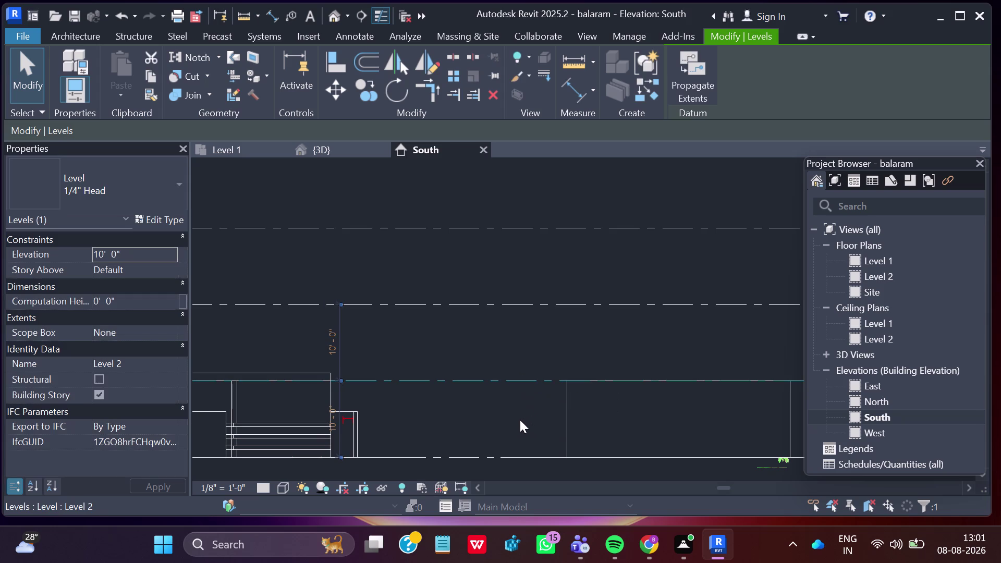
scroll(down, 3)
key(Escape)
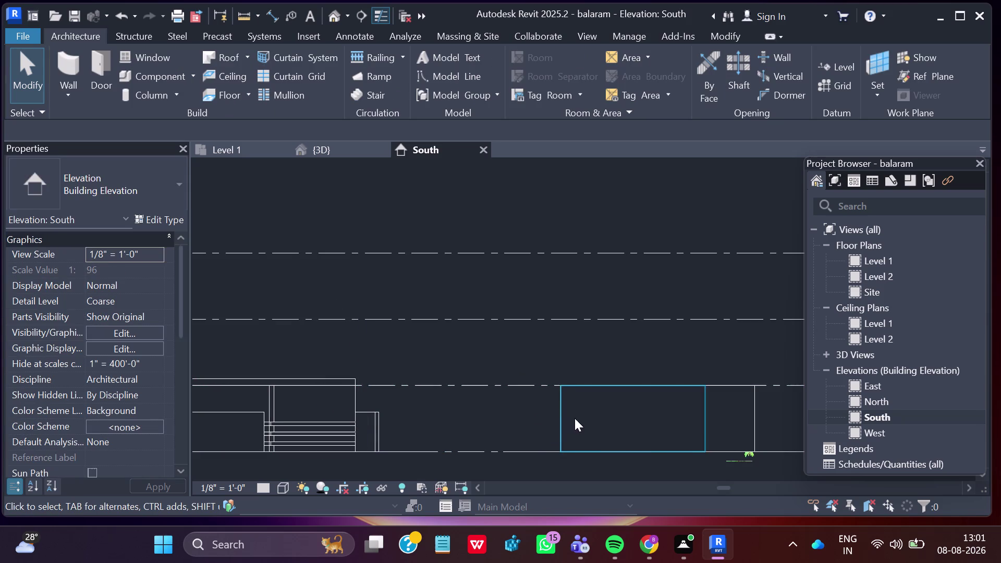
drag(516, 397, 561, 416)
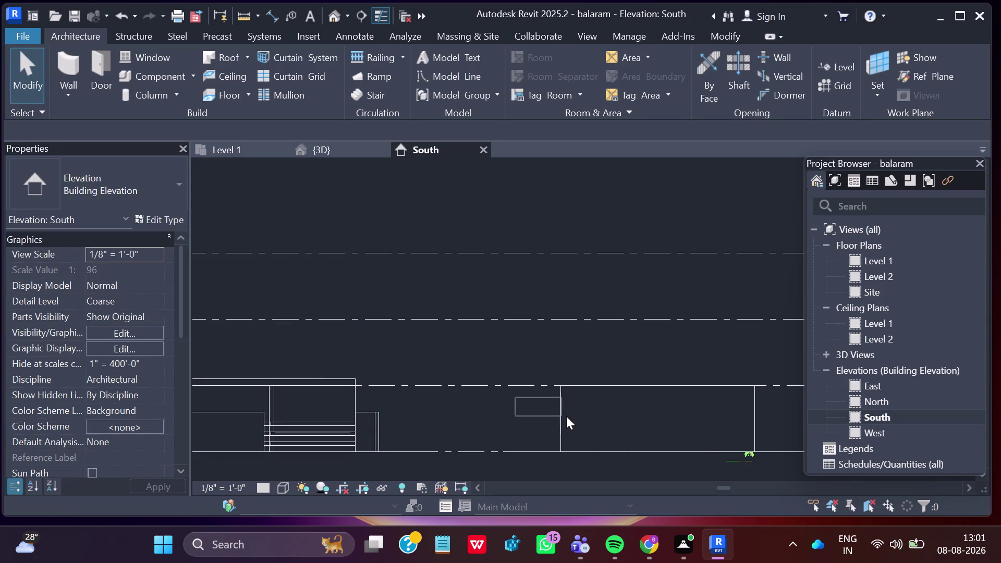
Window-select the 13 right-hand walls and change their Base Constraint to Level 2.
drag(561, 416, 551, 420)
drag(519, 359, 780, 485)
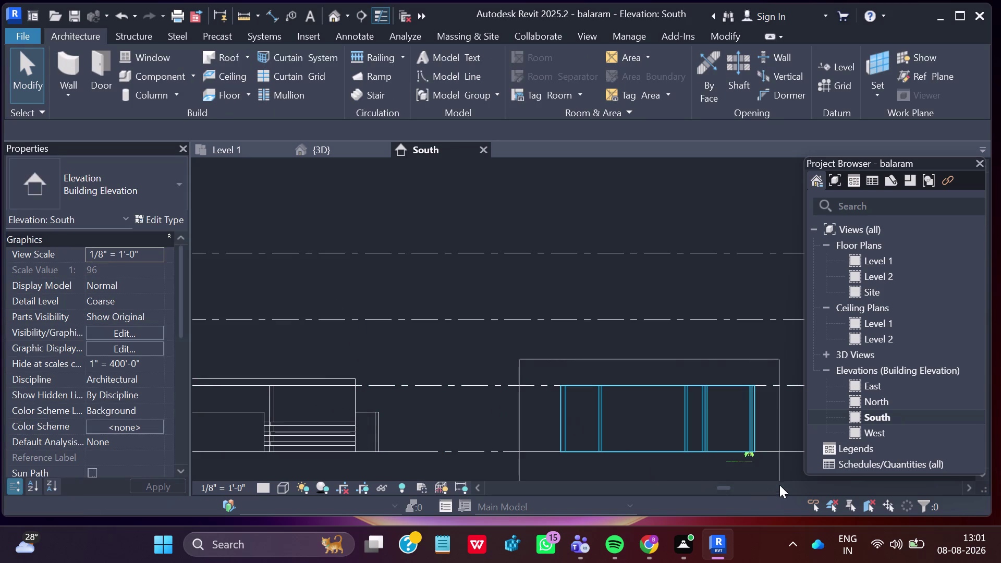
drag(780, 485, 772, 461)
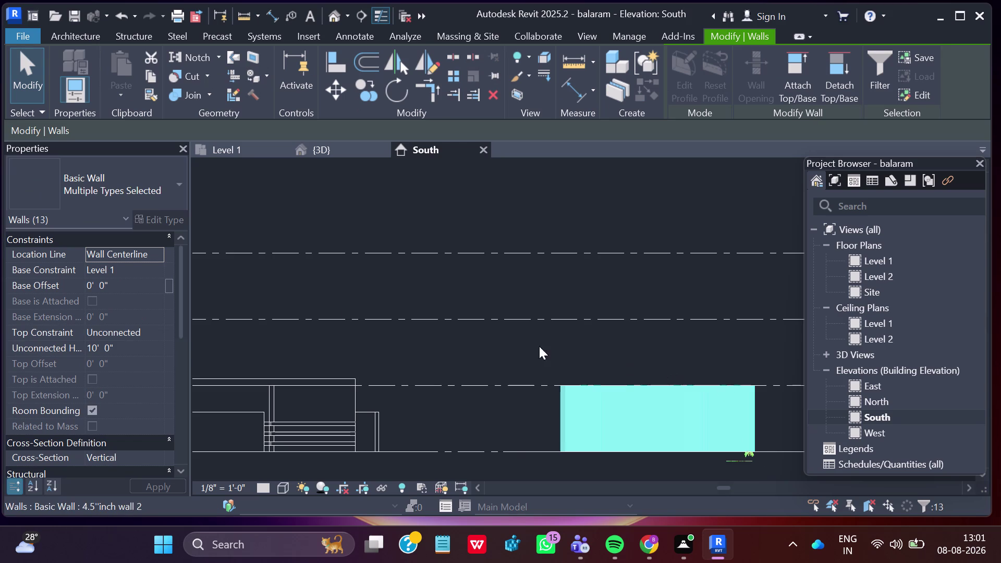
click(134, 263)
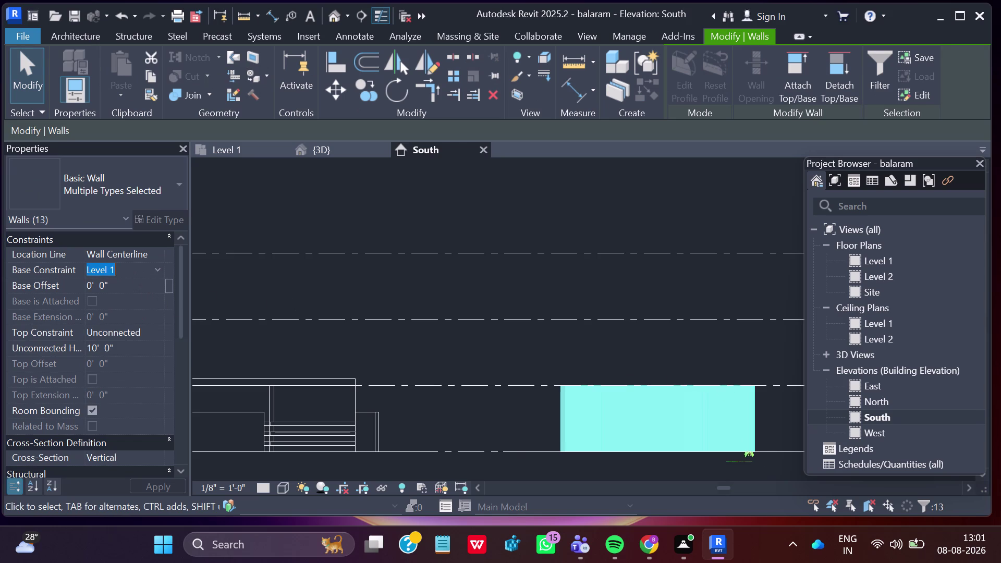
click(156, 270)
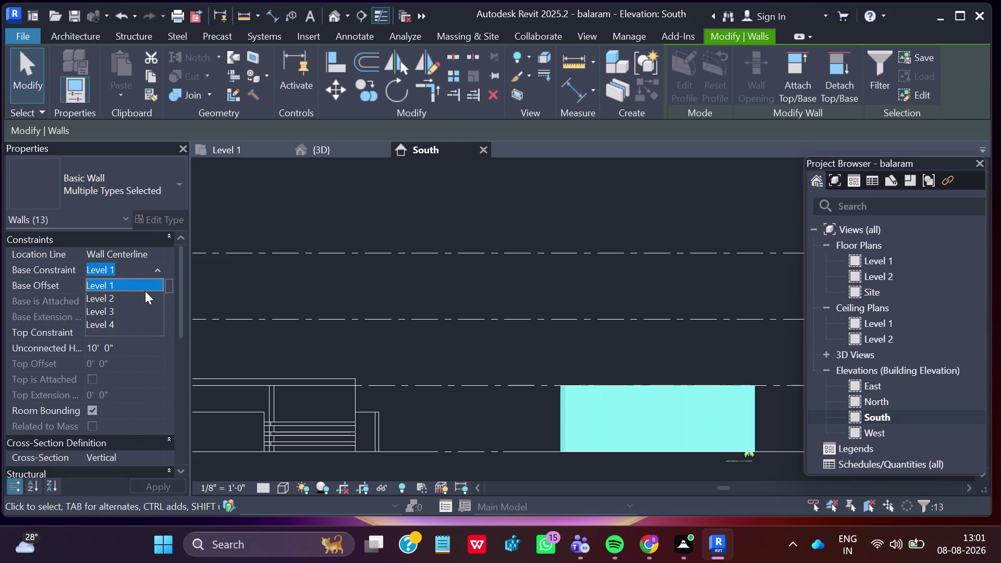
click(145, 293)
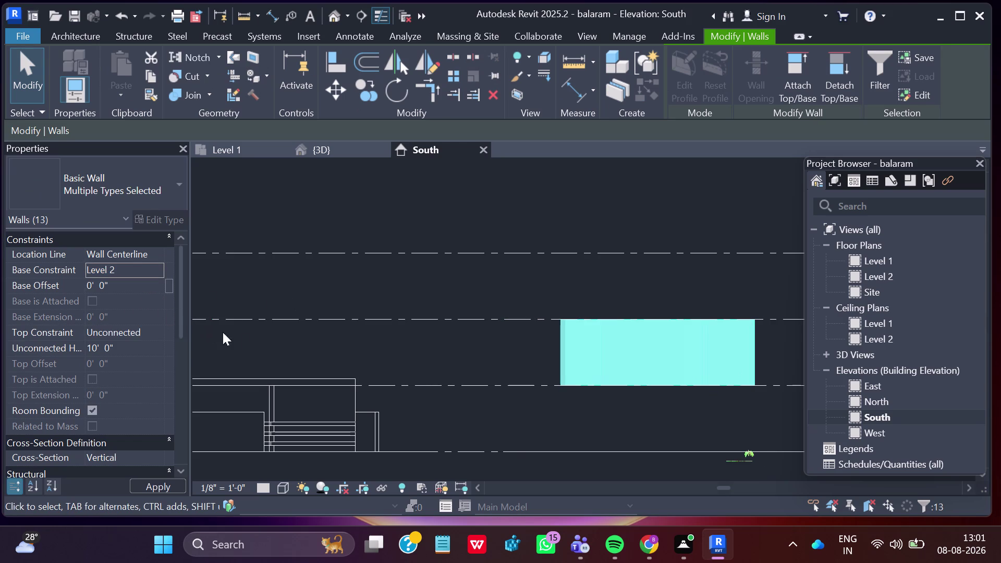